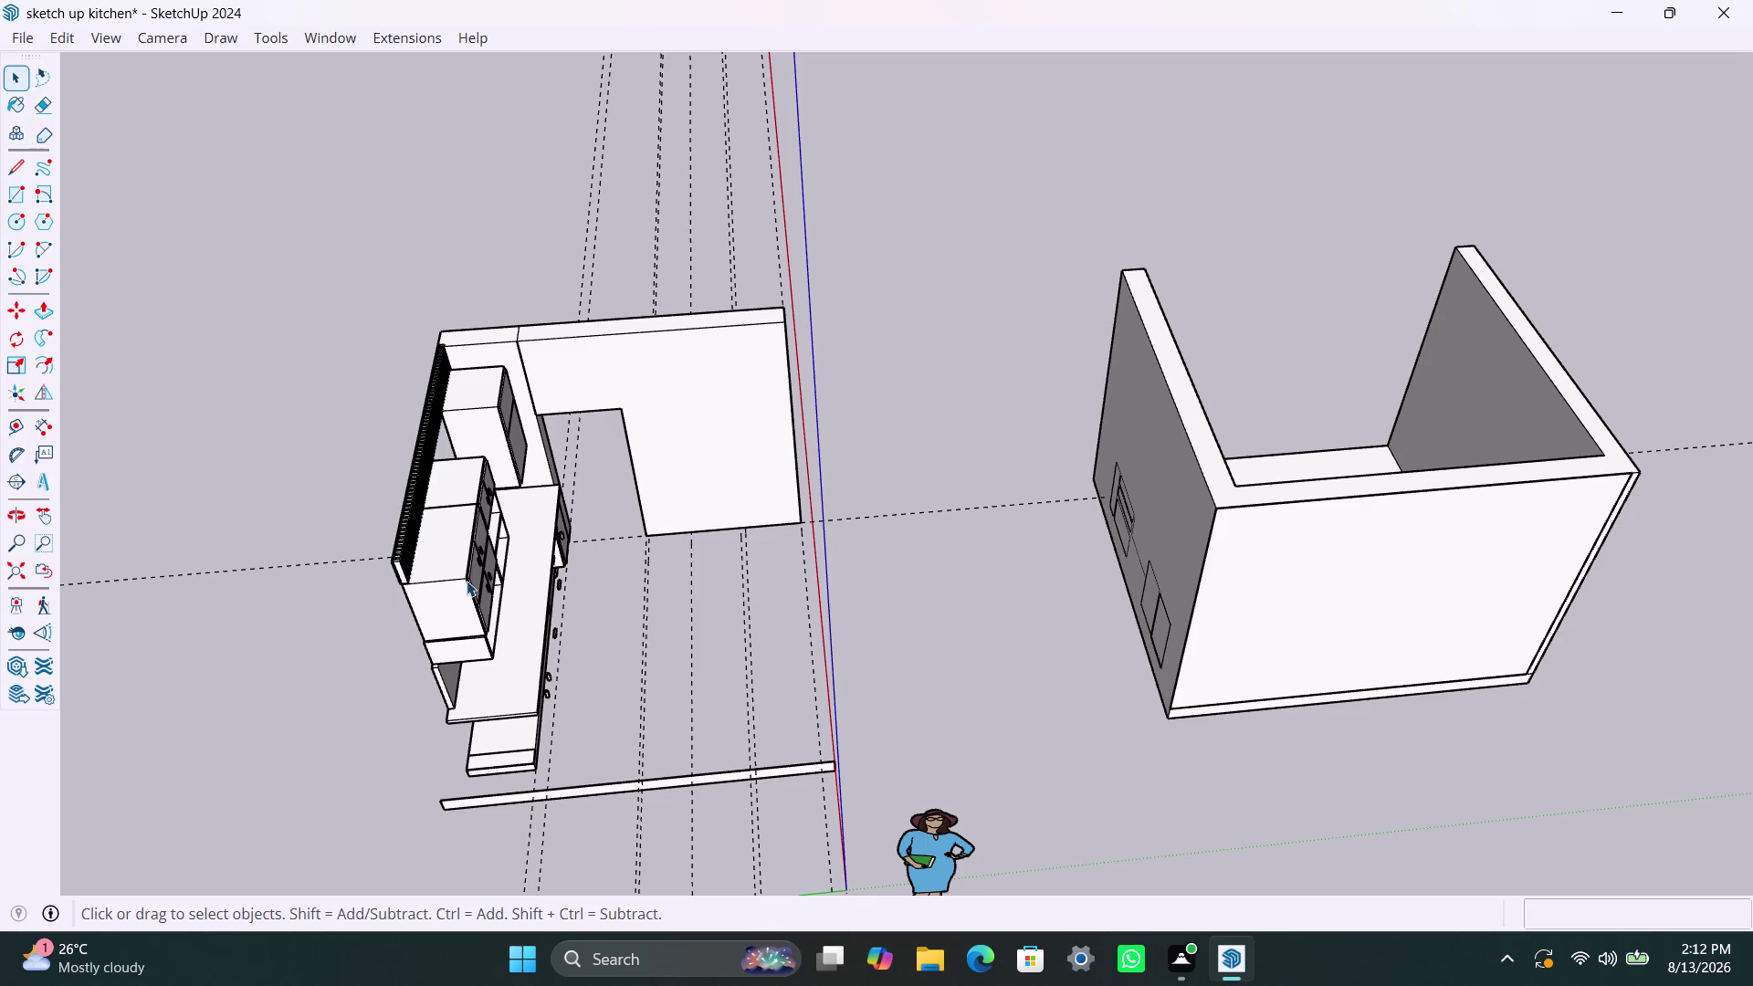
Draw a 1' rectangle at the doorway corner, then undo and cancel it.
scroll(up, 3)
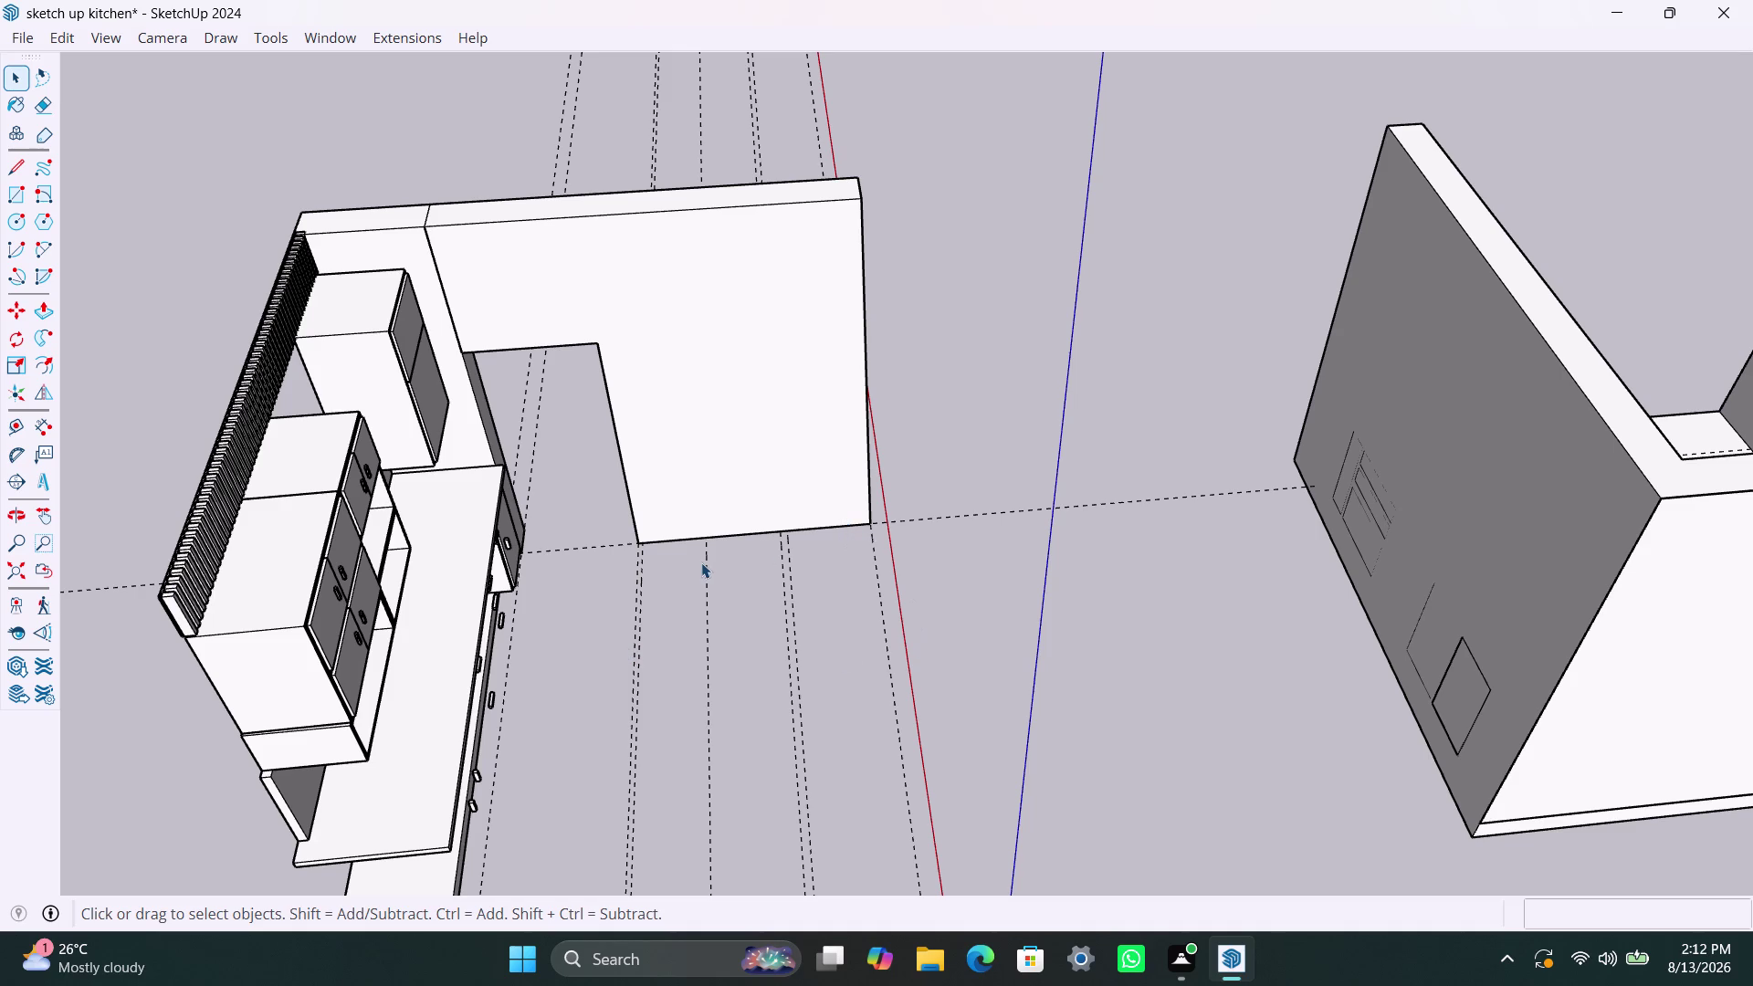
key(r)
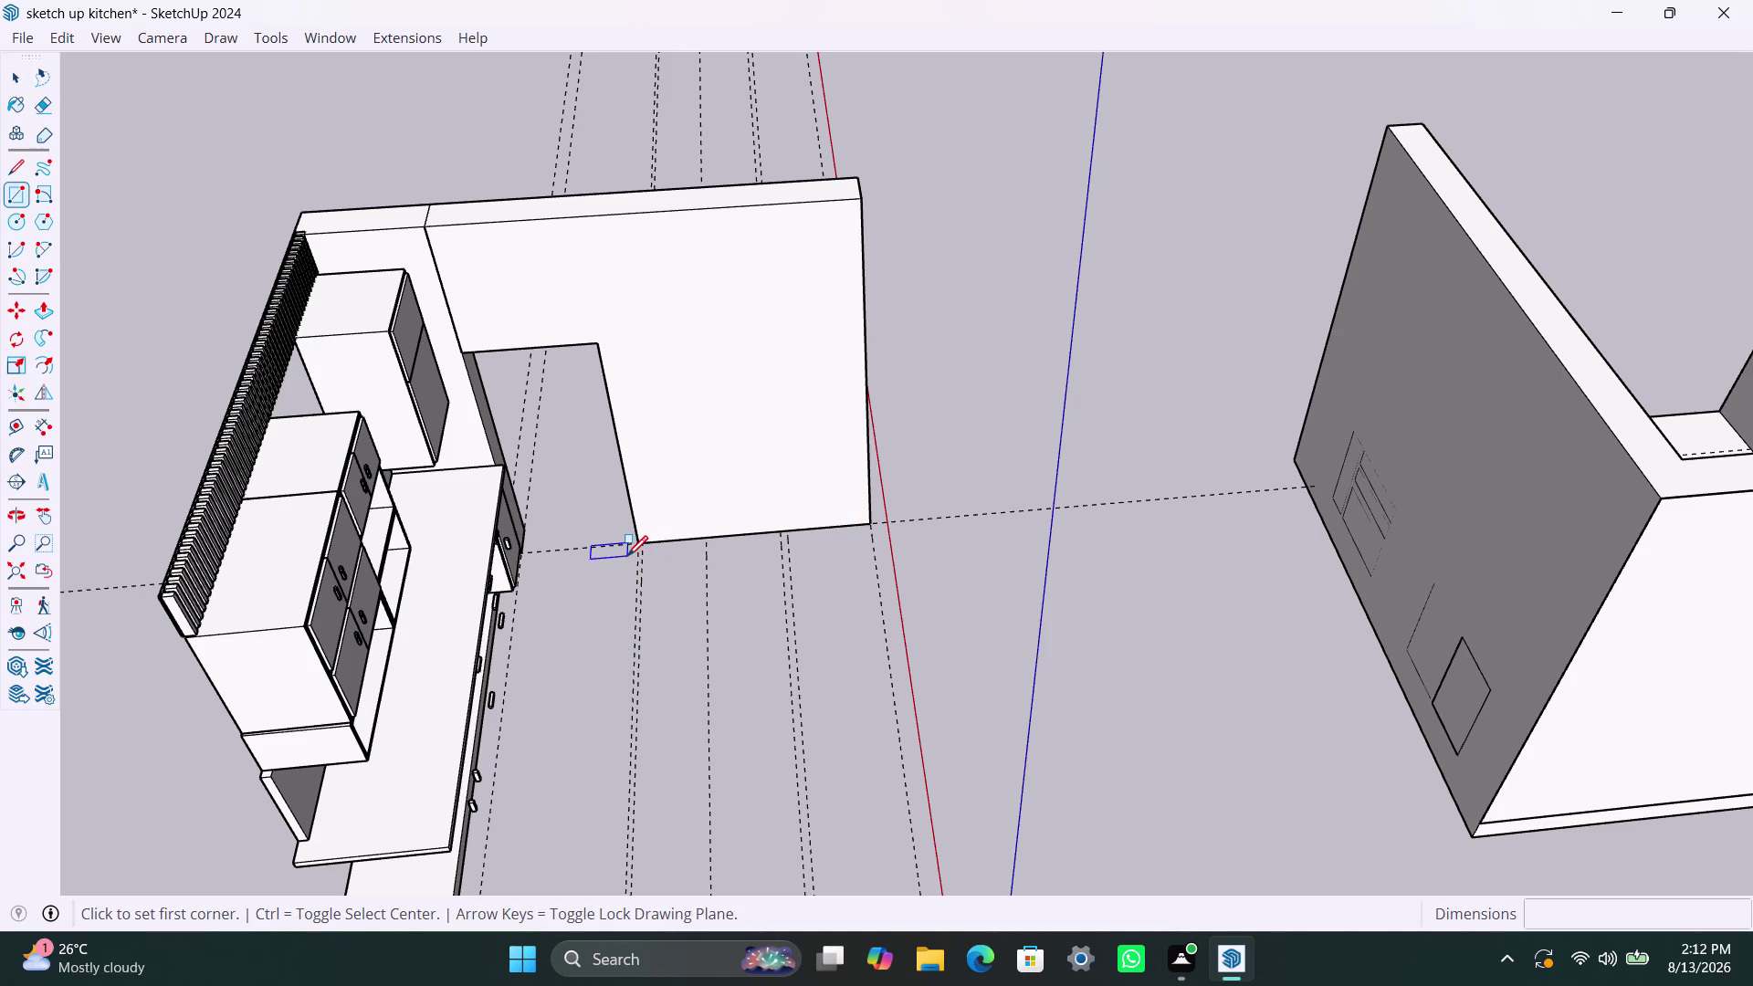
scroll(up, 3)
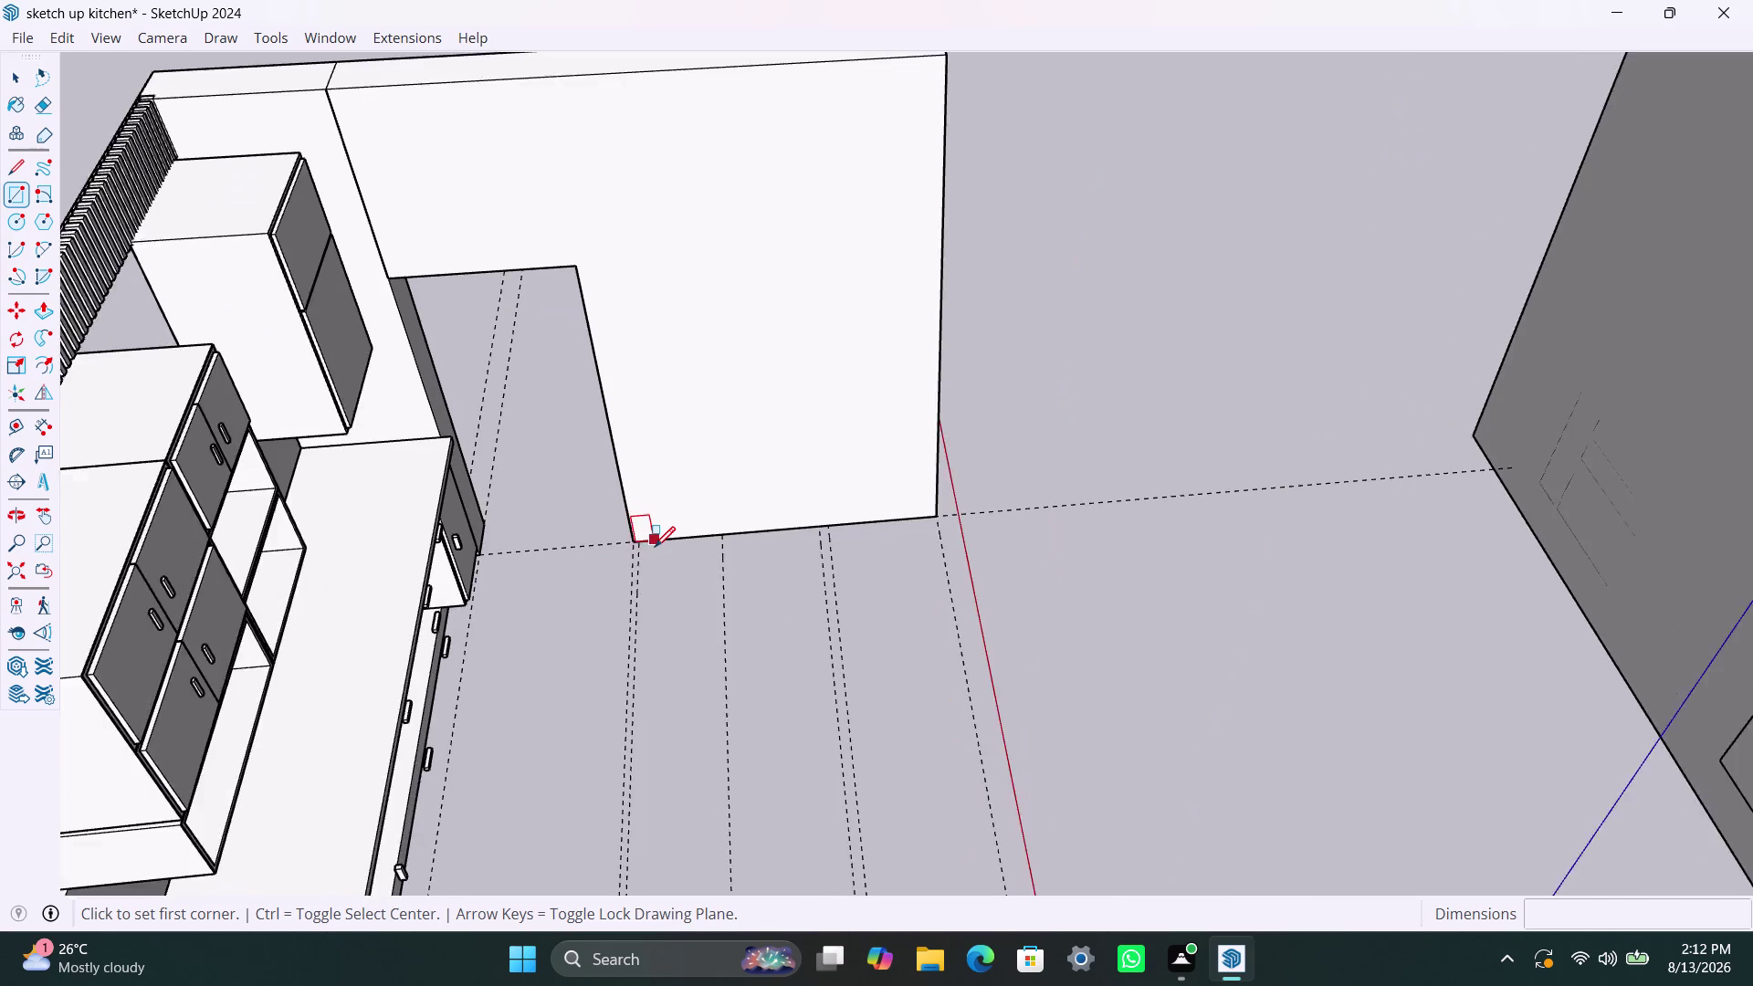
scroll(up, 3)
scroll(up, 3)
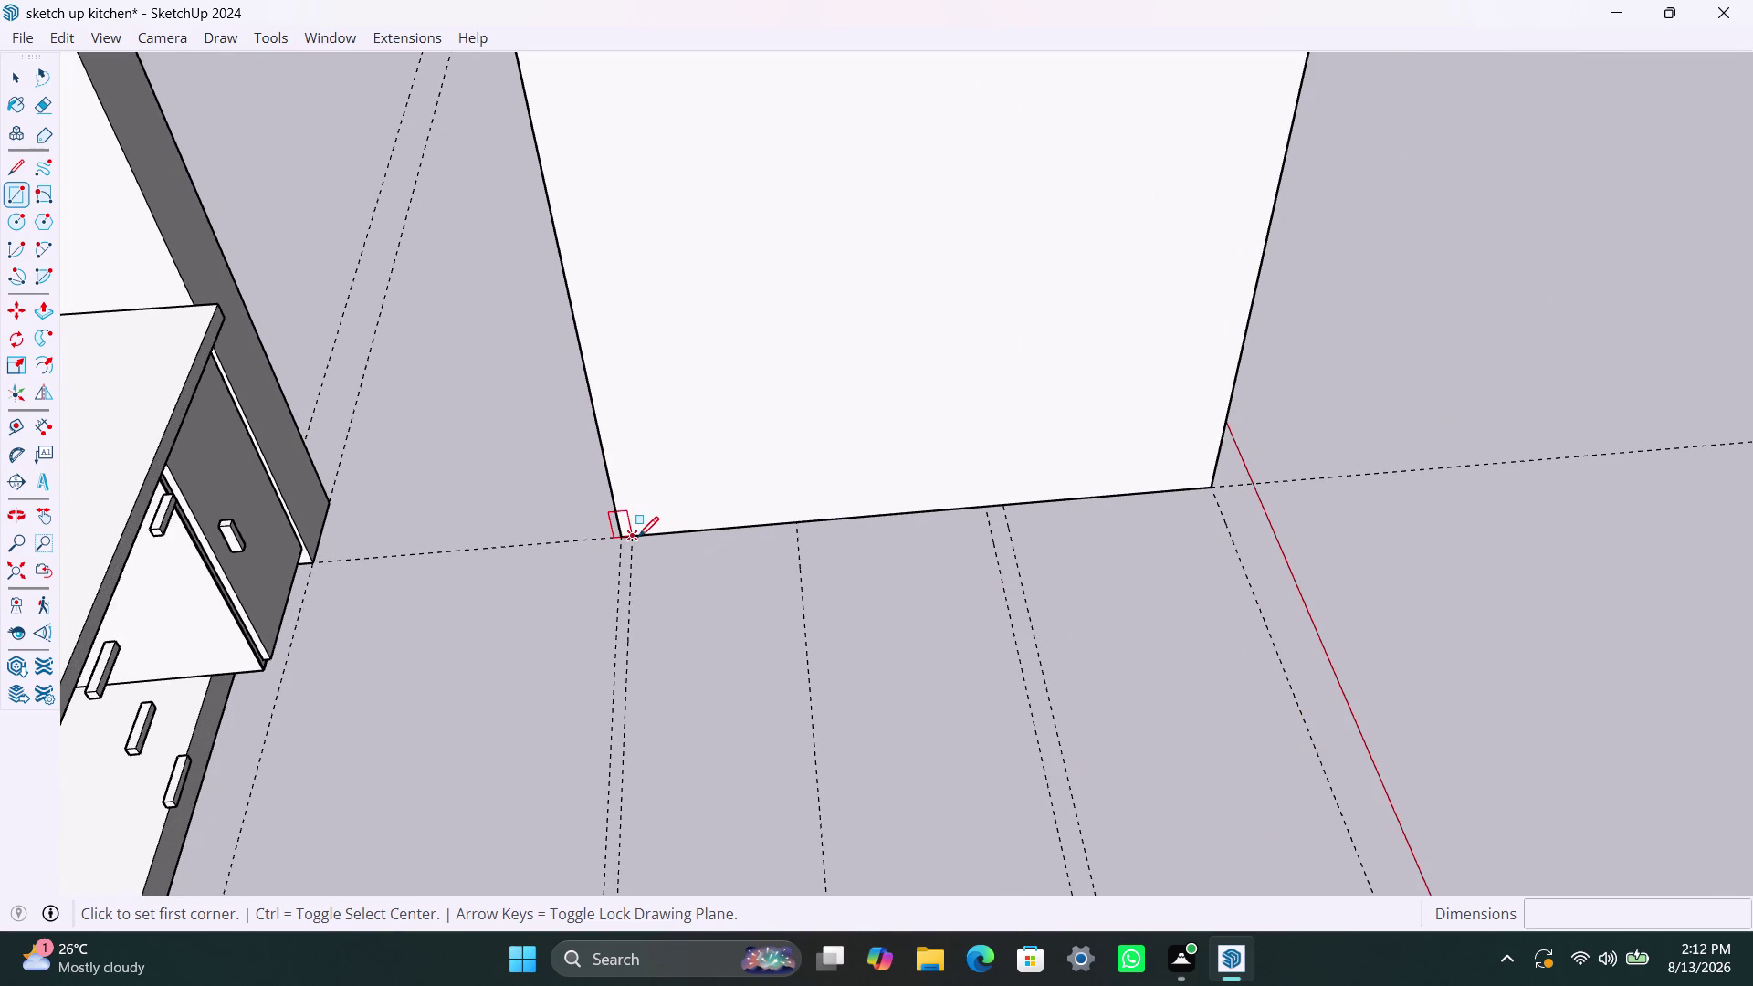
scroll(up, 3)
click(634, 539)
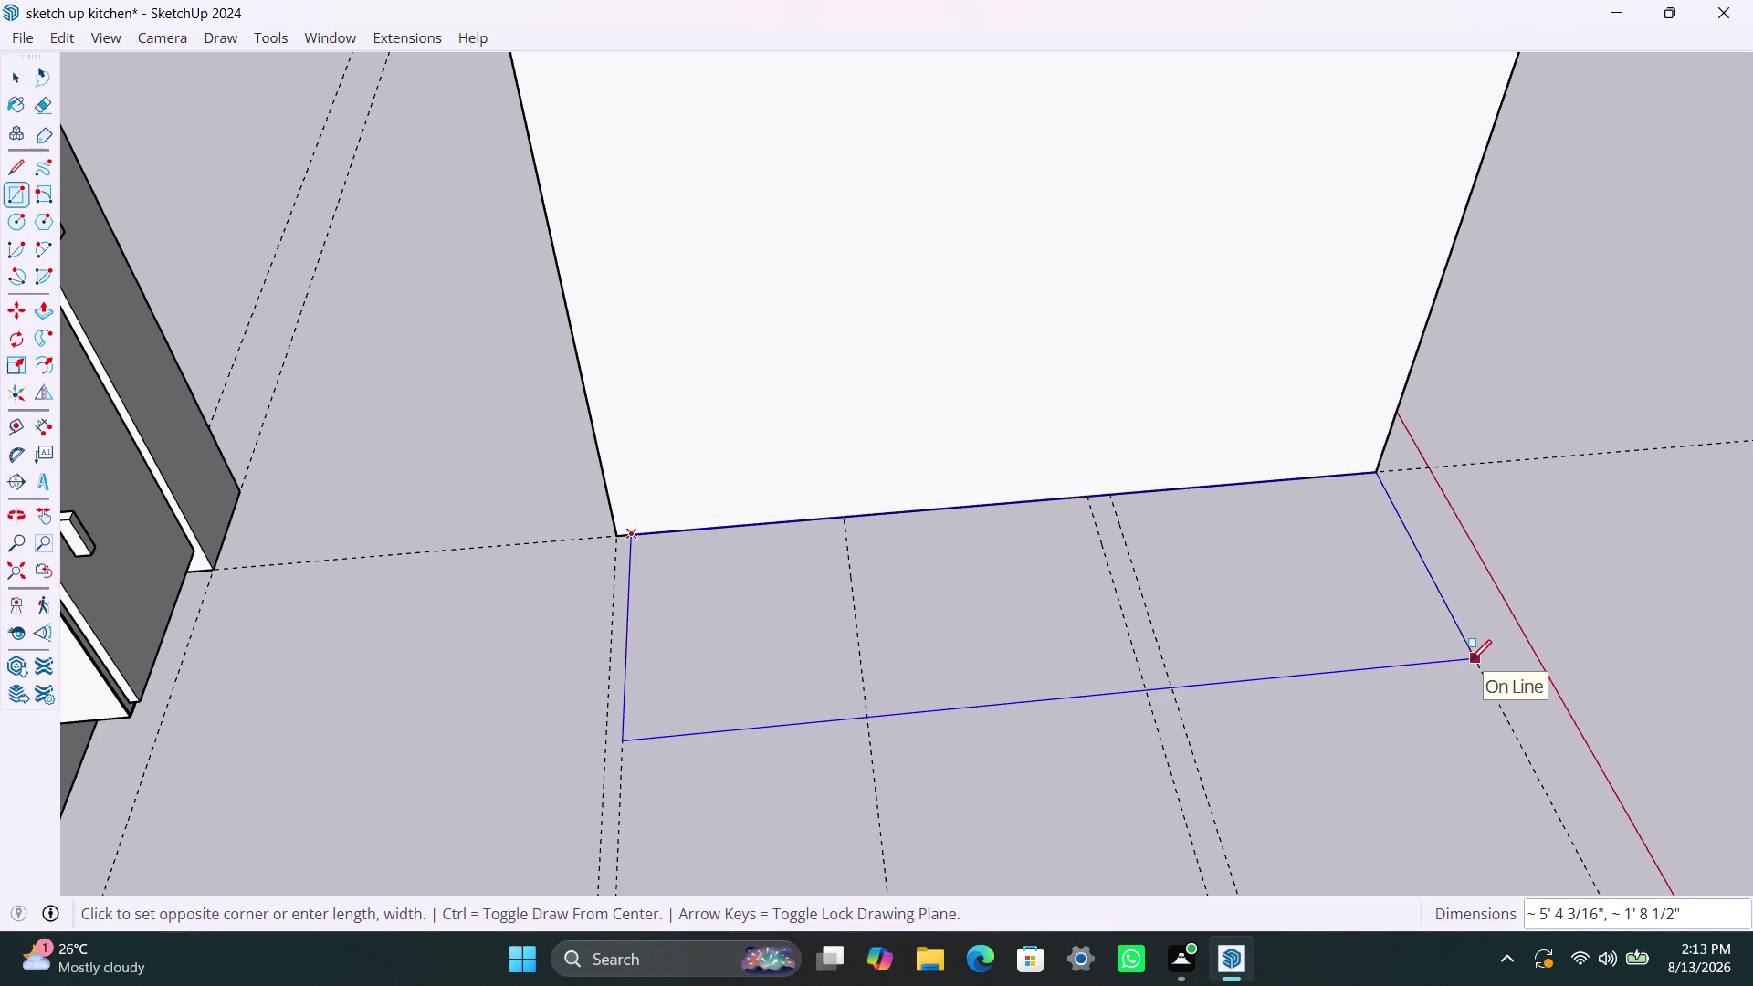
text(1')
key(Return)
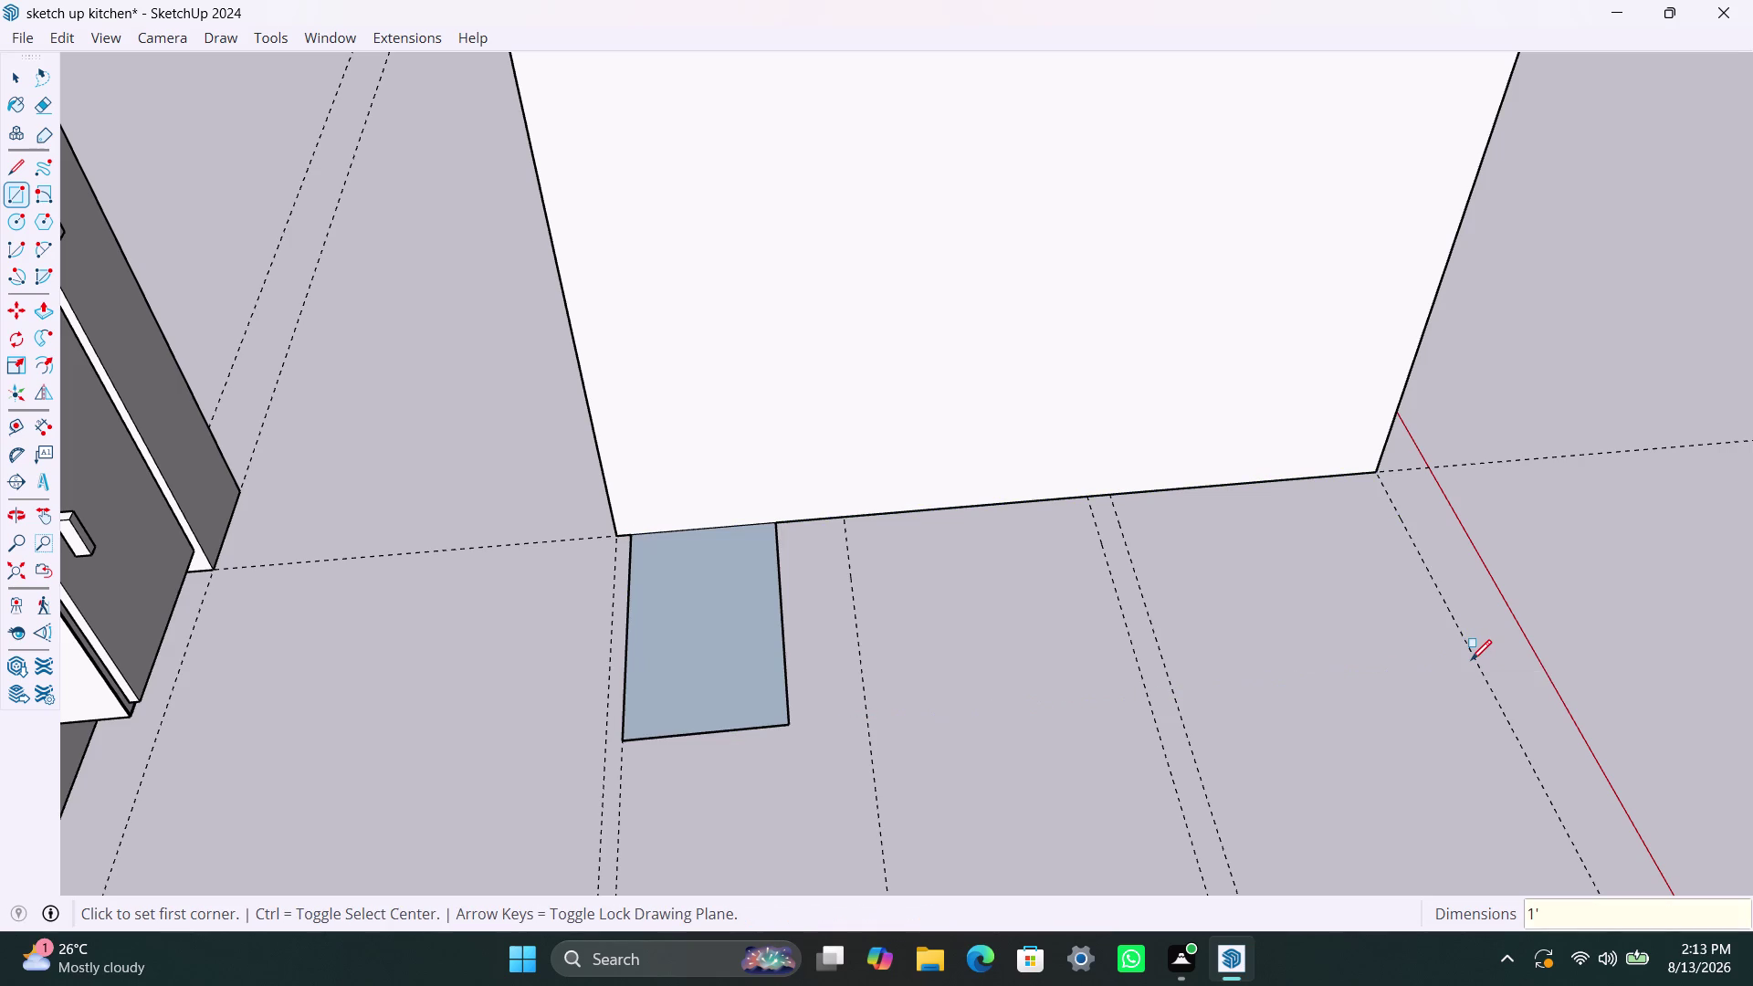
key(ctrl+z)
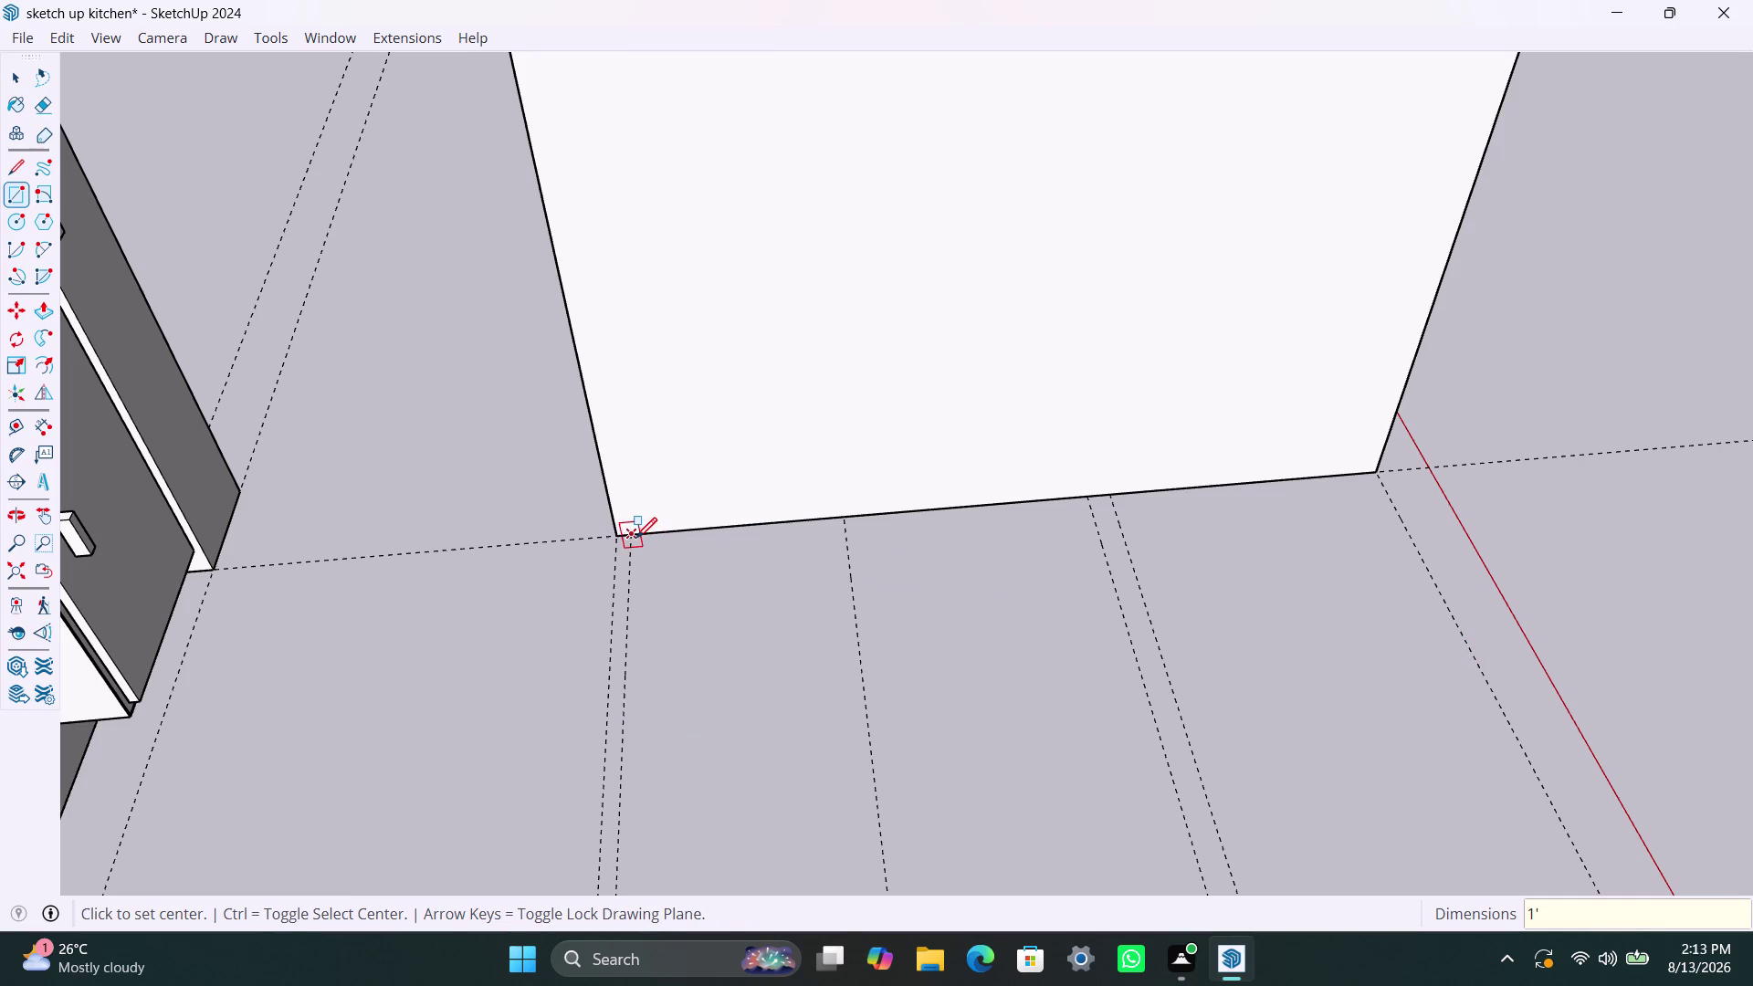
click(638, 536)
key(Escape)
click(634, 537)
key(Escape)
key(space)
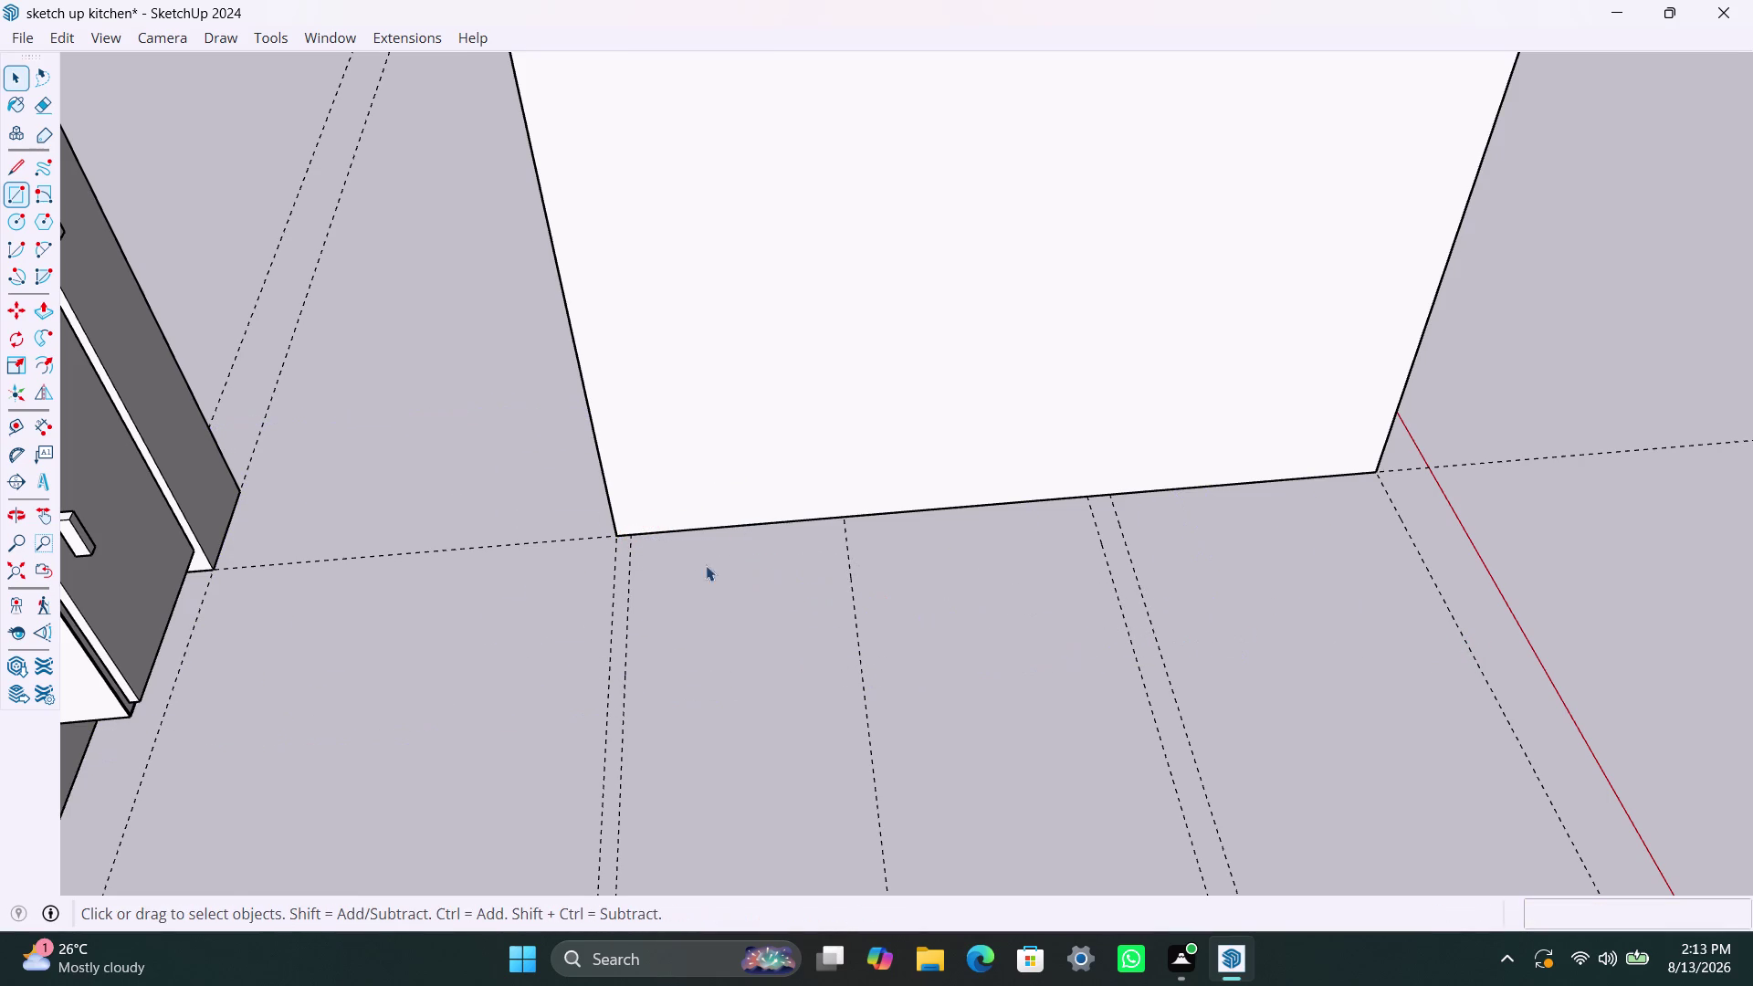
Try two more doorway-corner rectangles, including a 600mm one, and undo both.
key(r)
click(631, 538)
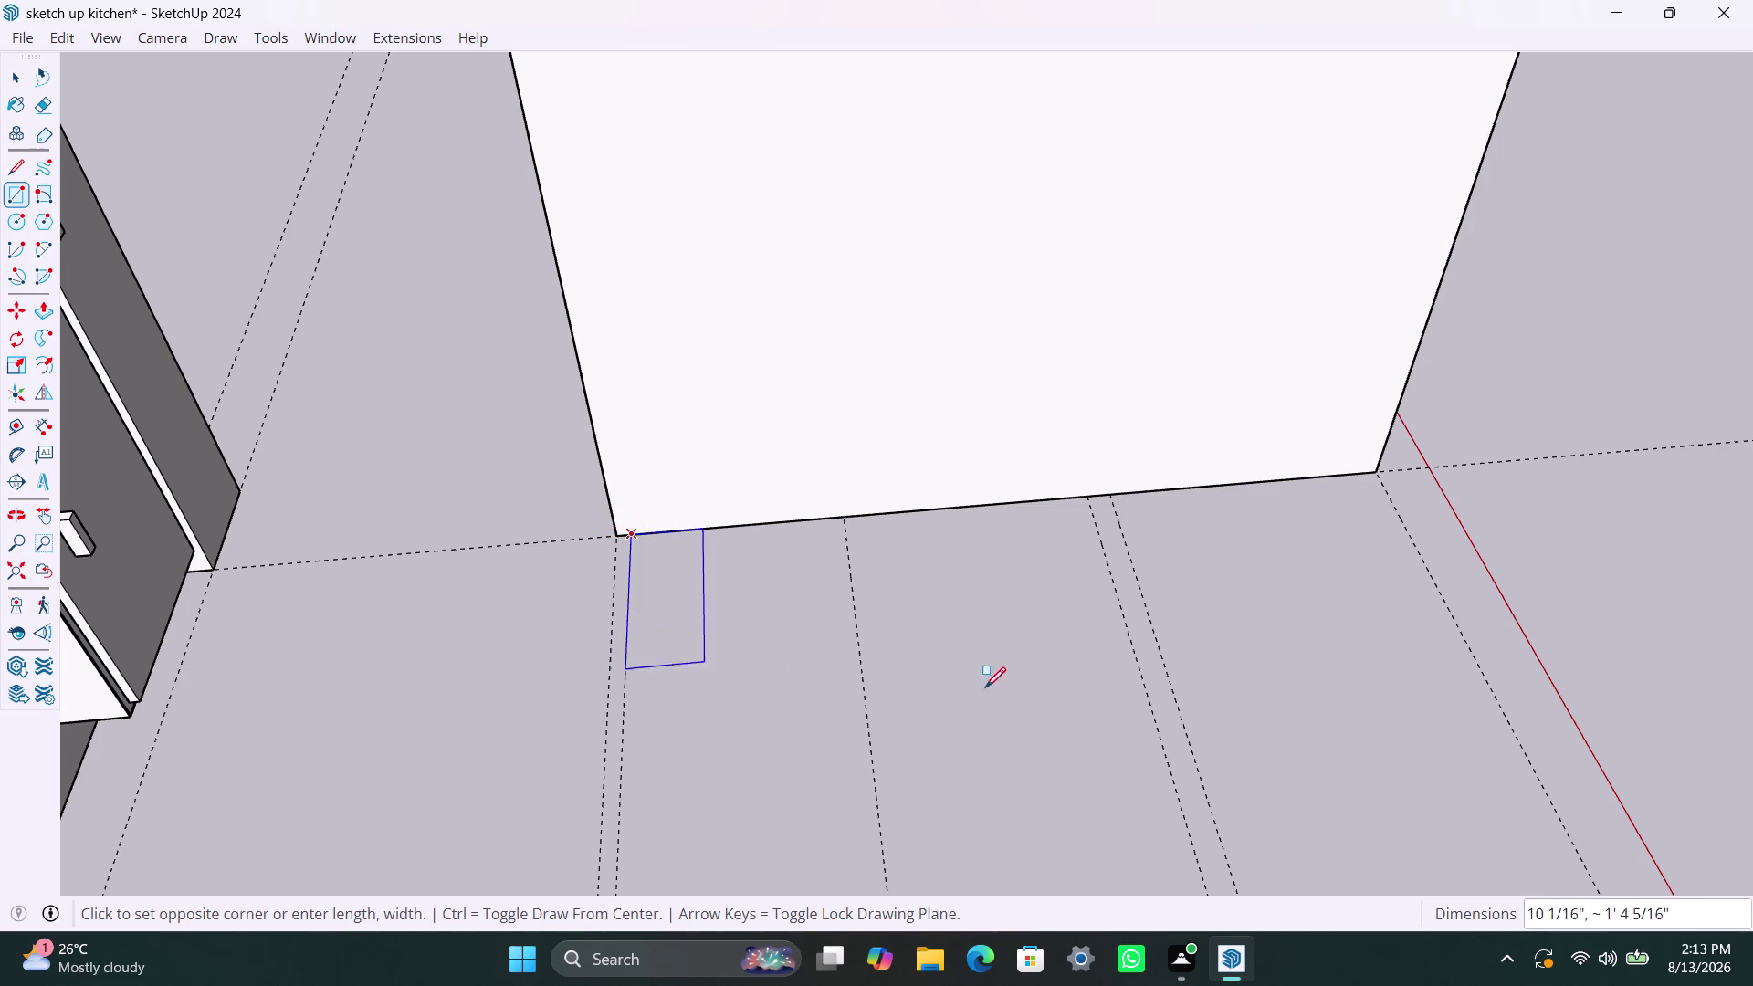
click(1460, 630)
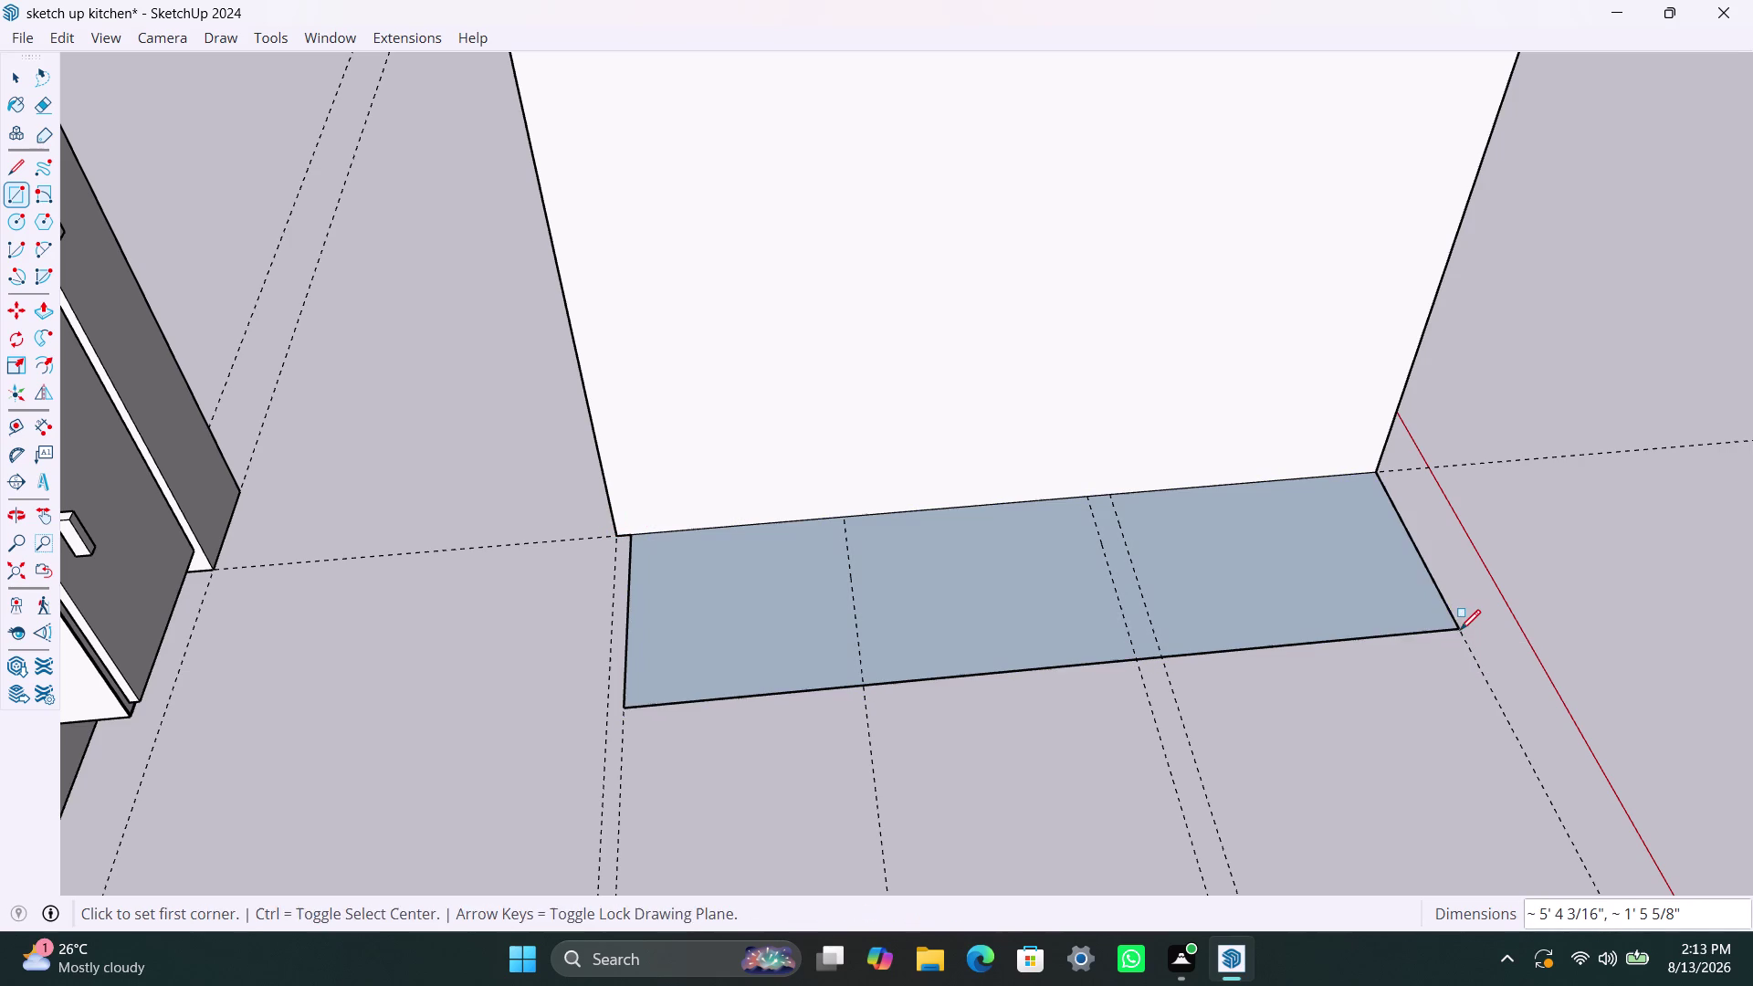
key(space)
key(ctrl+z)
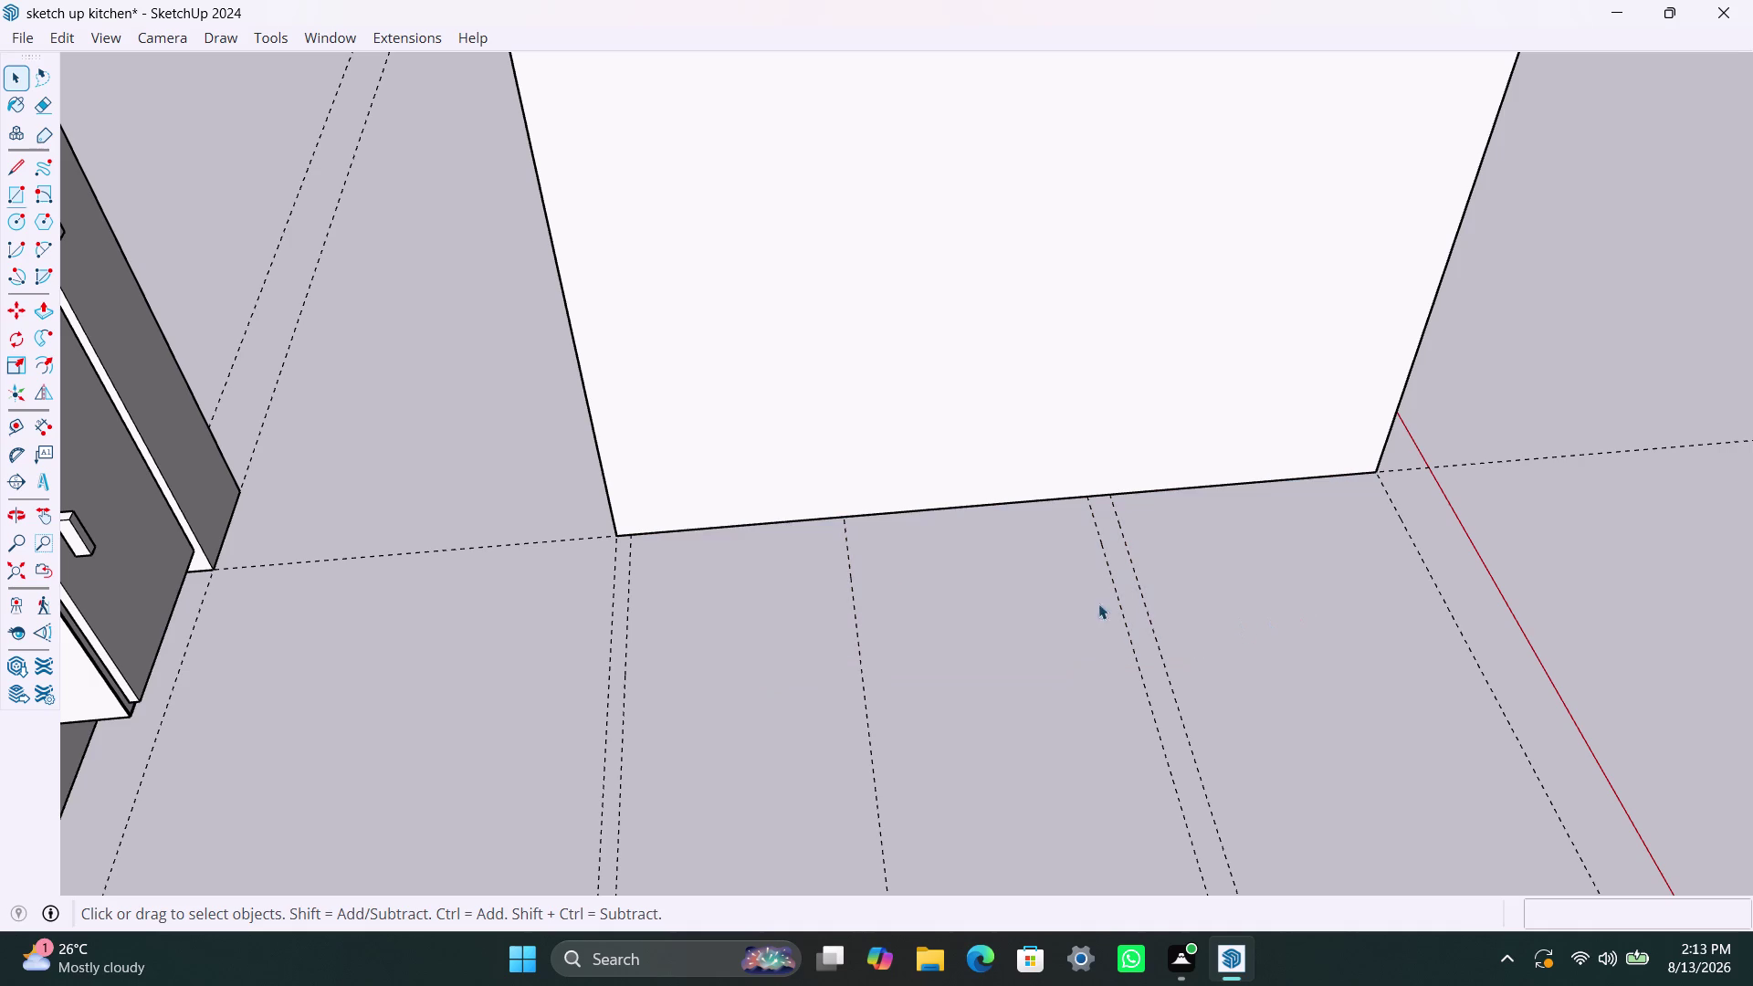
key(r)
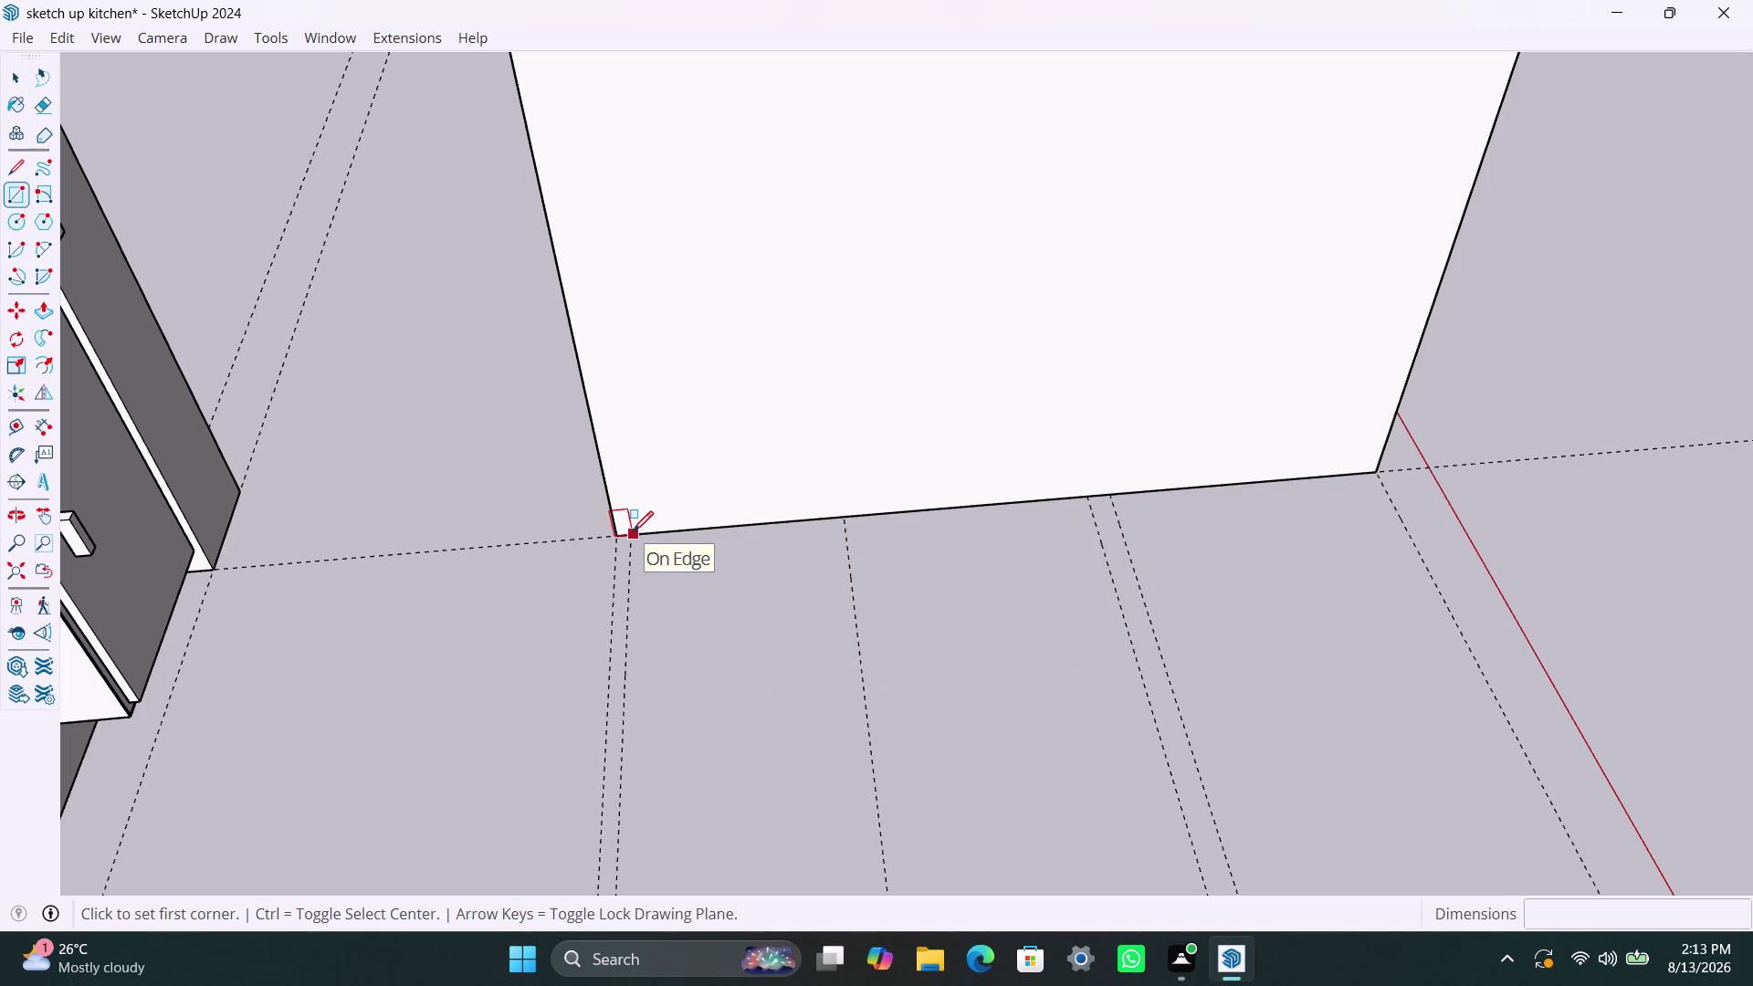
click(633, 532)
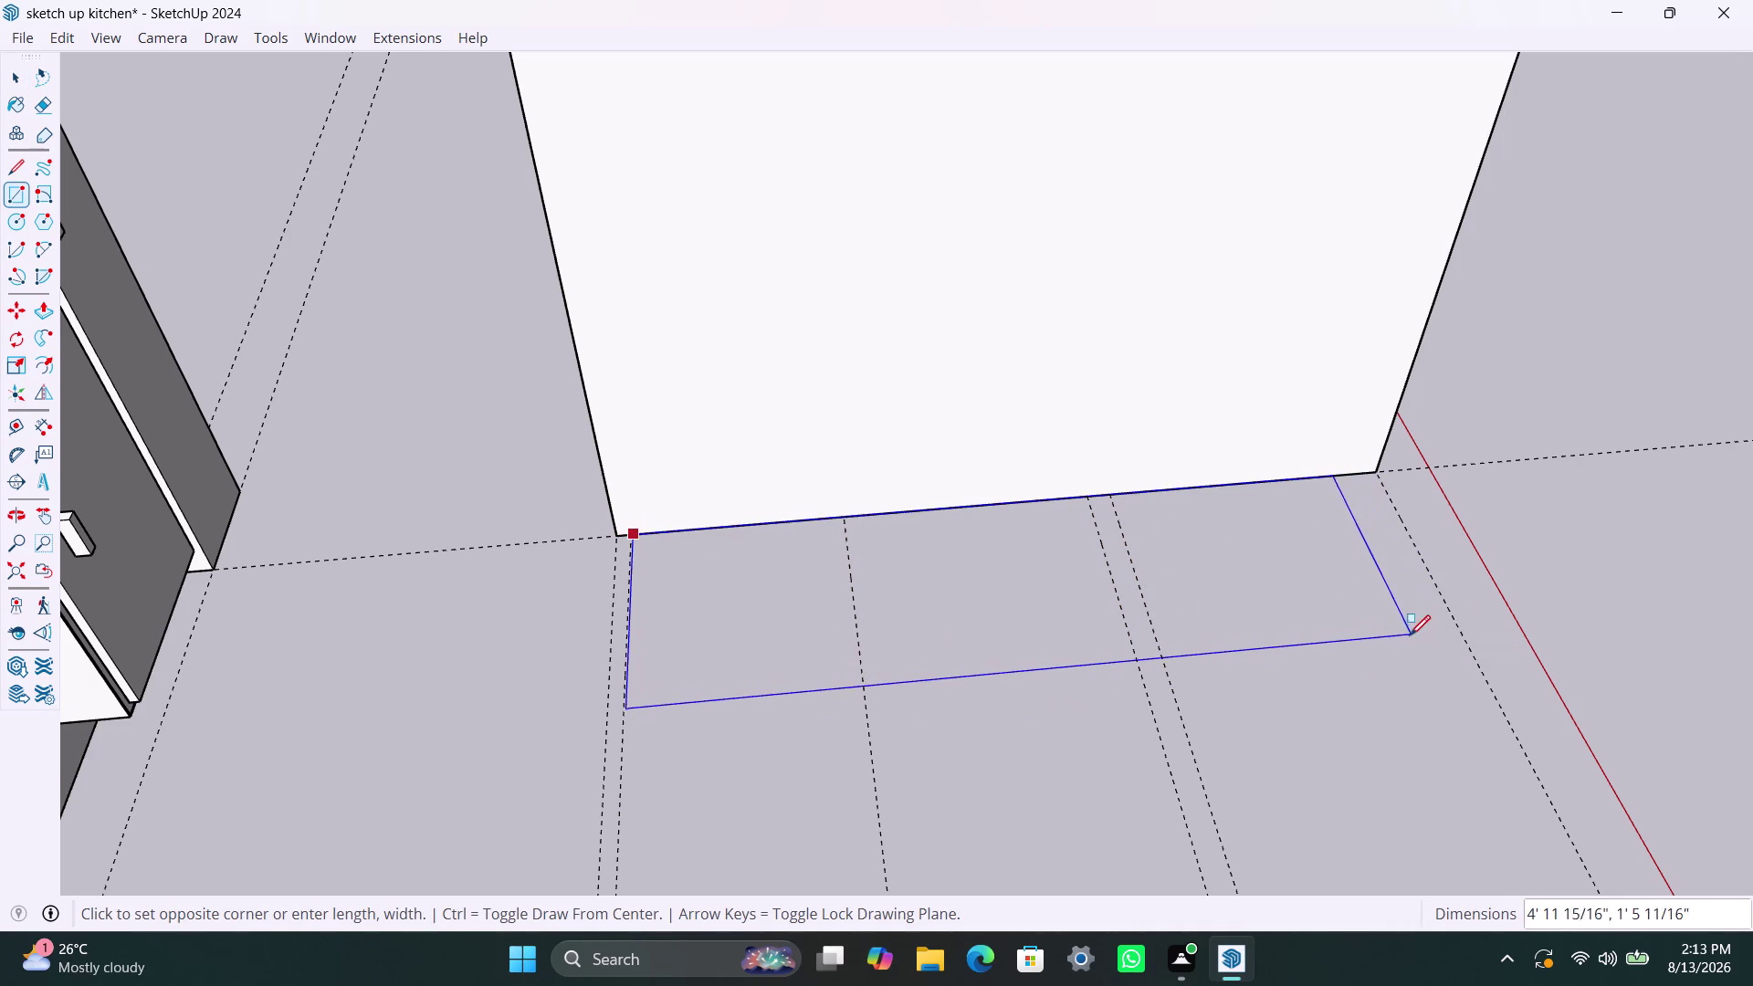
key(6)
text(00)
text(mm)
key(Return)
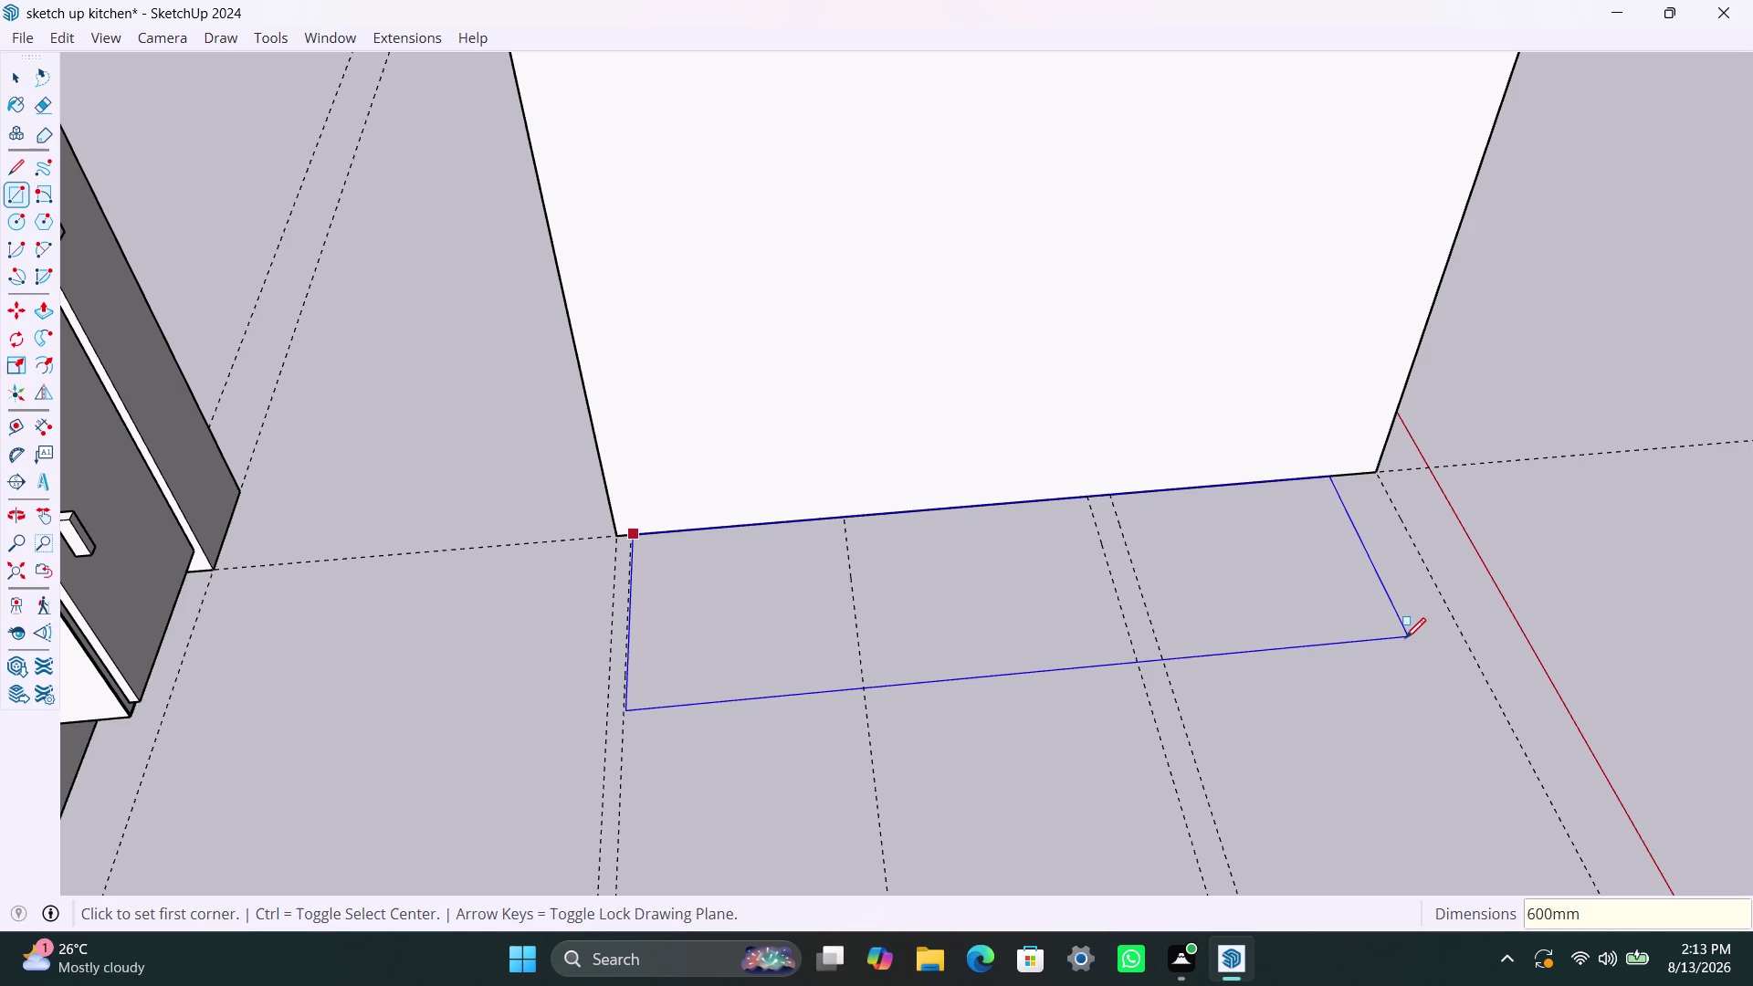
key(ctrl+z)
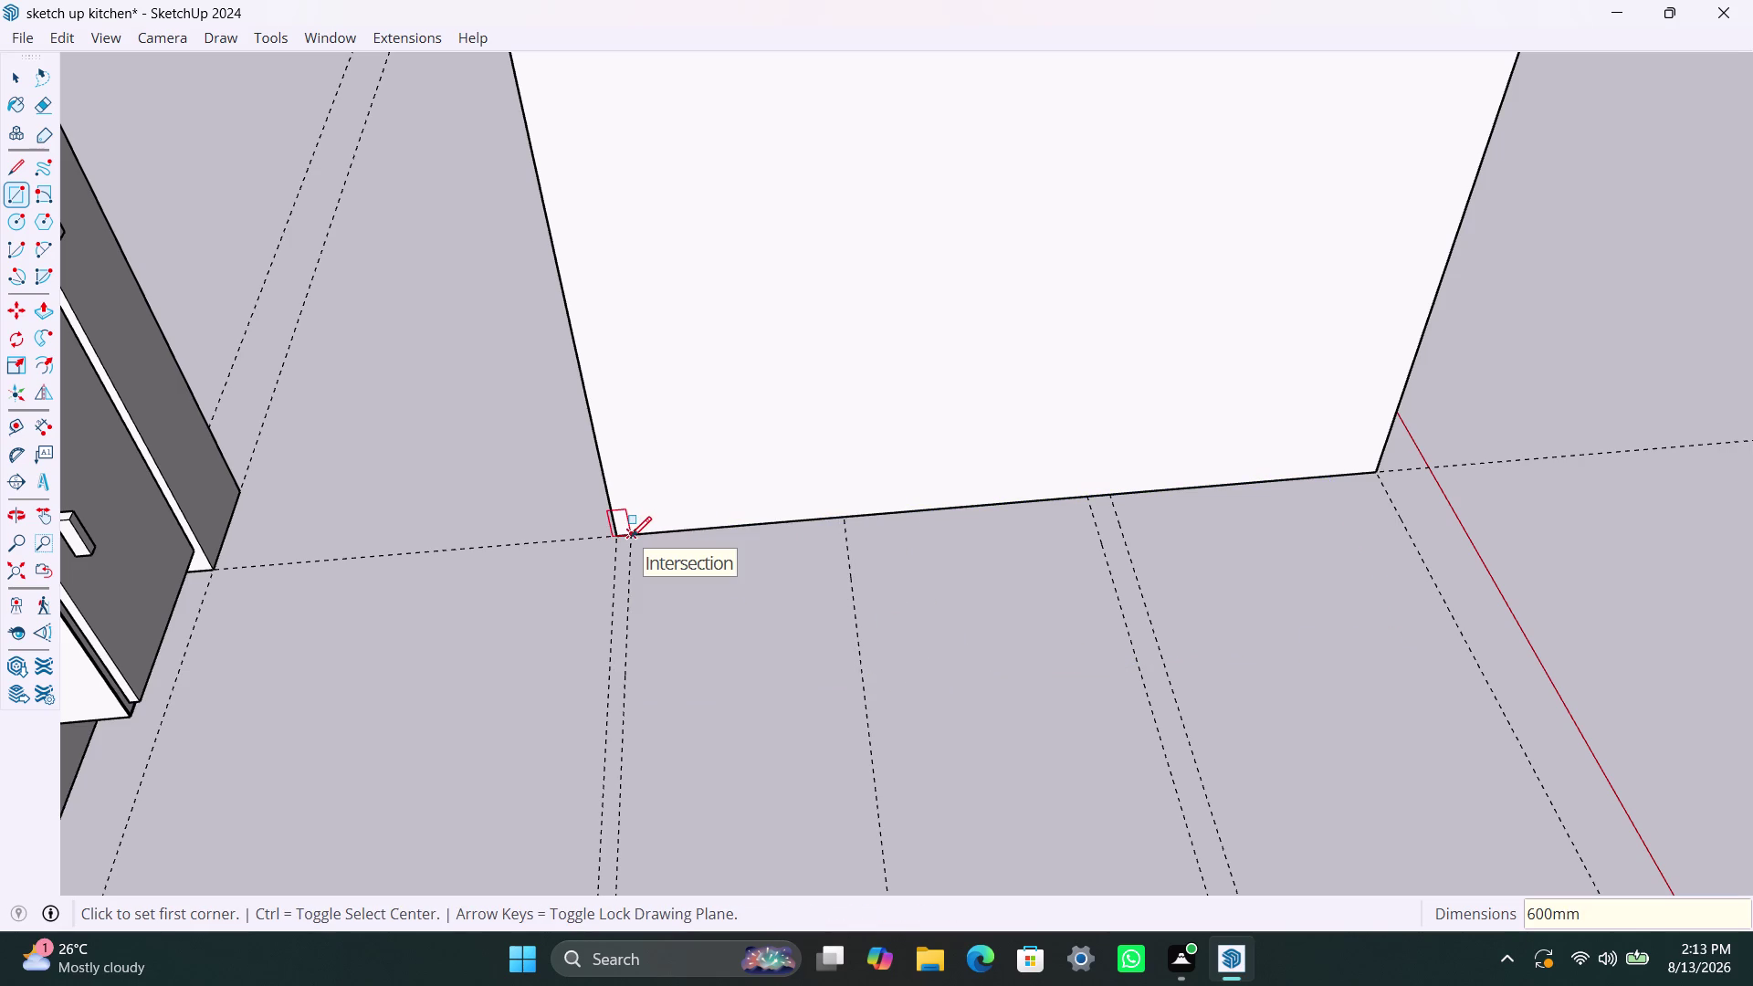
Place a guide 600mm in front of the doorway edge.
key(space)
key(t)
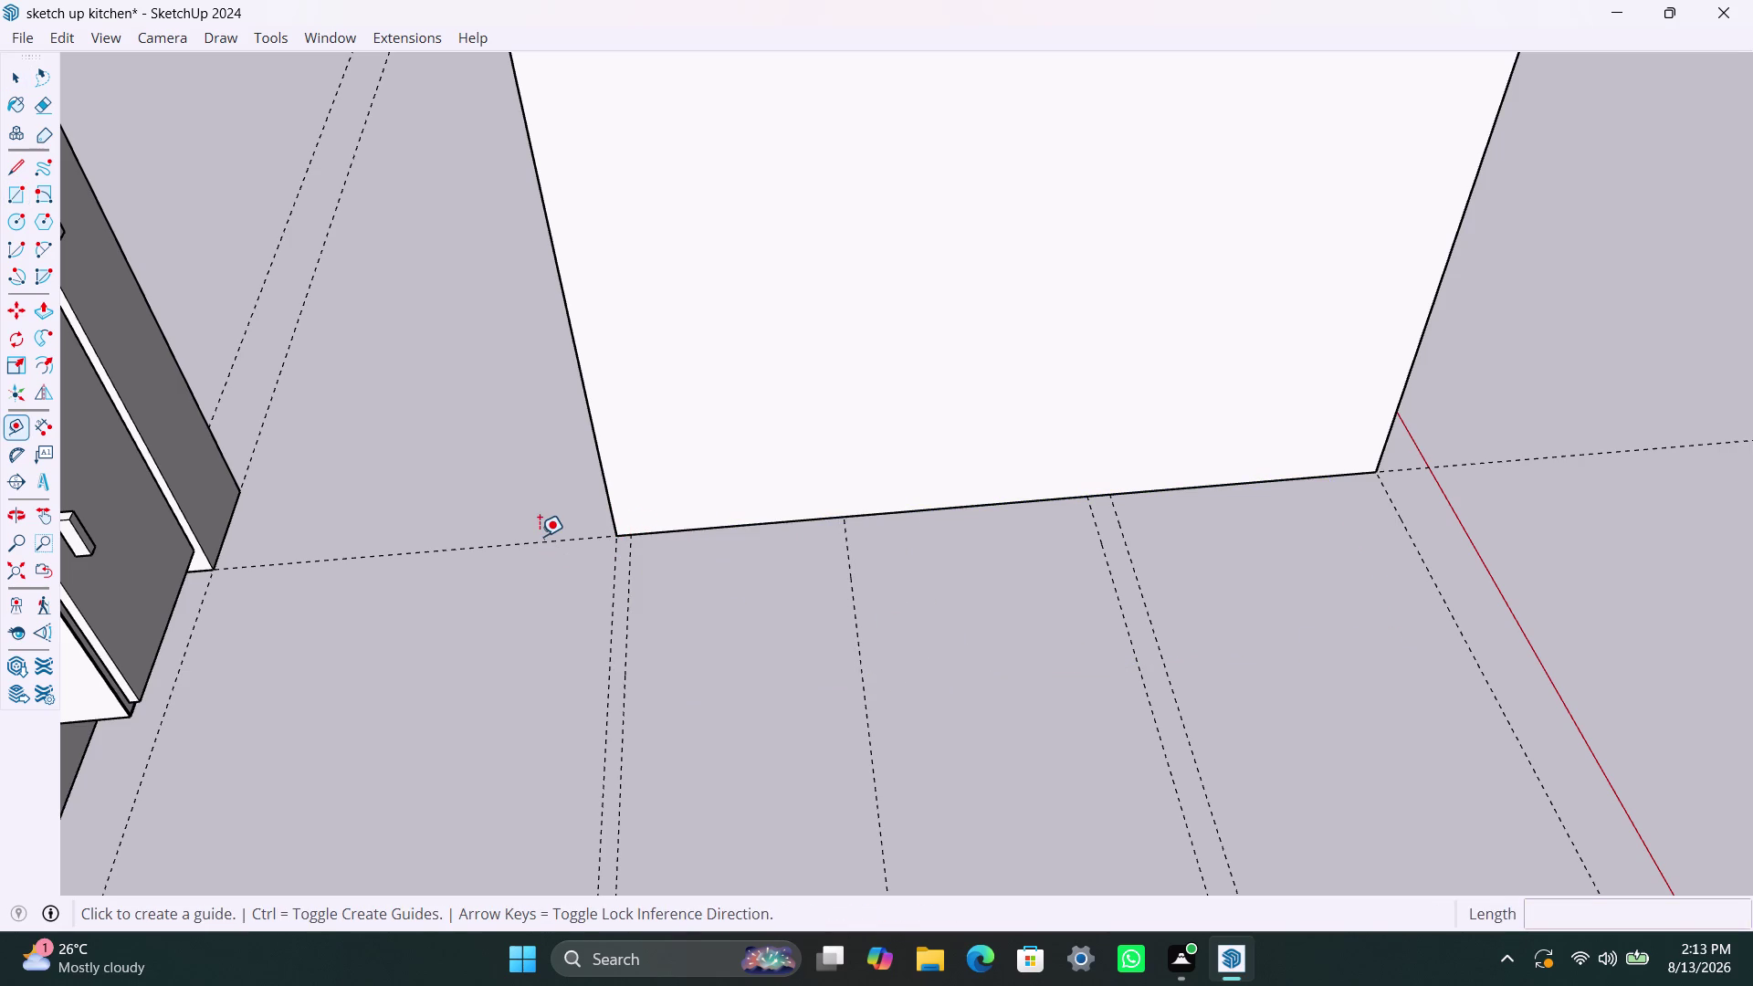
click(543, 544)
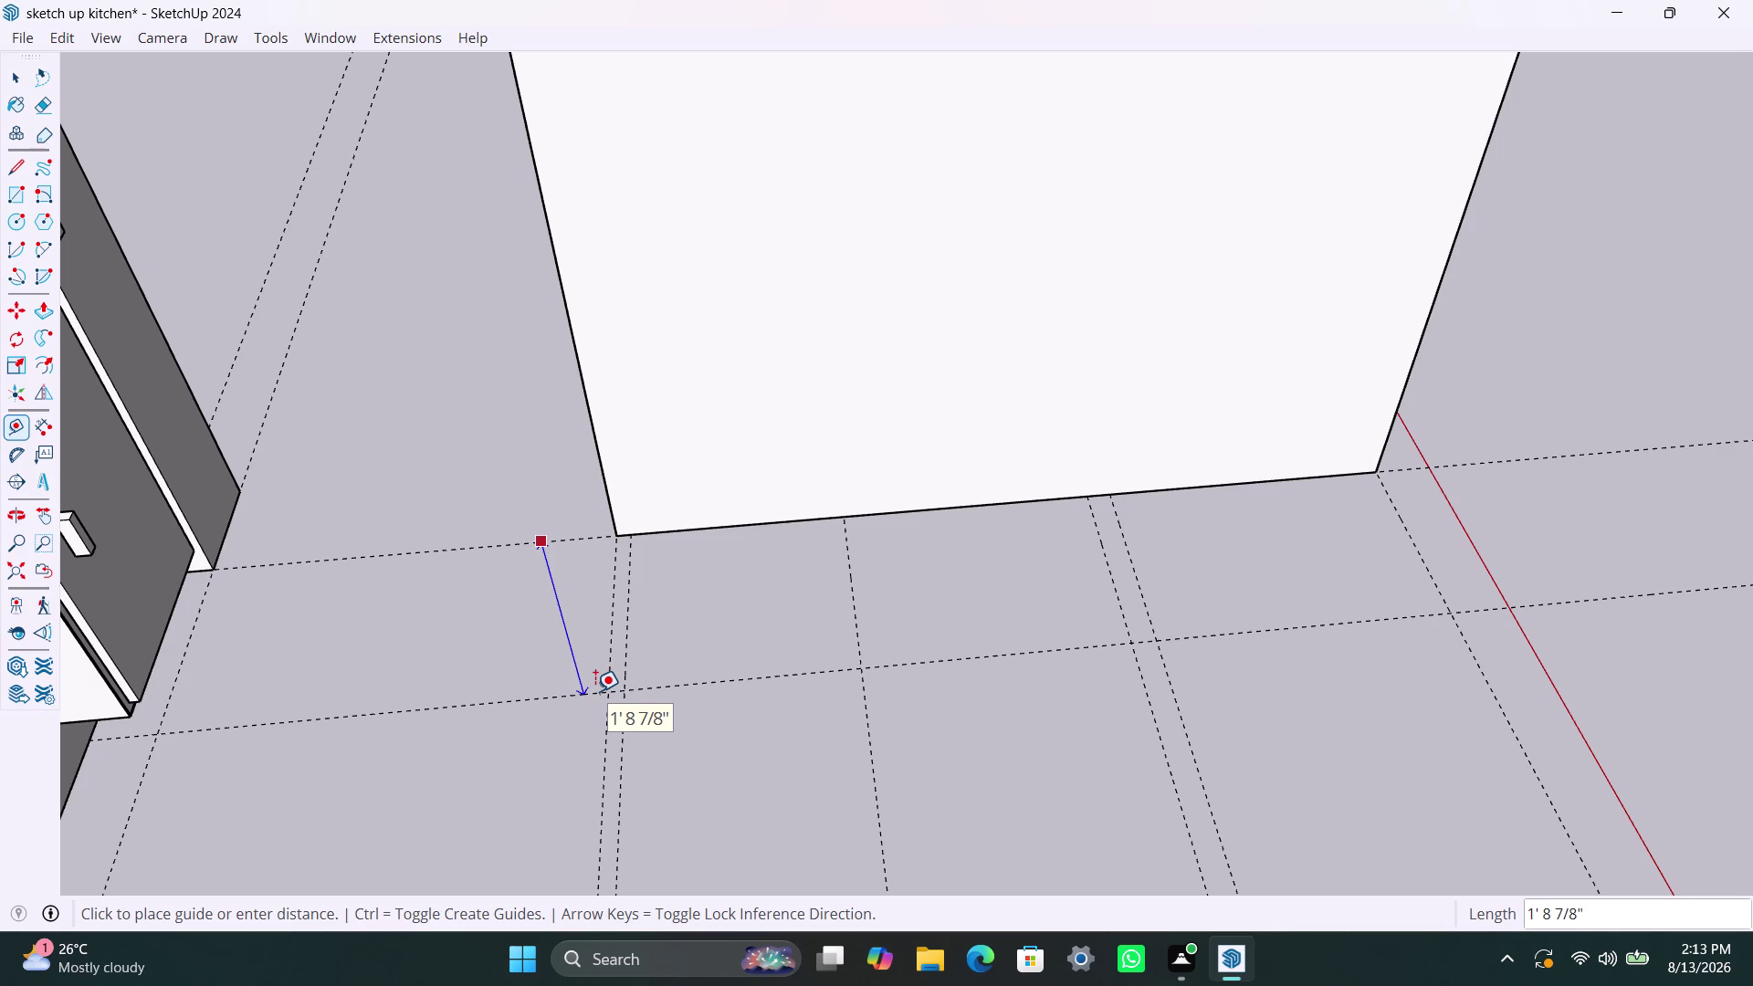
text(600mm)
key(Return)
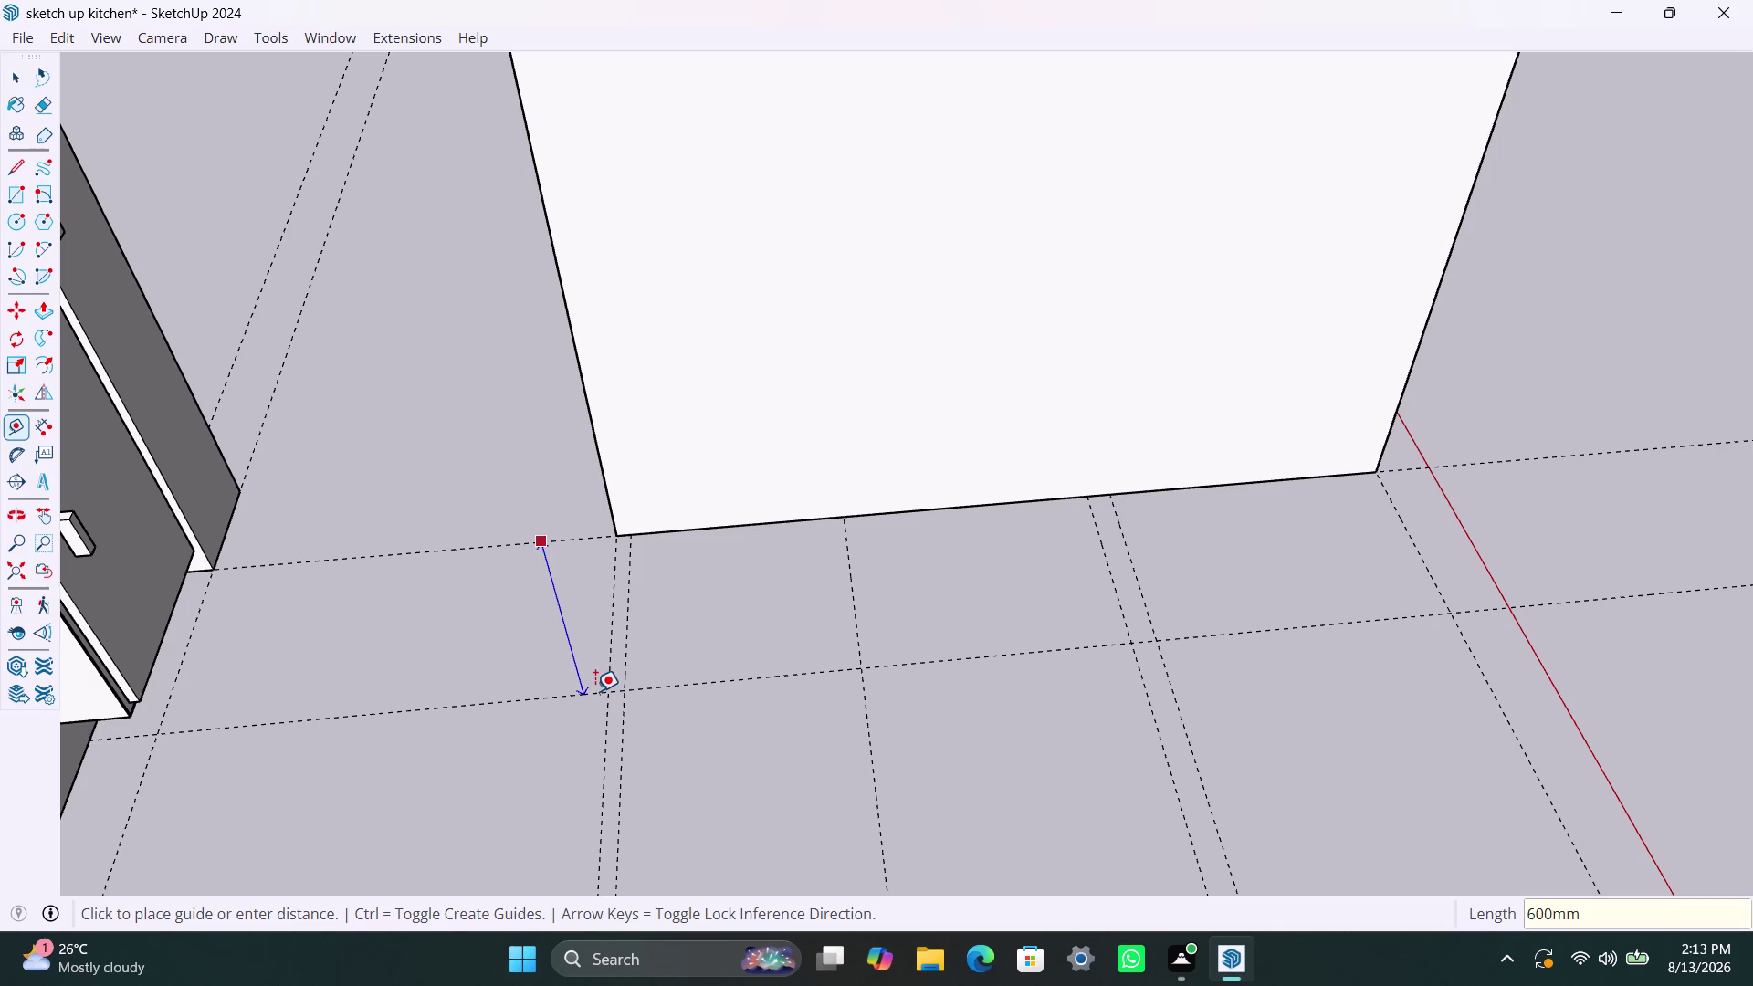
key(space)
scroll(down, 3)
scroll(down, 3)
scroll(down, 3)
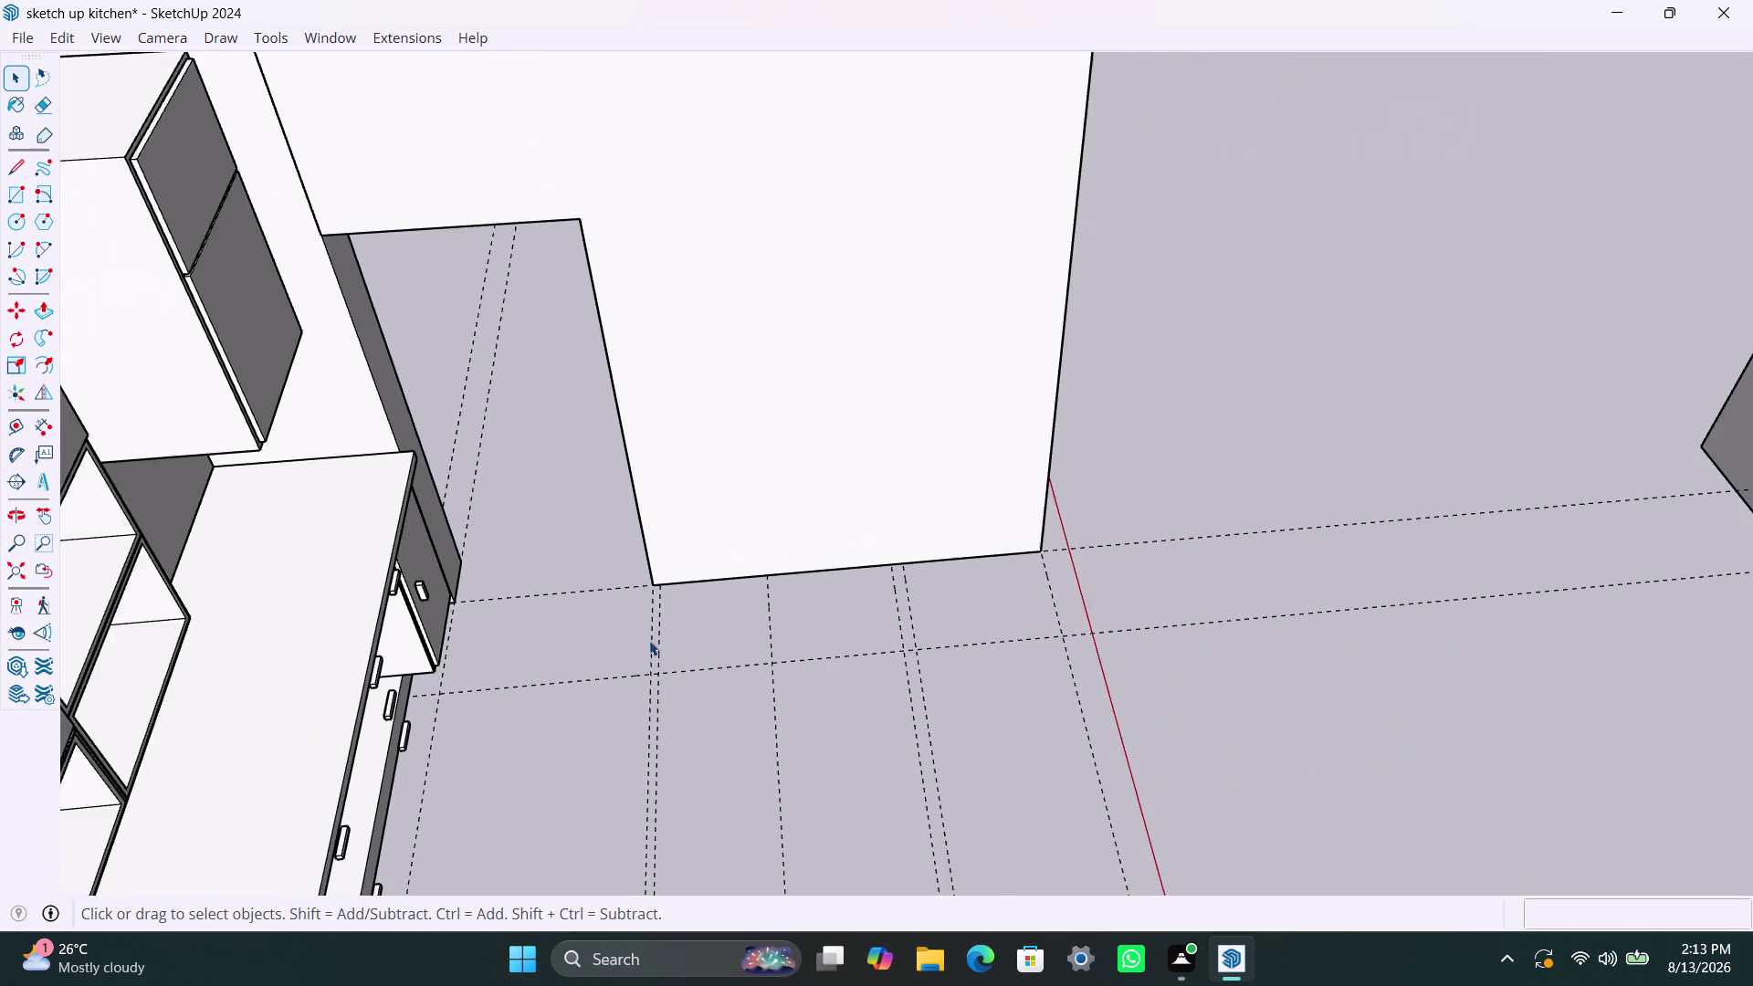
scroll(up, 3)
Draw the threshold rectangle from the doorway corner to the 600mm guide.
key(r)
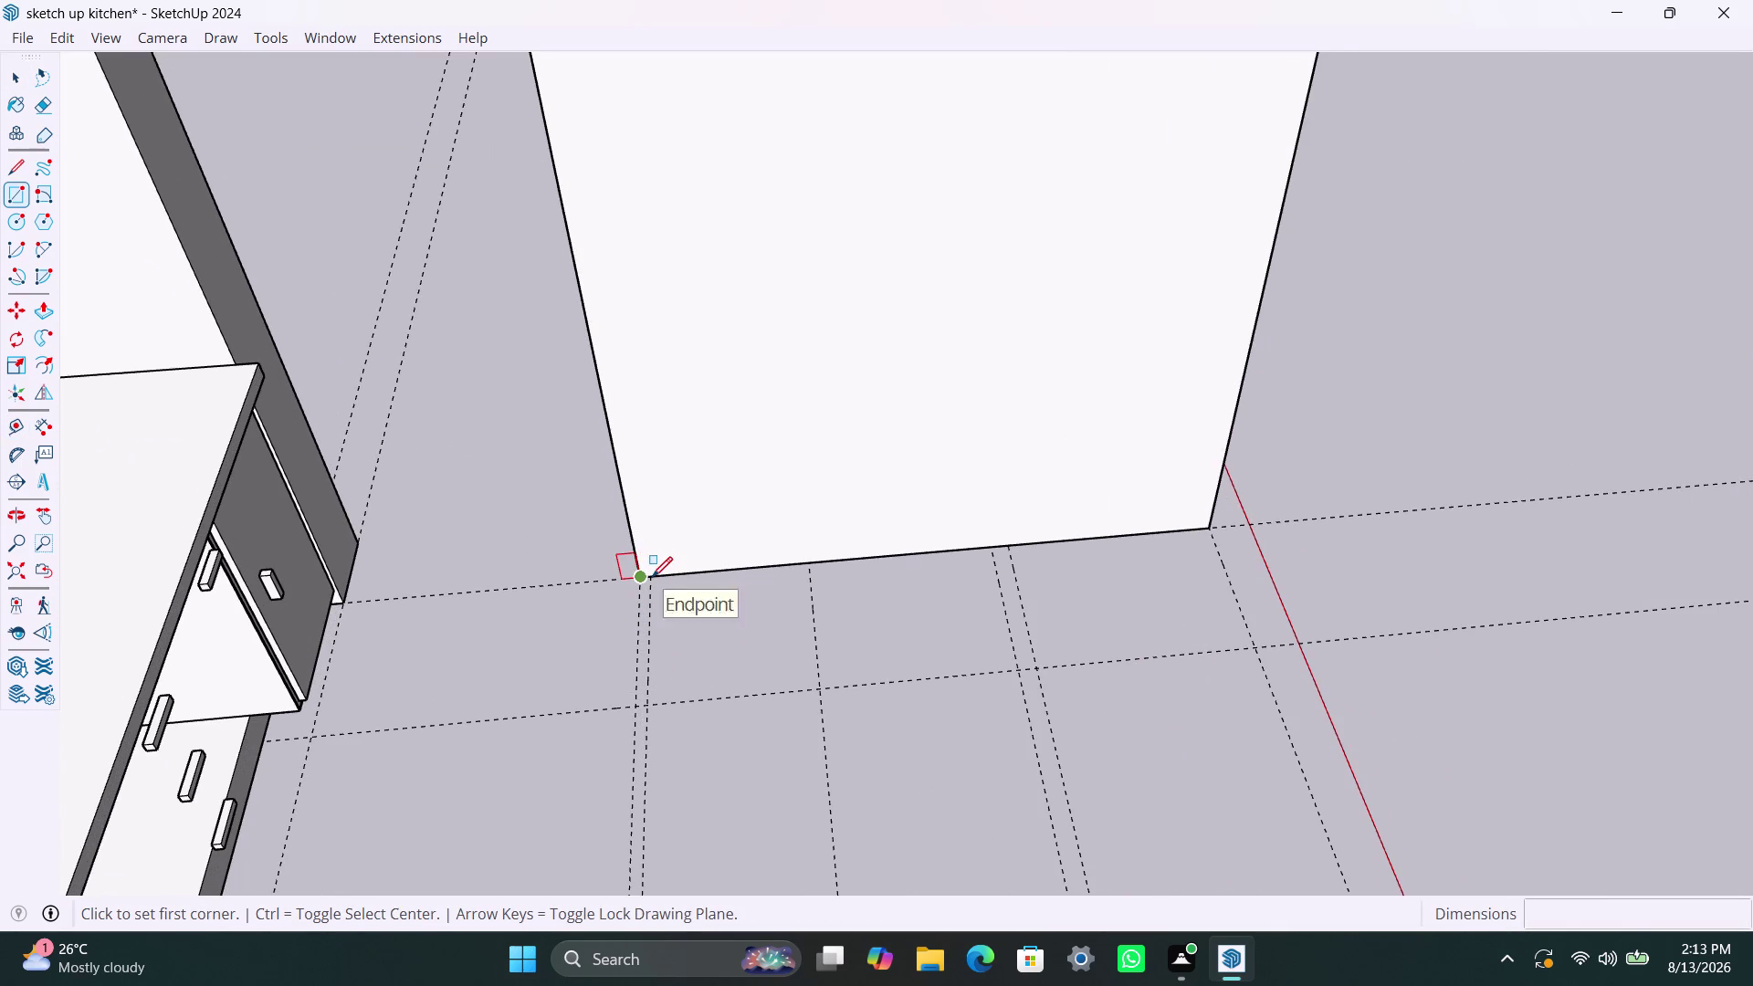
scroll(up, 3)
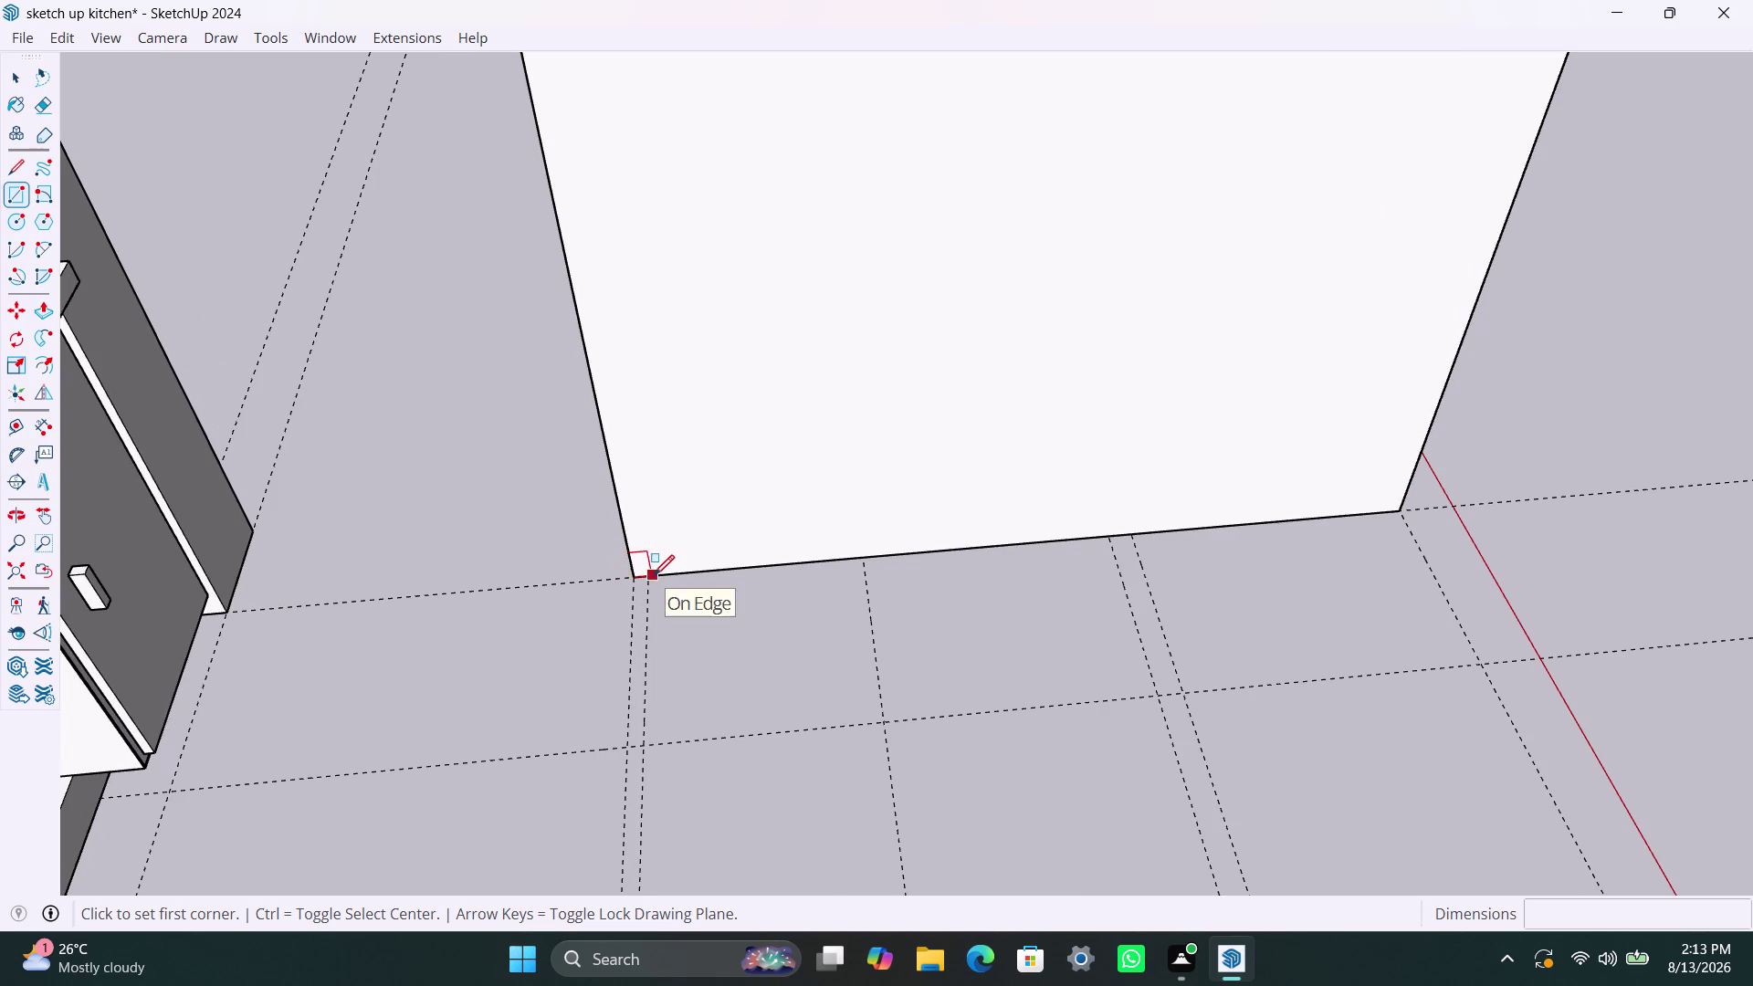
click(650, 575)
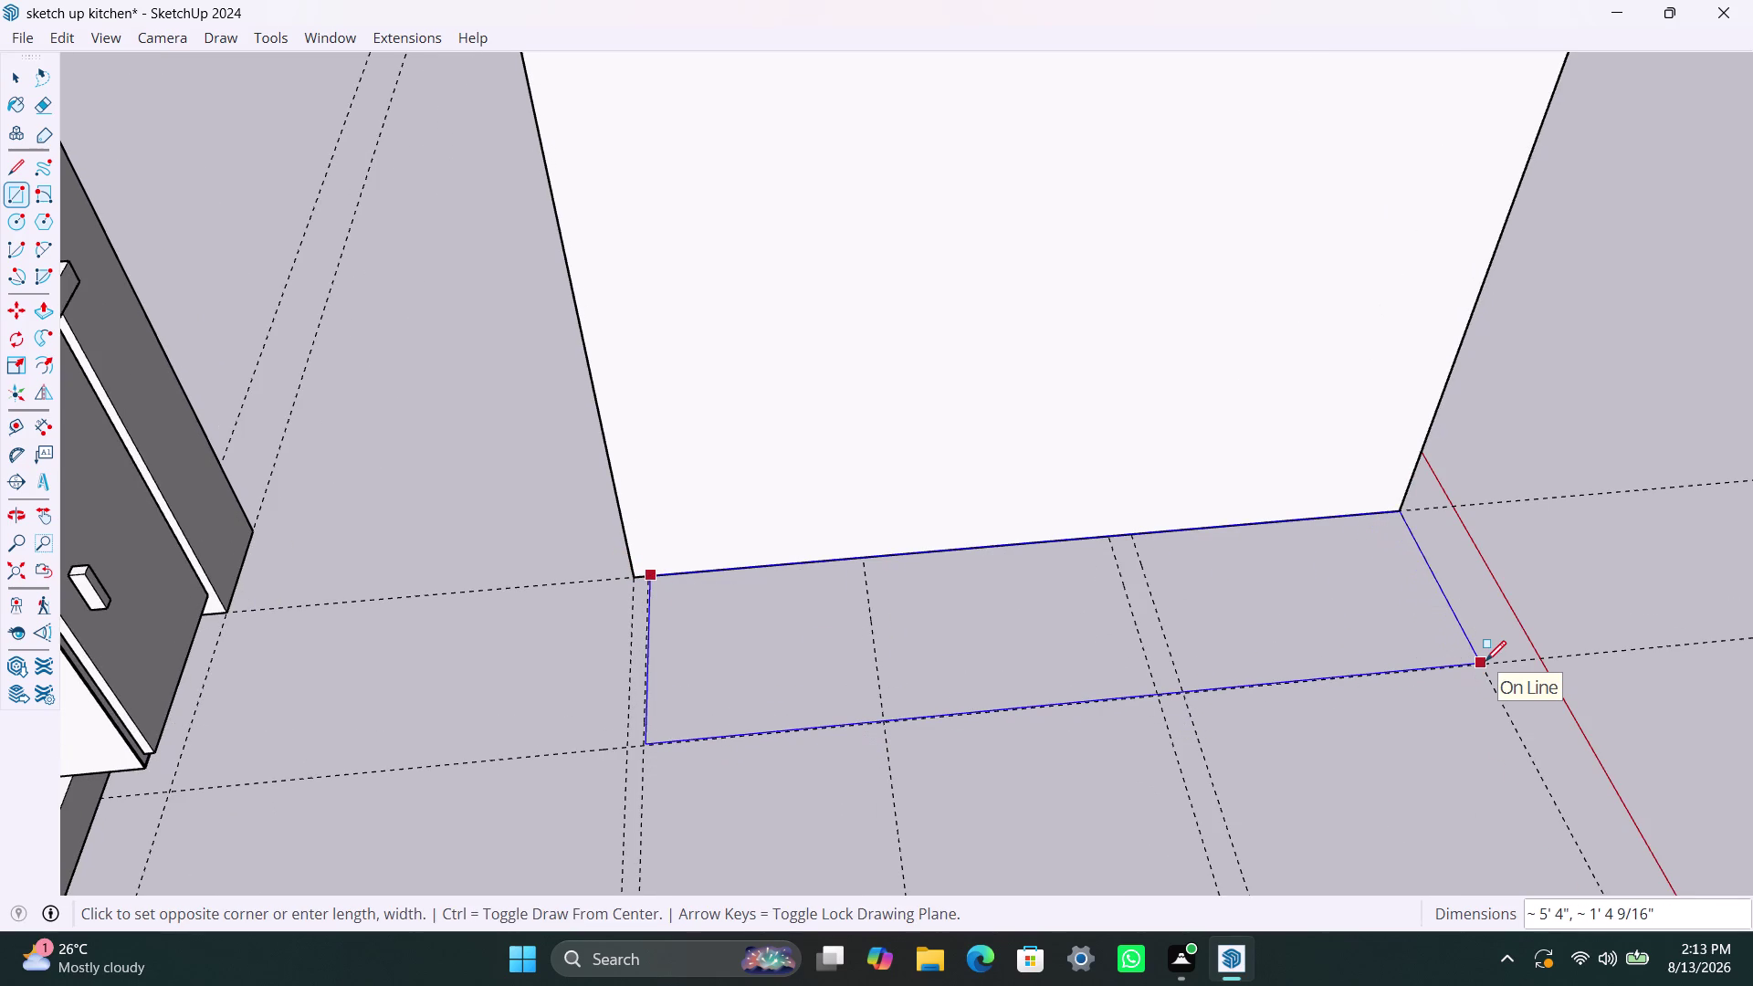
key(Escape)
scroll(up, 3)
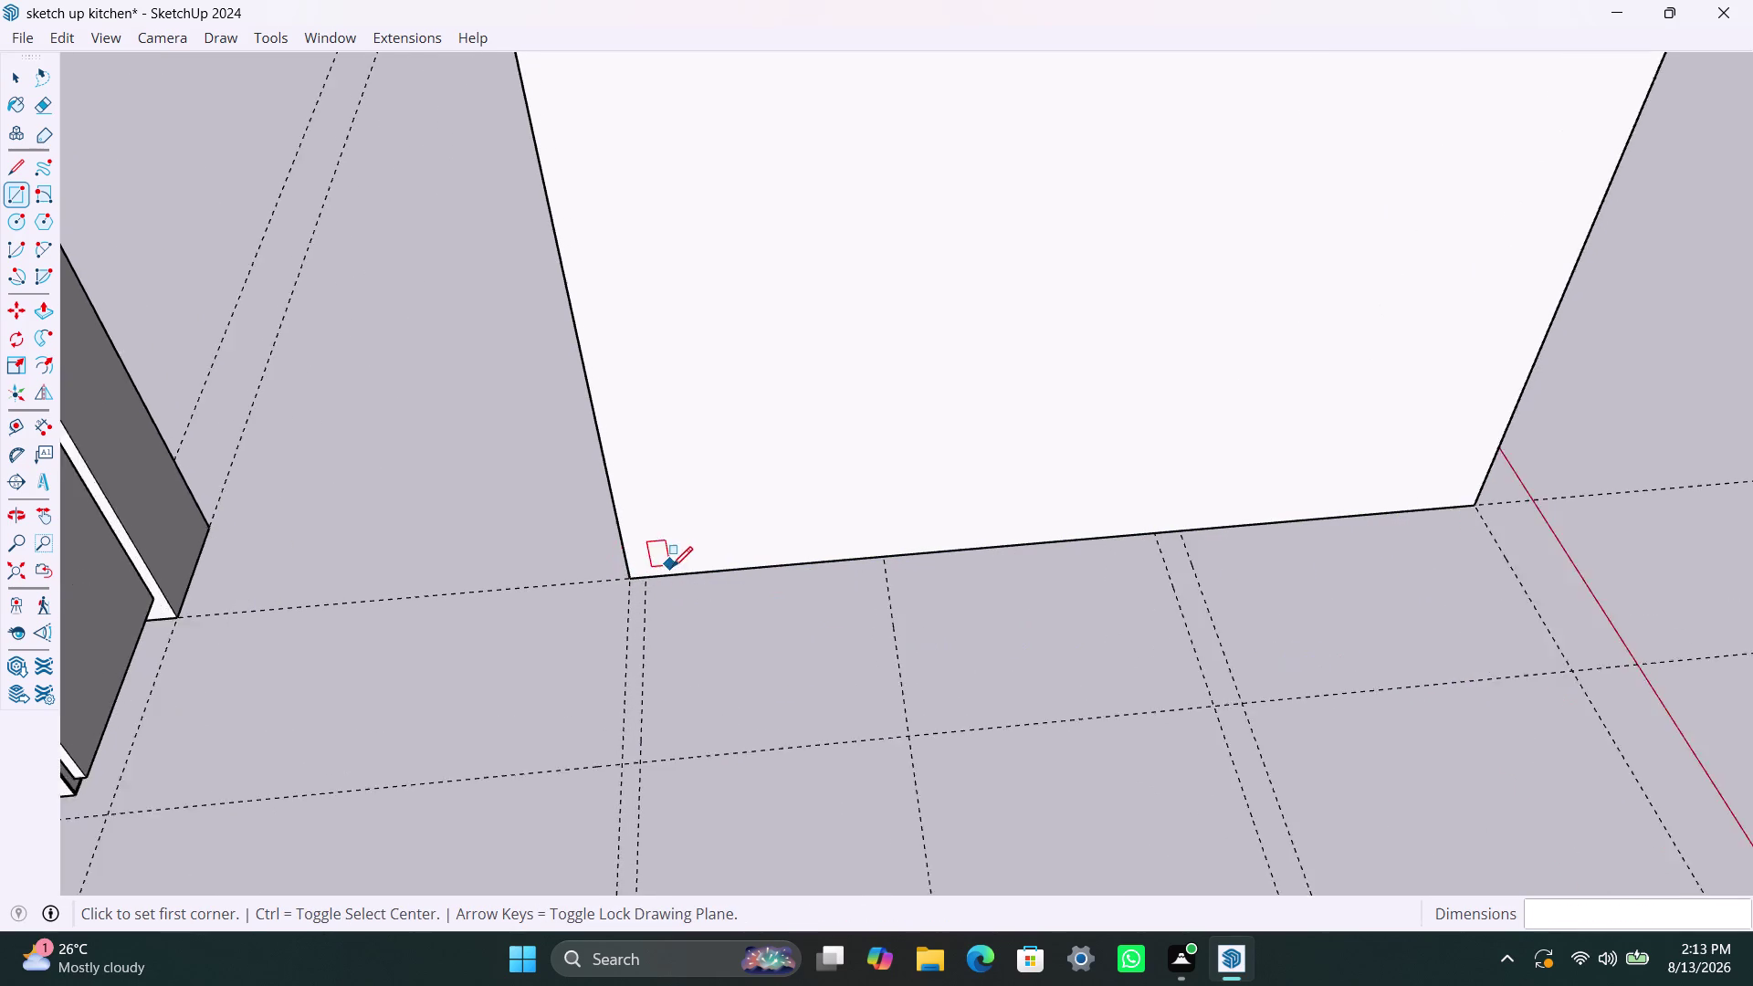
scroll(up, 3)
scroll(up, 3)
click(648, 583)
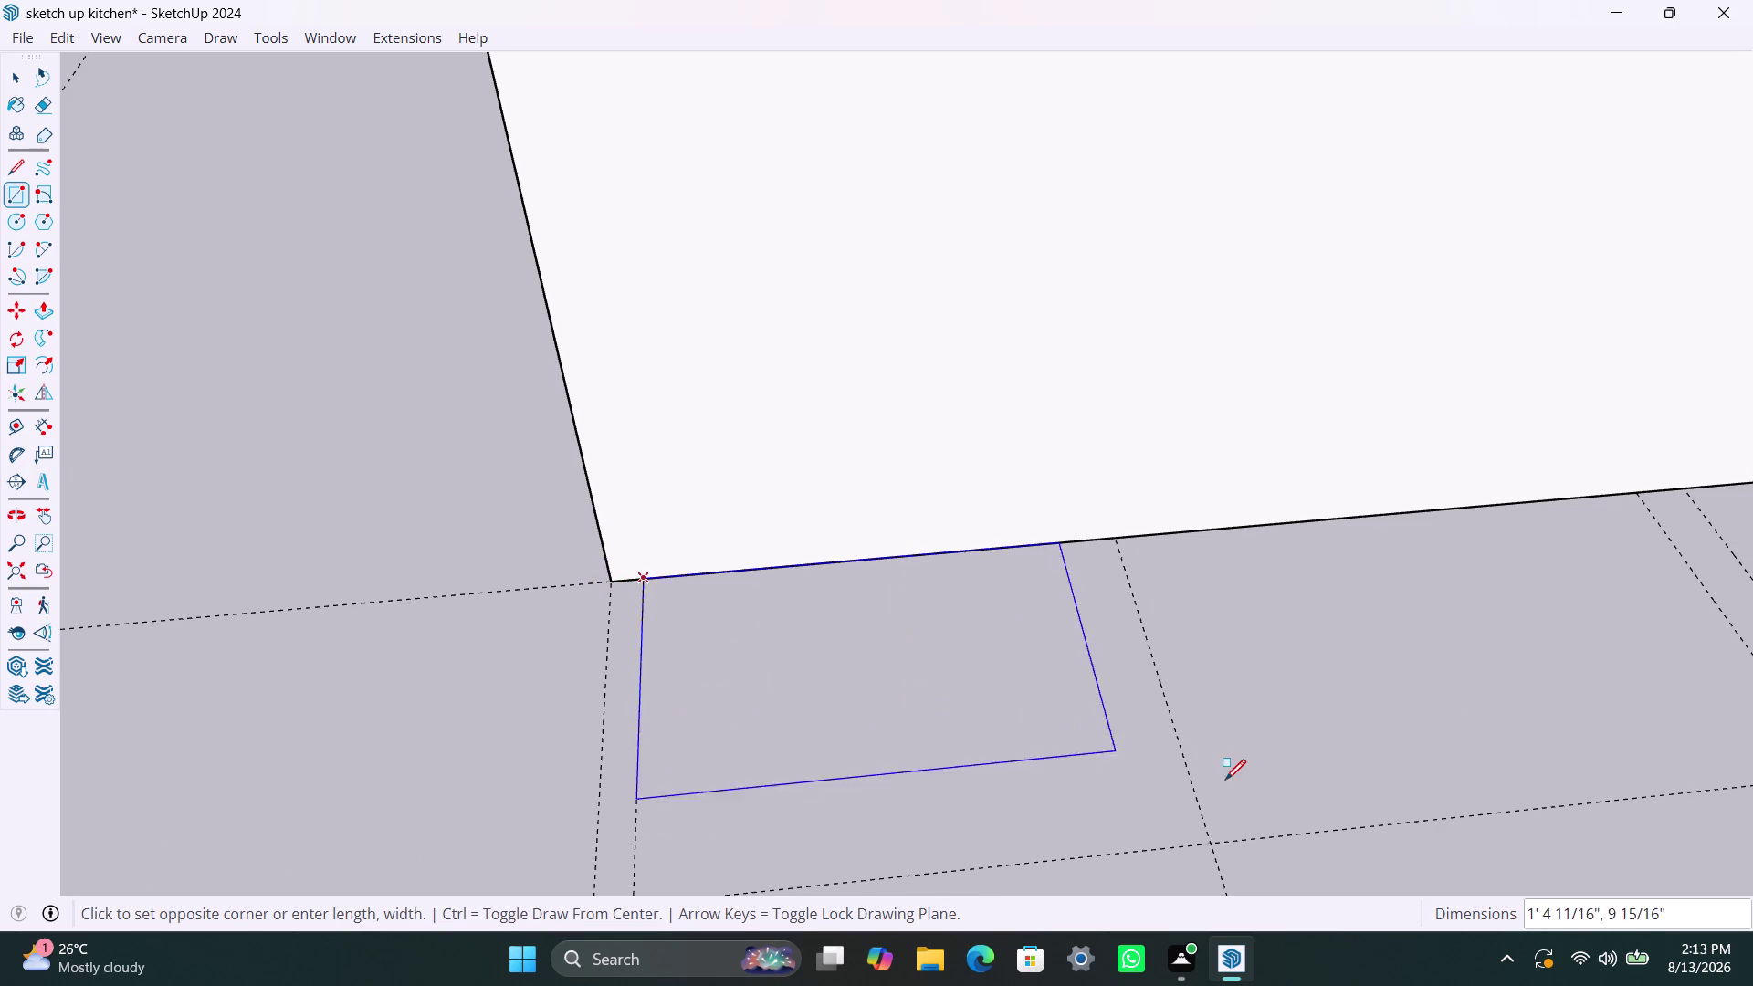
scroll(down, 3)
scroll(down, 3)
middle_drag(1297, 756, 1186, 739)
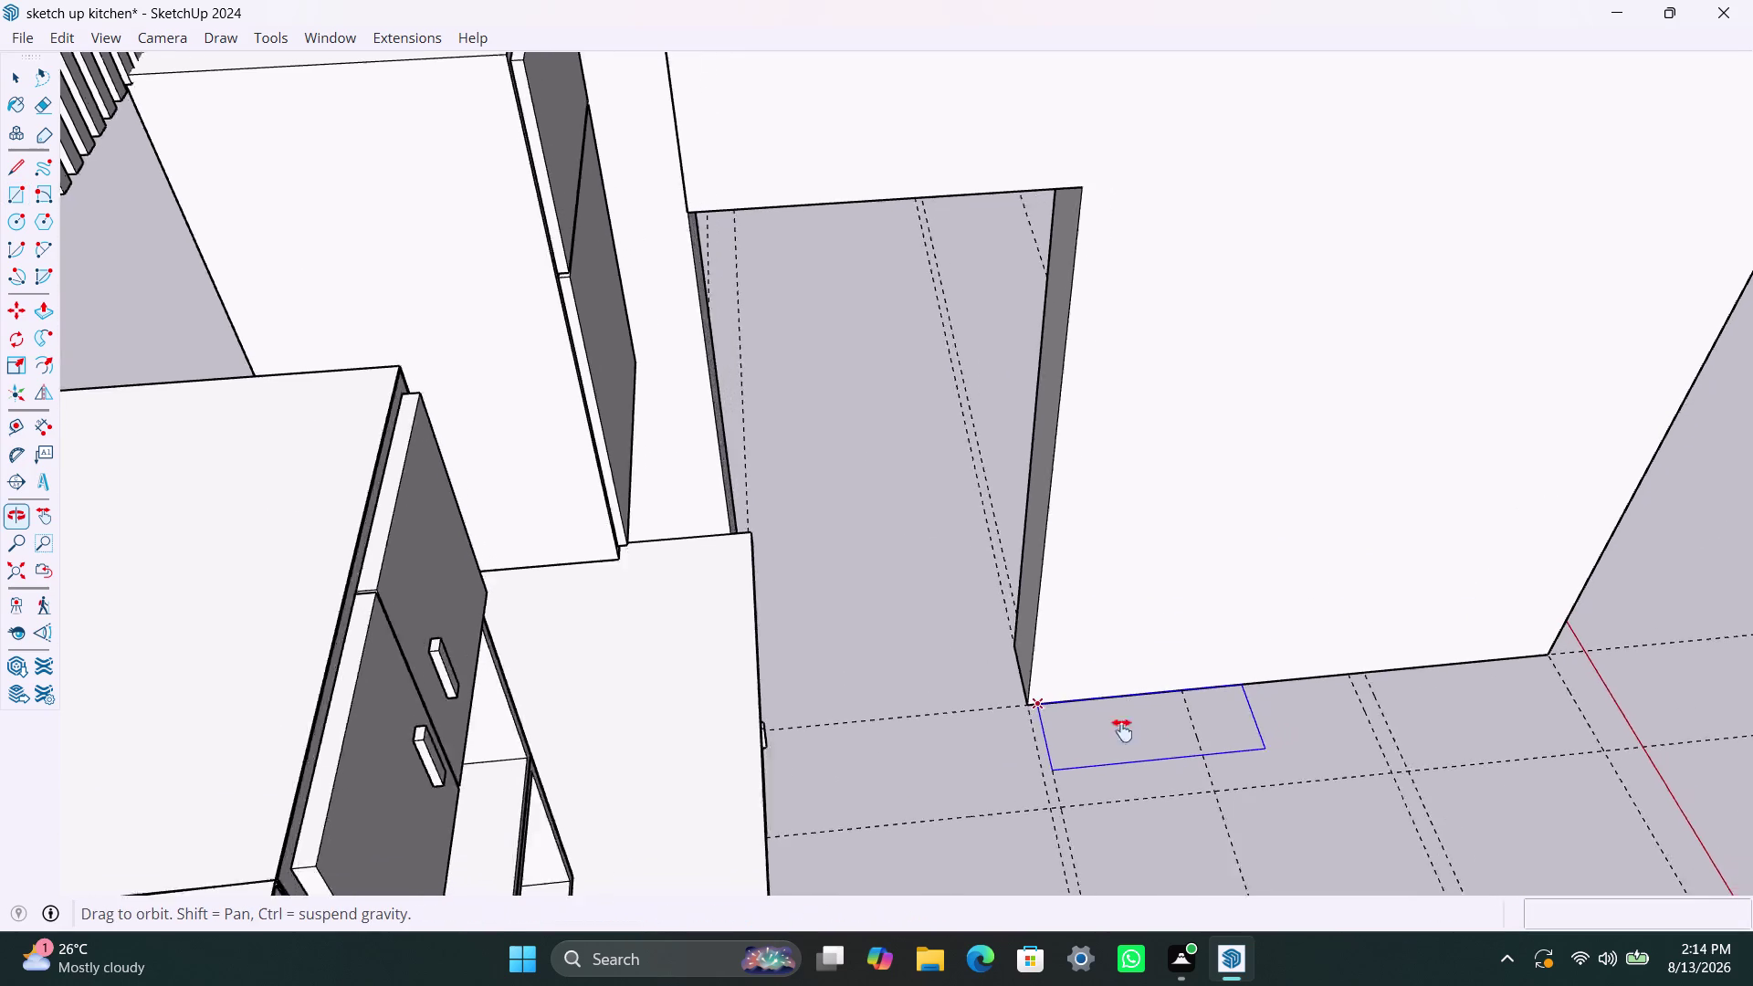
middle_drag(1186, 739, 1025, 716)
click(1368, 725)
key(space)
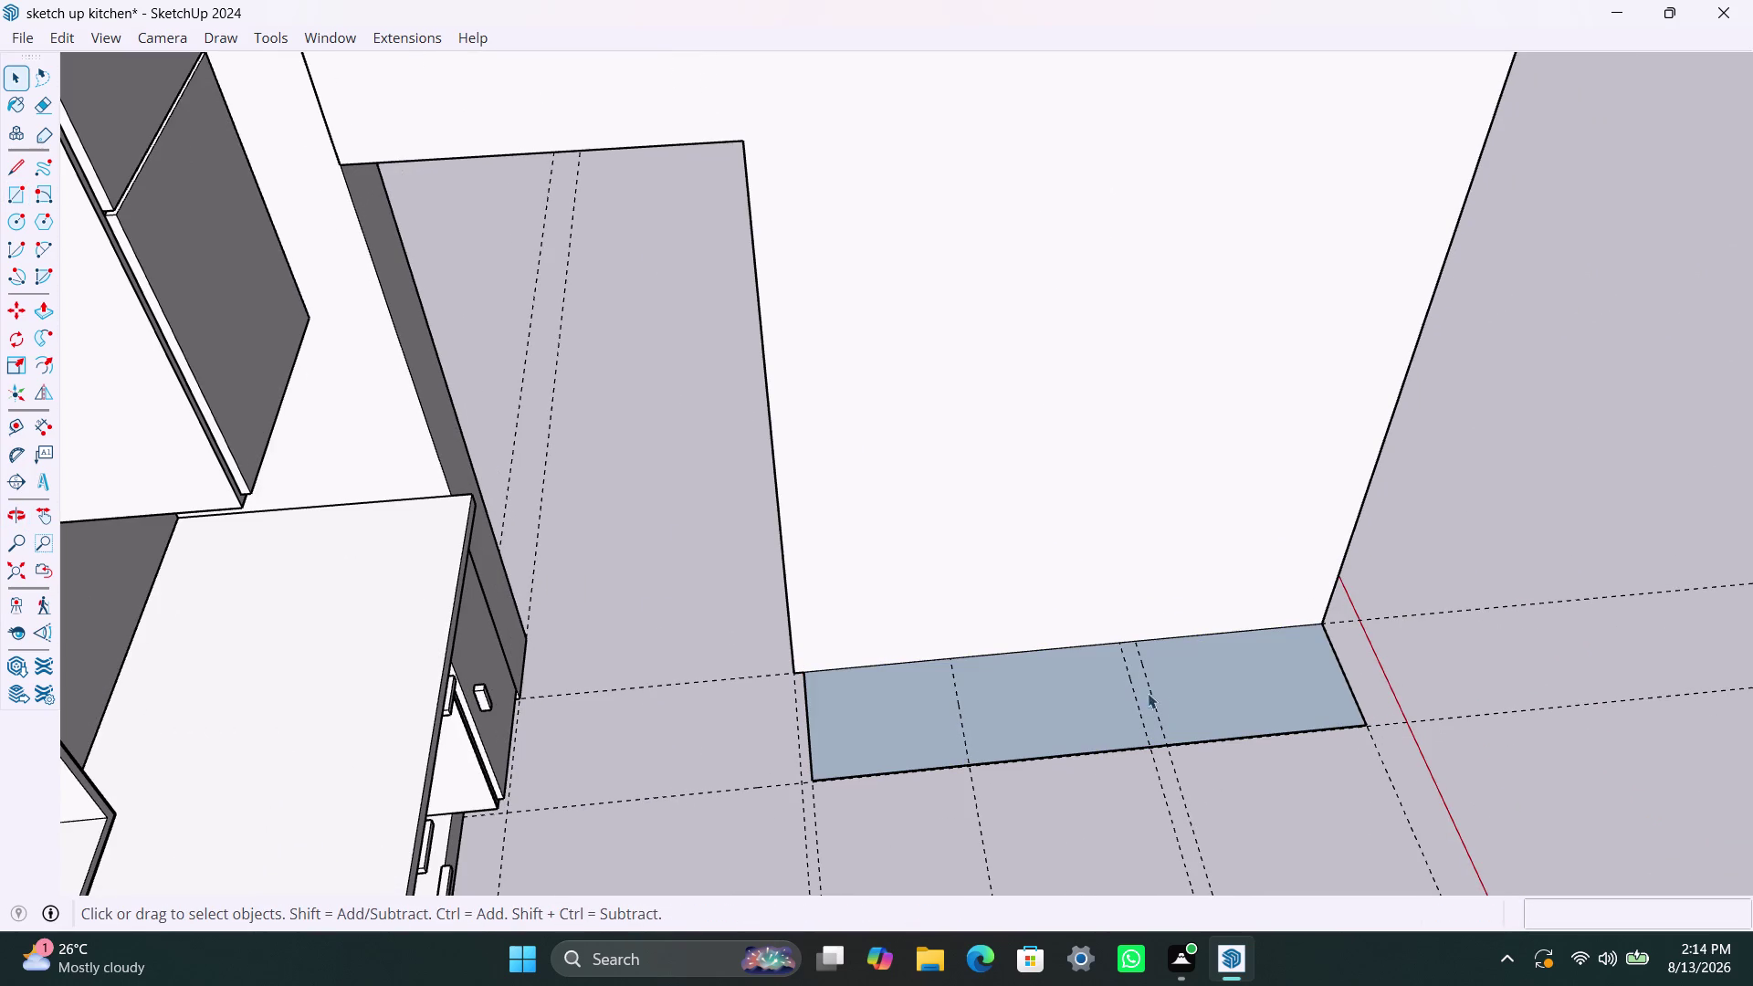
Make the doorway floor rectangle a group and enter it to edit.
click(1148, 693)
click(1058, 692)
right_click(1054, 693)
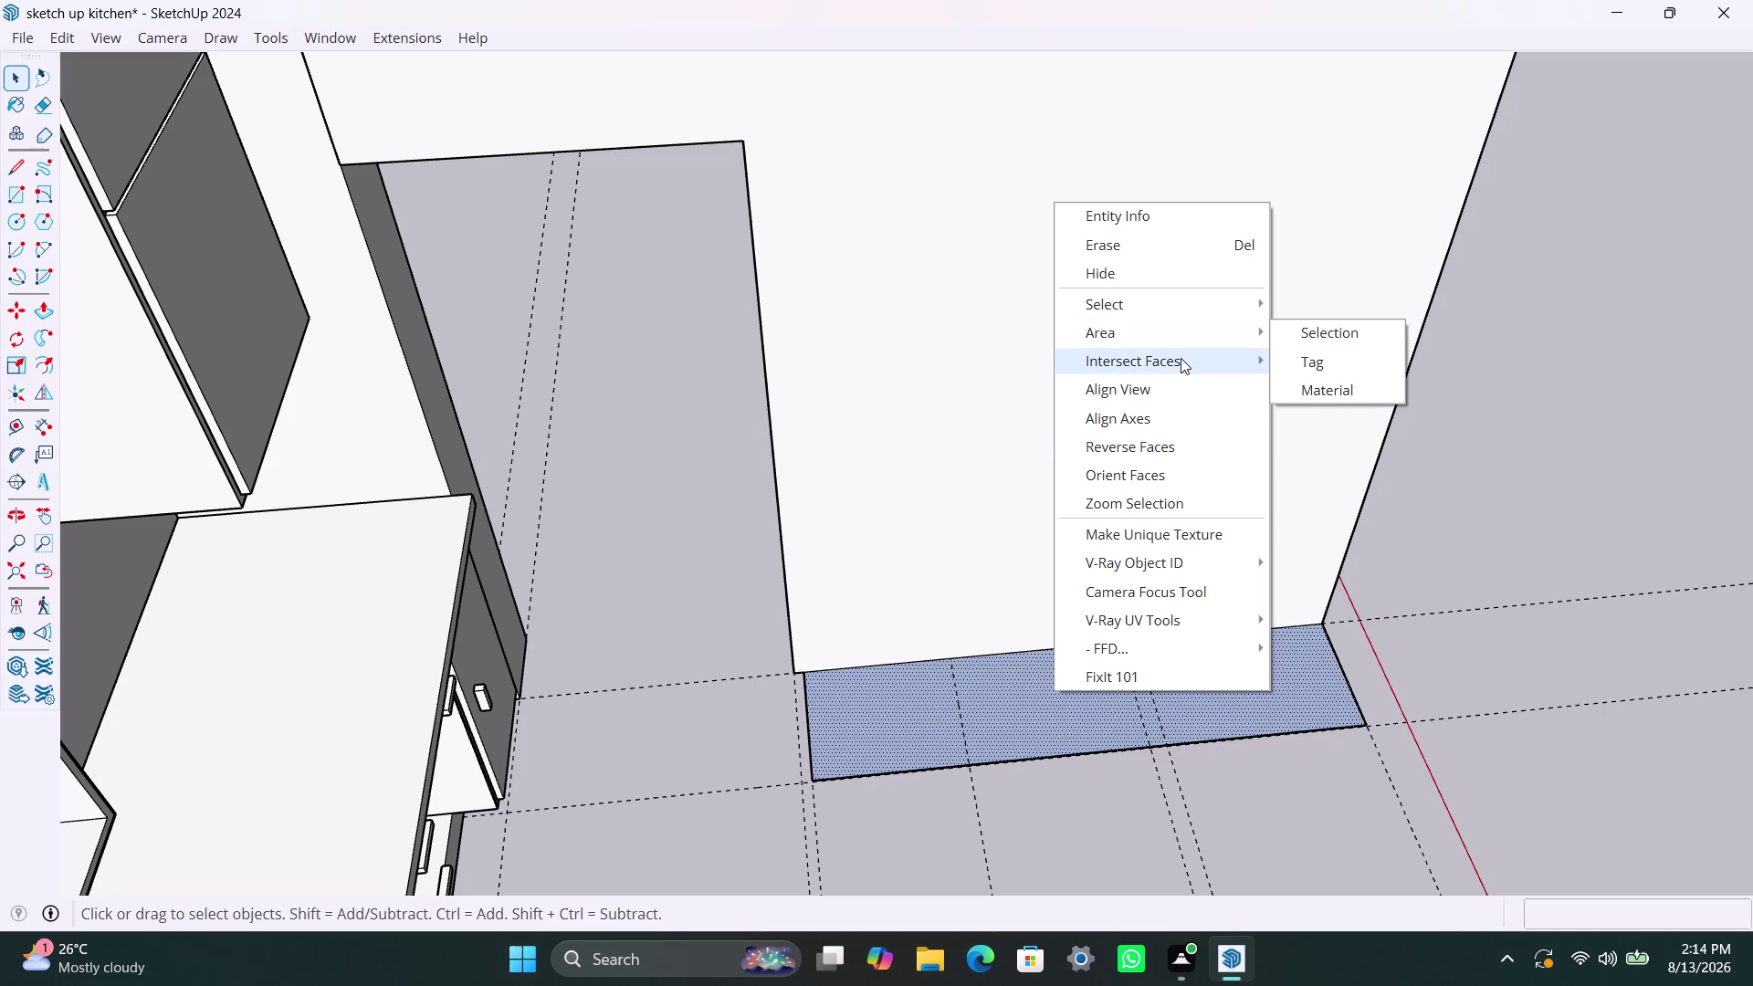
triple_click(988, 711)
right_click(1106, 694)
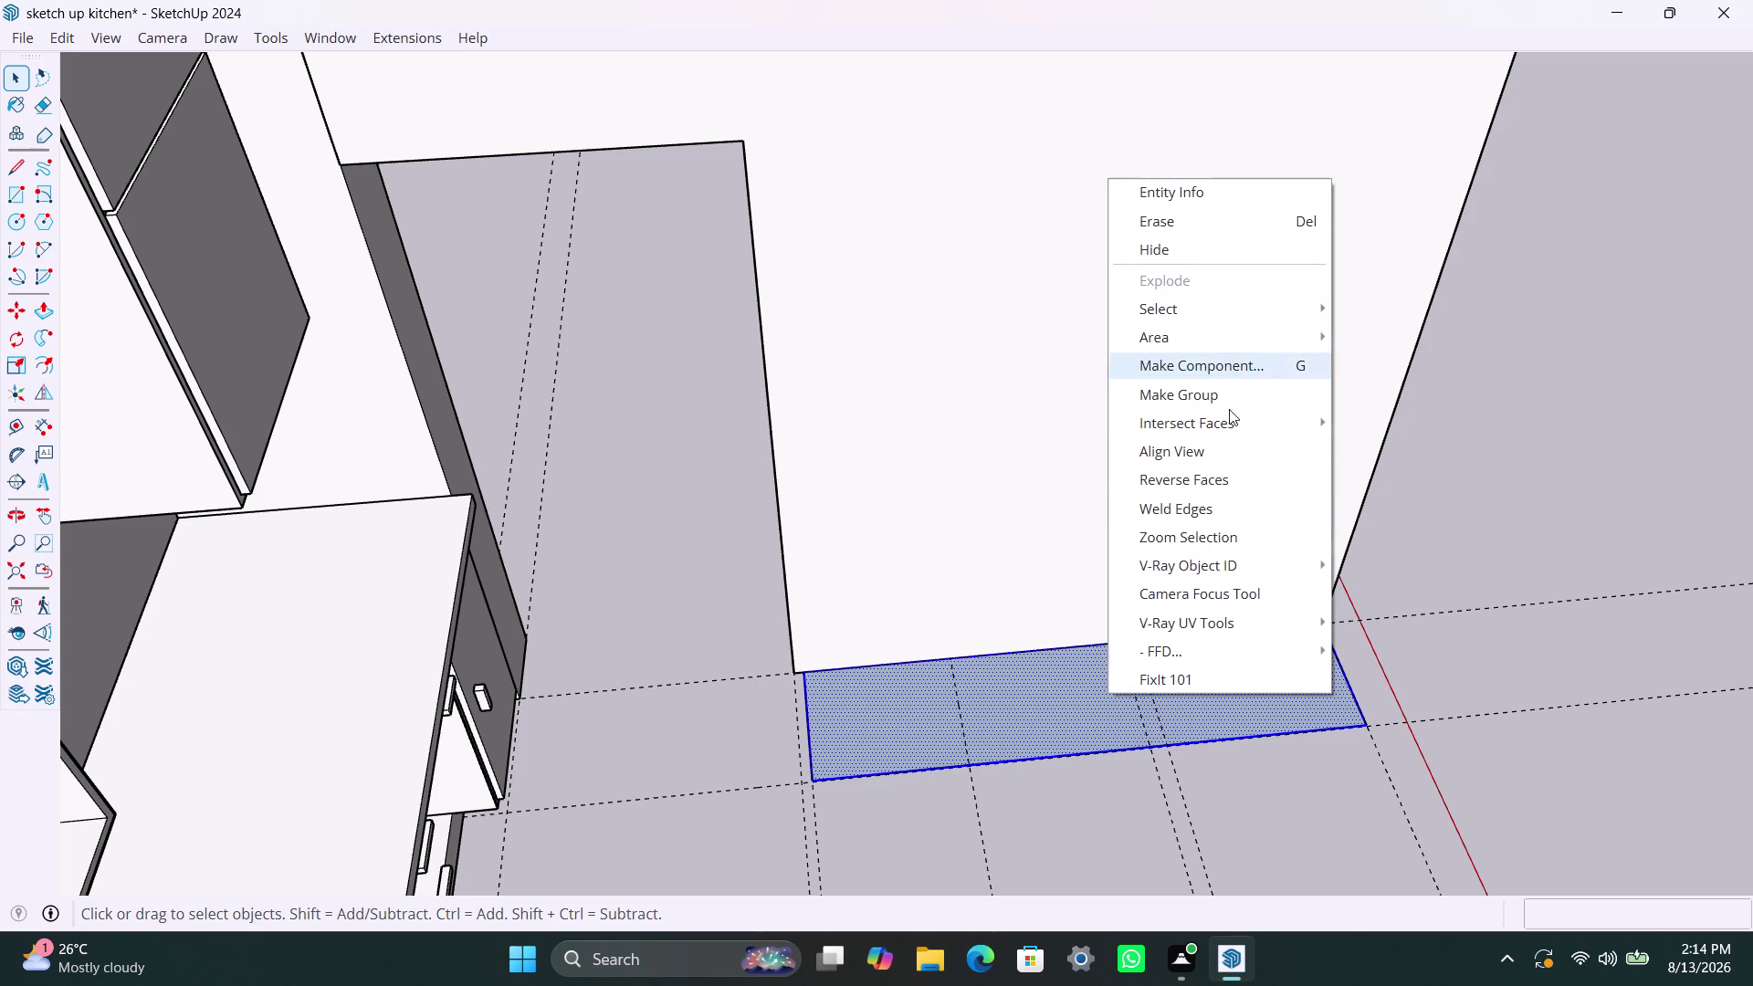
click(1243, 398)
double_click(1044, 723)
click(1039, 716)
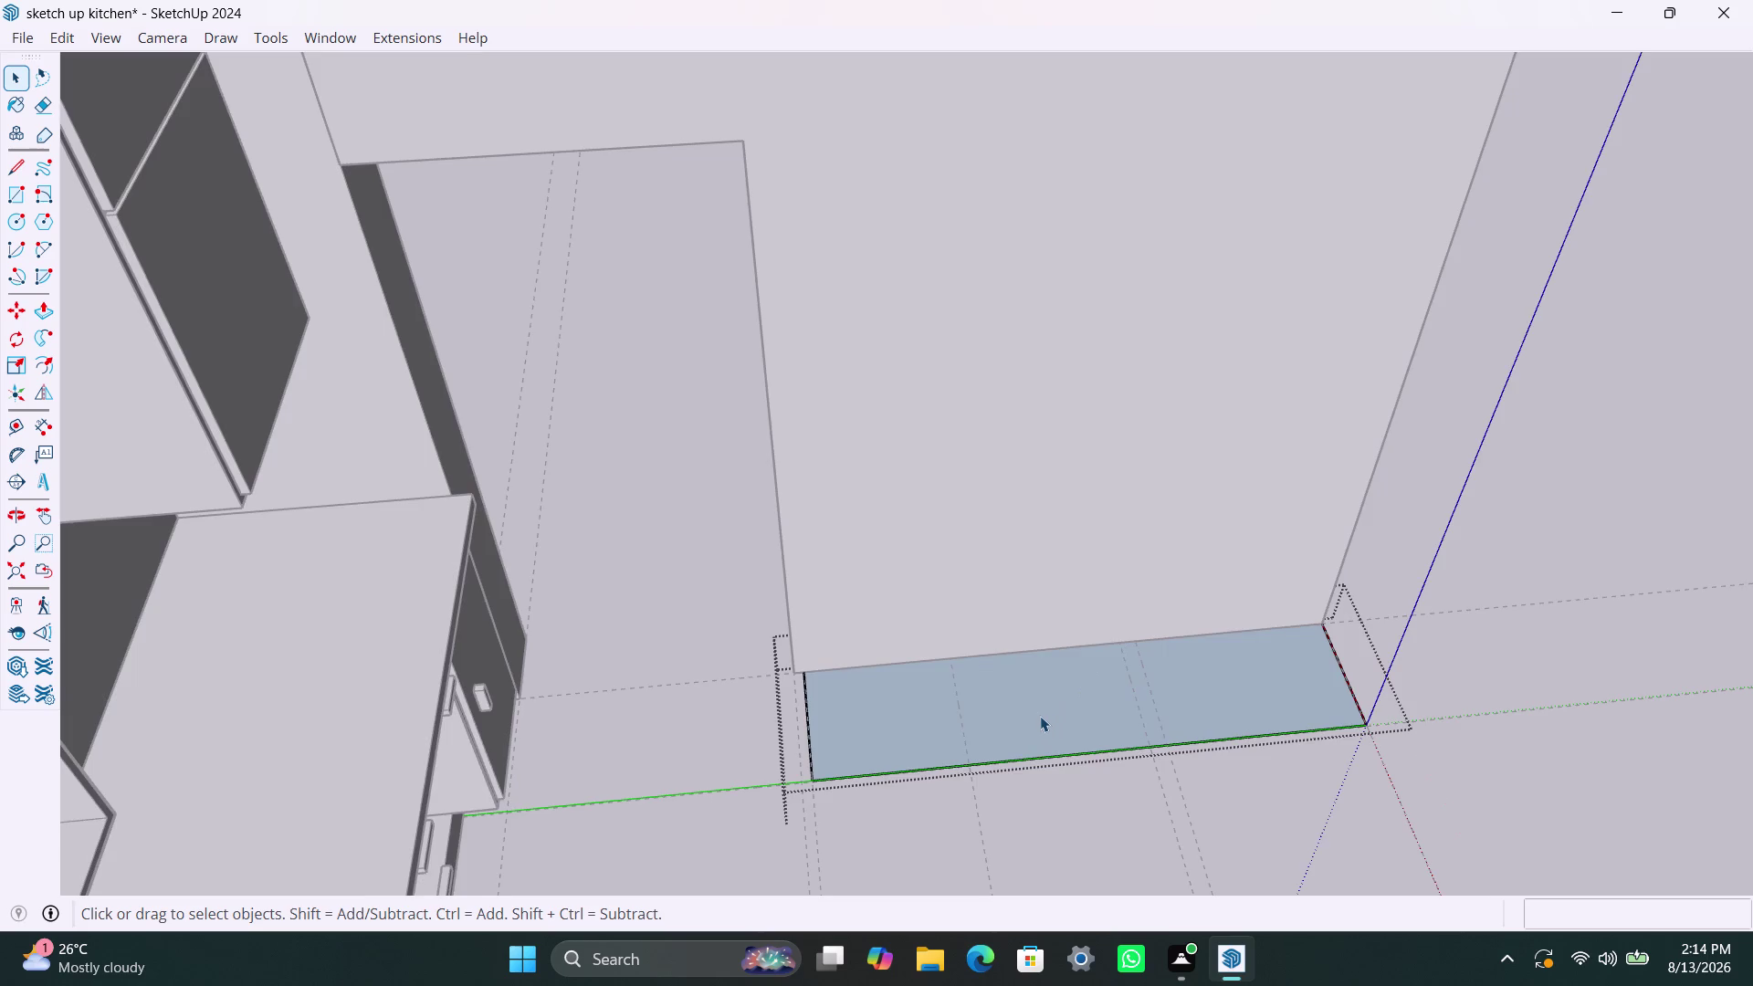
Push/Pull the threshold face up 10mm.
key(p)
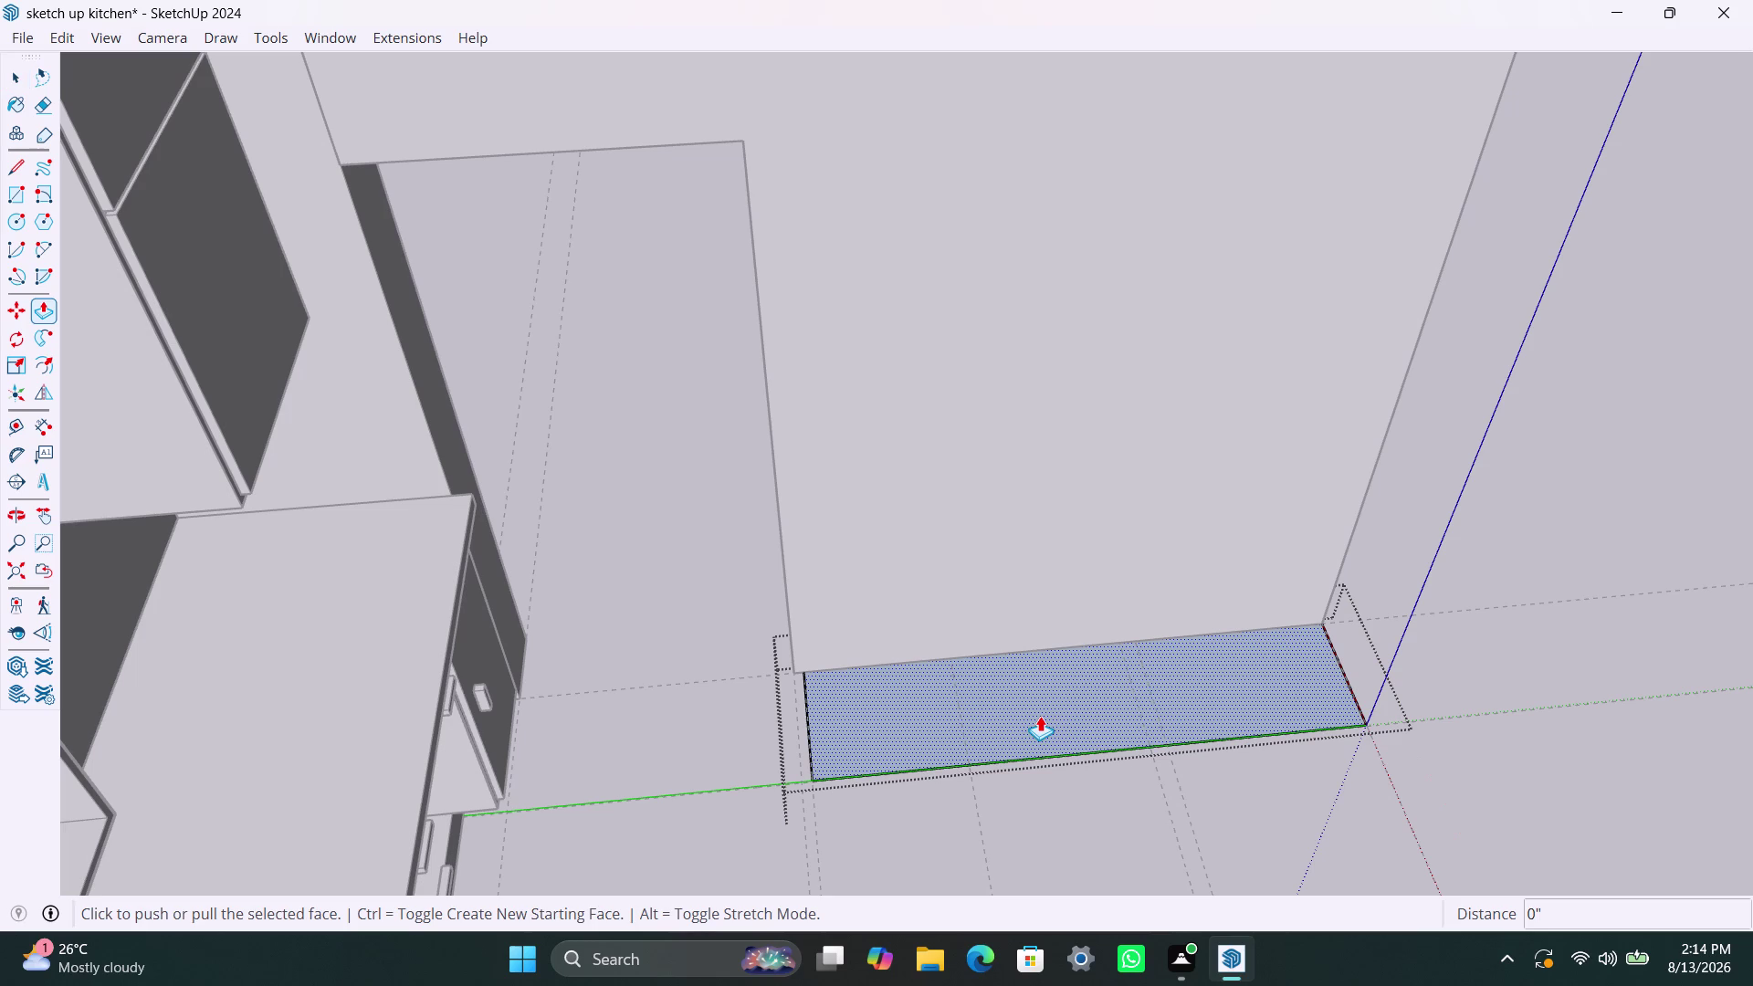
click(1040, 716)
text(10)
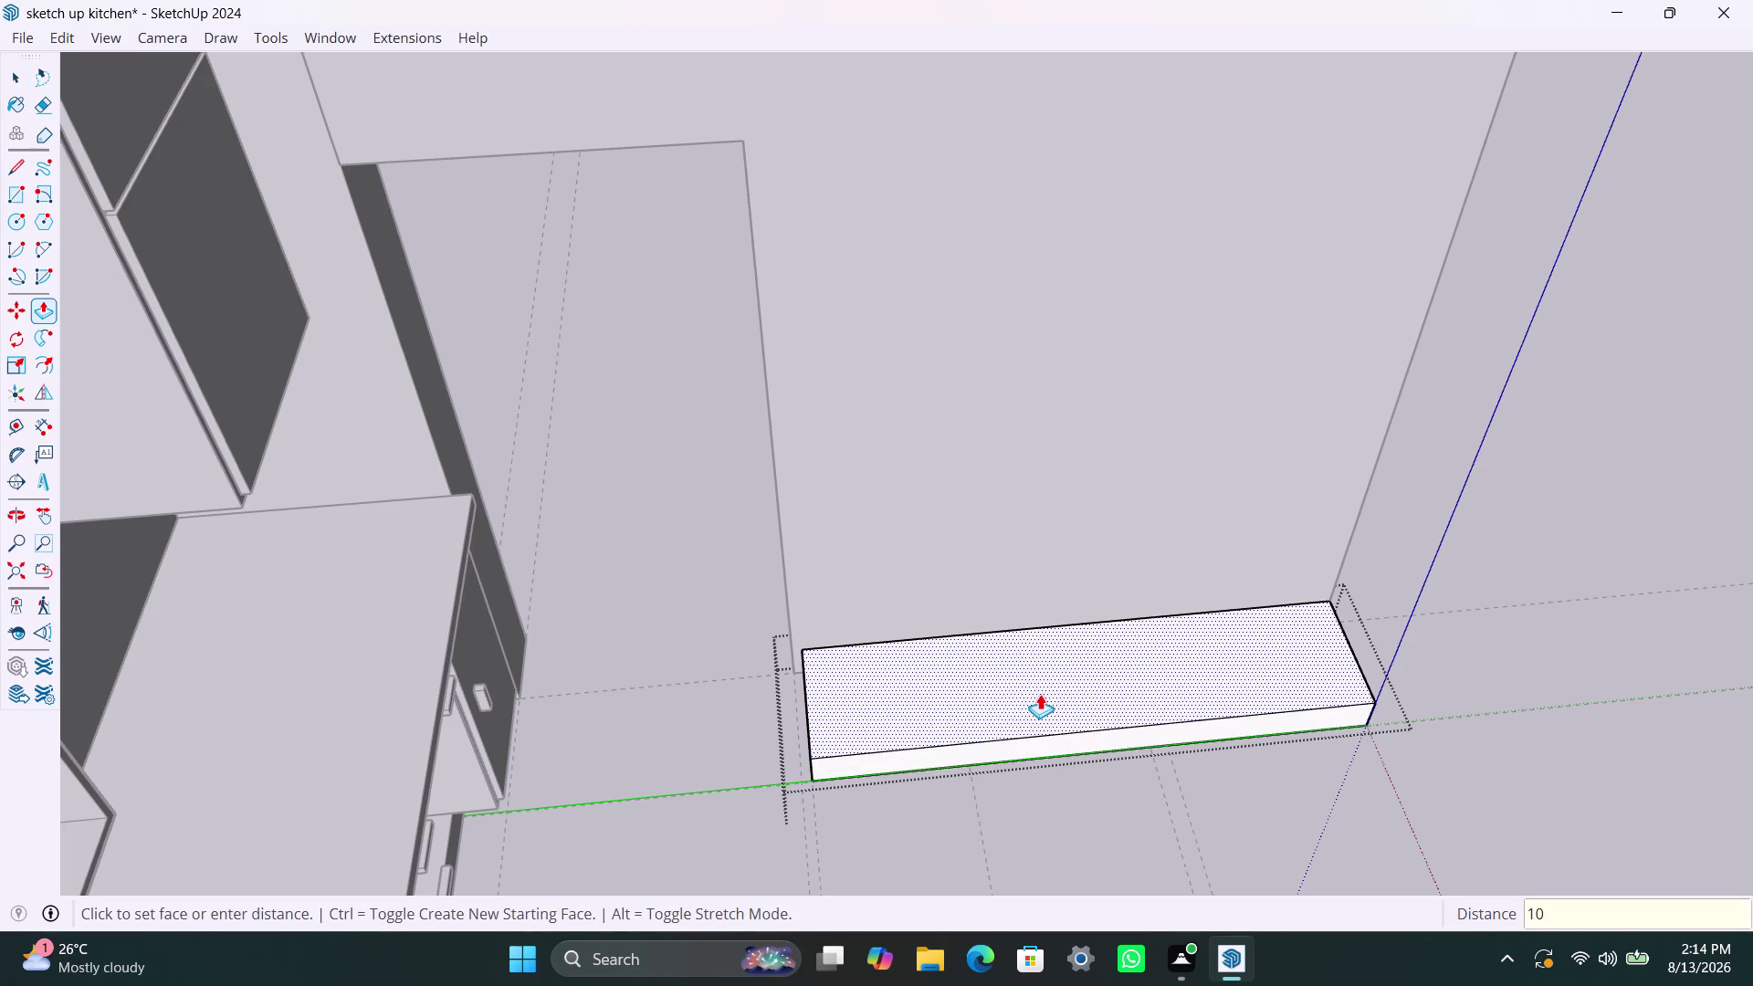
text(mm)
key(Return)
key(space)
click(1483, 655)
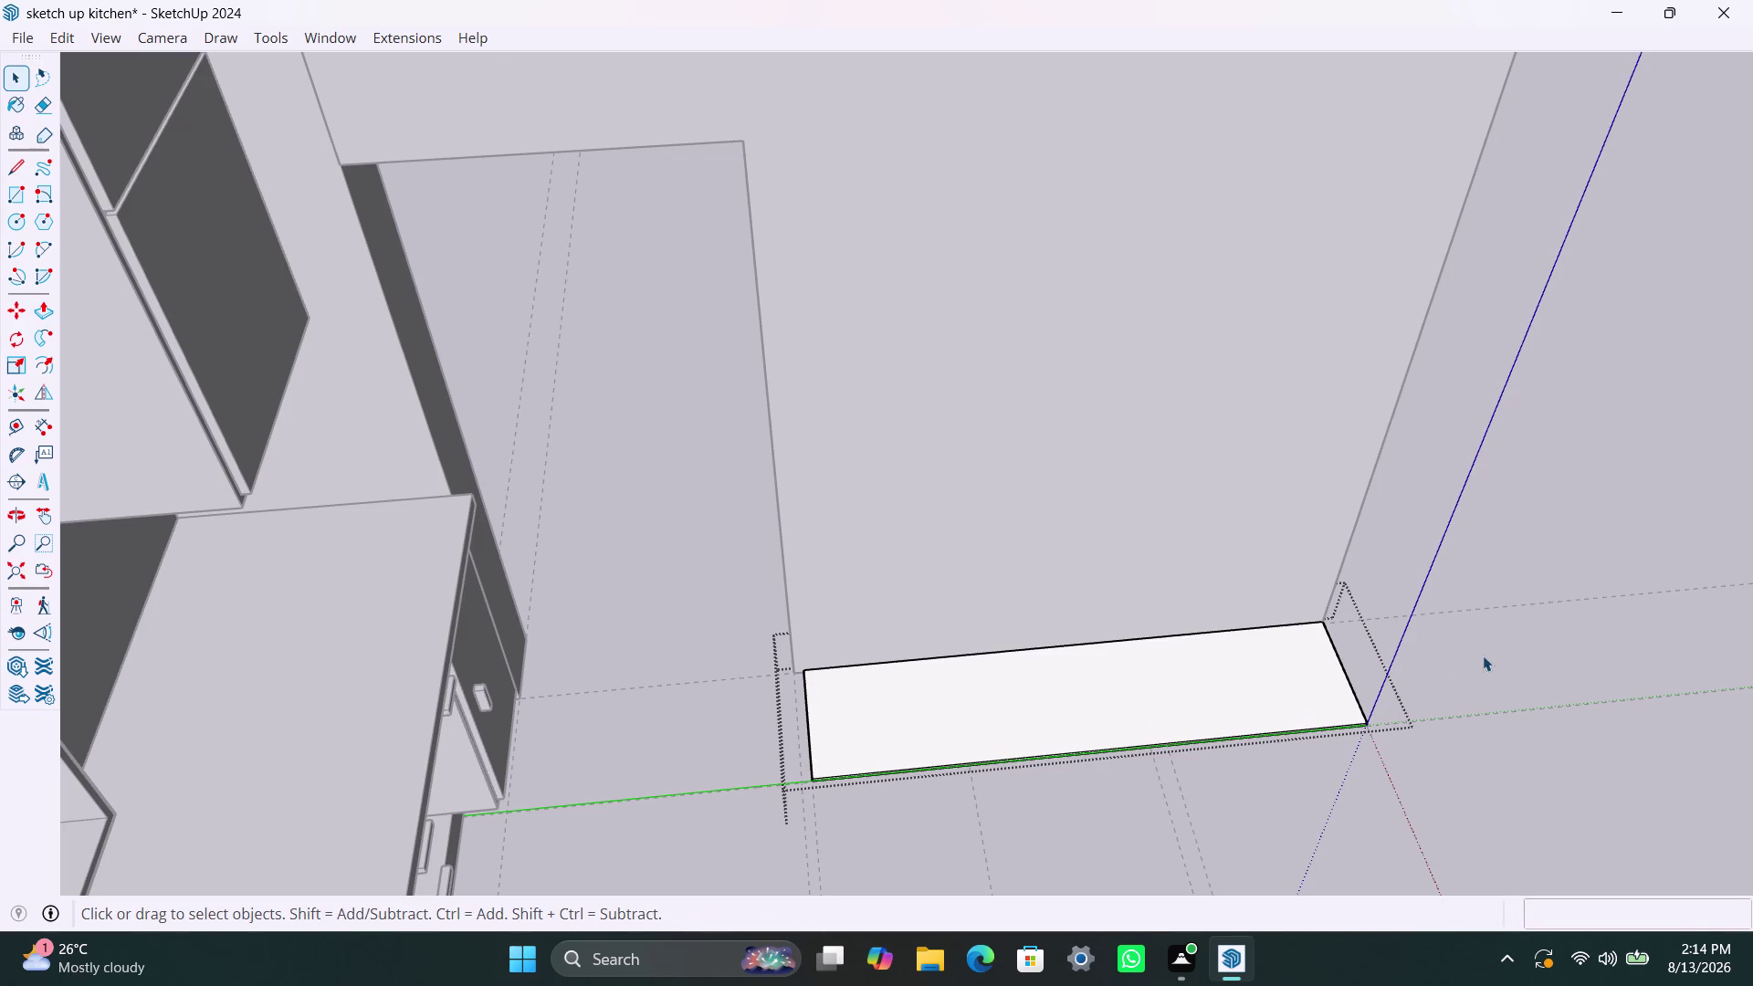
scroll(up, 3)
middle_drag(964, 796, 819, 547)
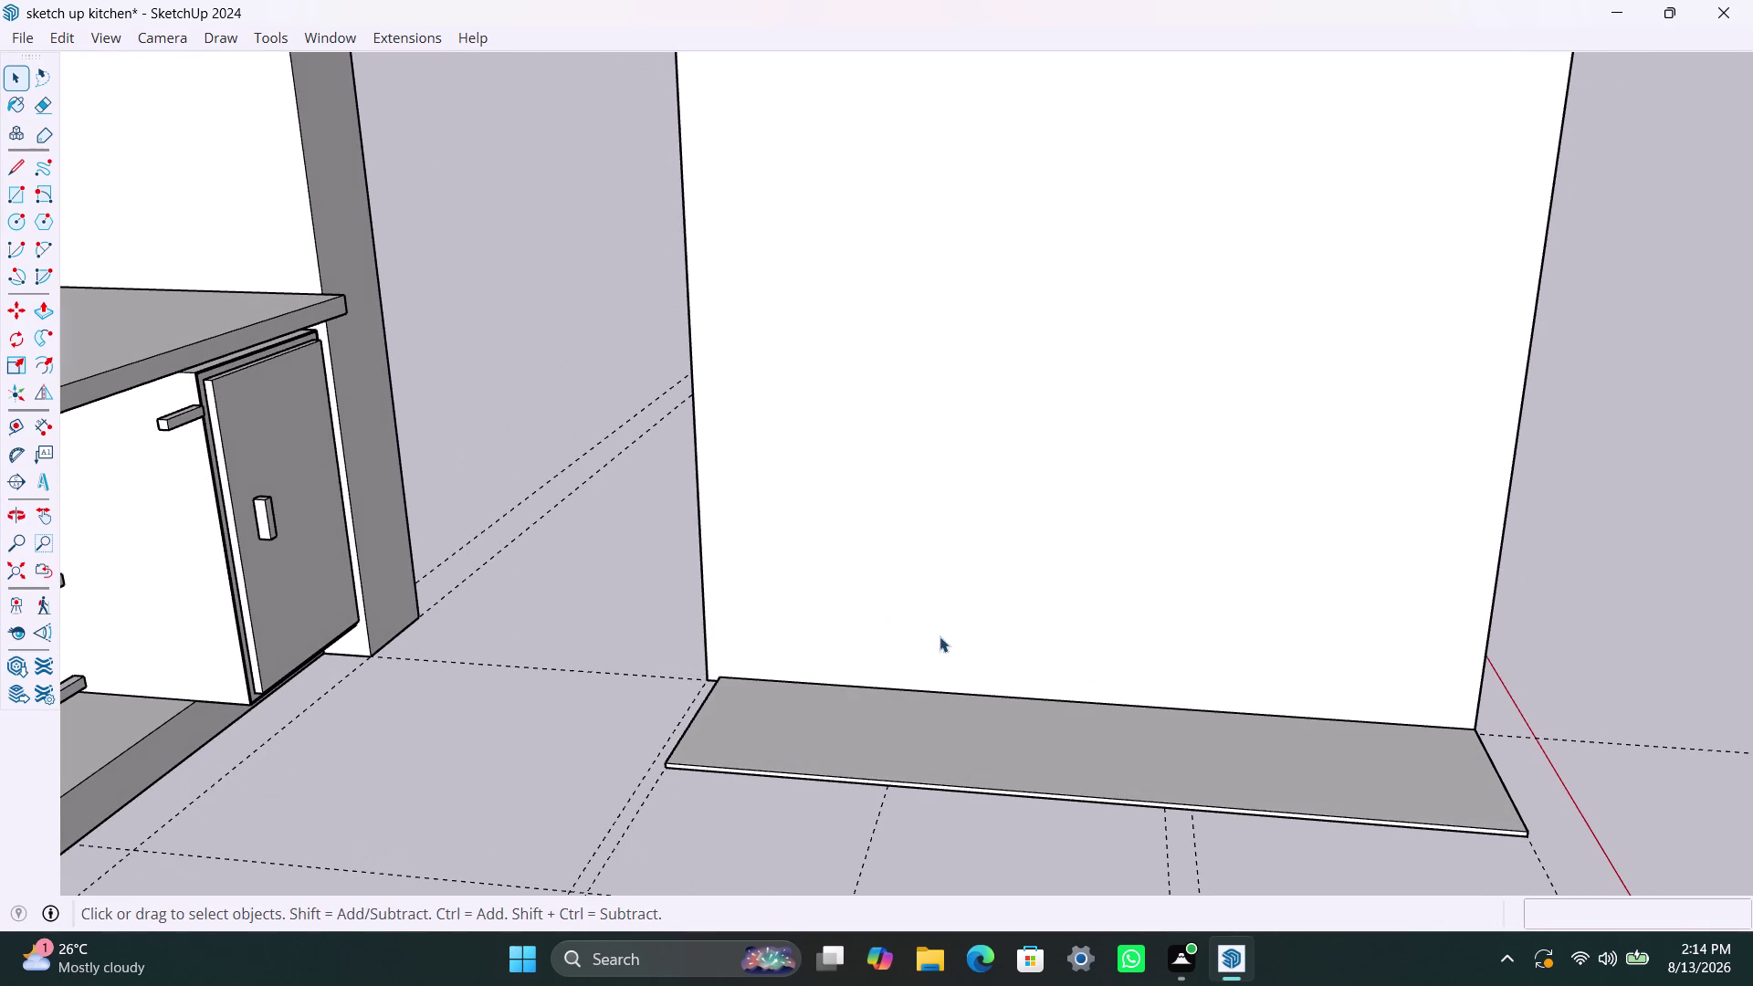
Reopen the threshold group and undo the last three changes.
click(1032, 746)
double_click(1026, 751)
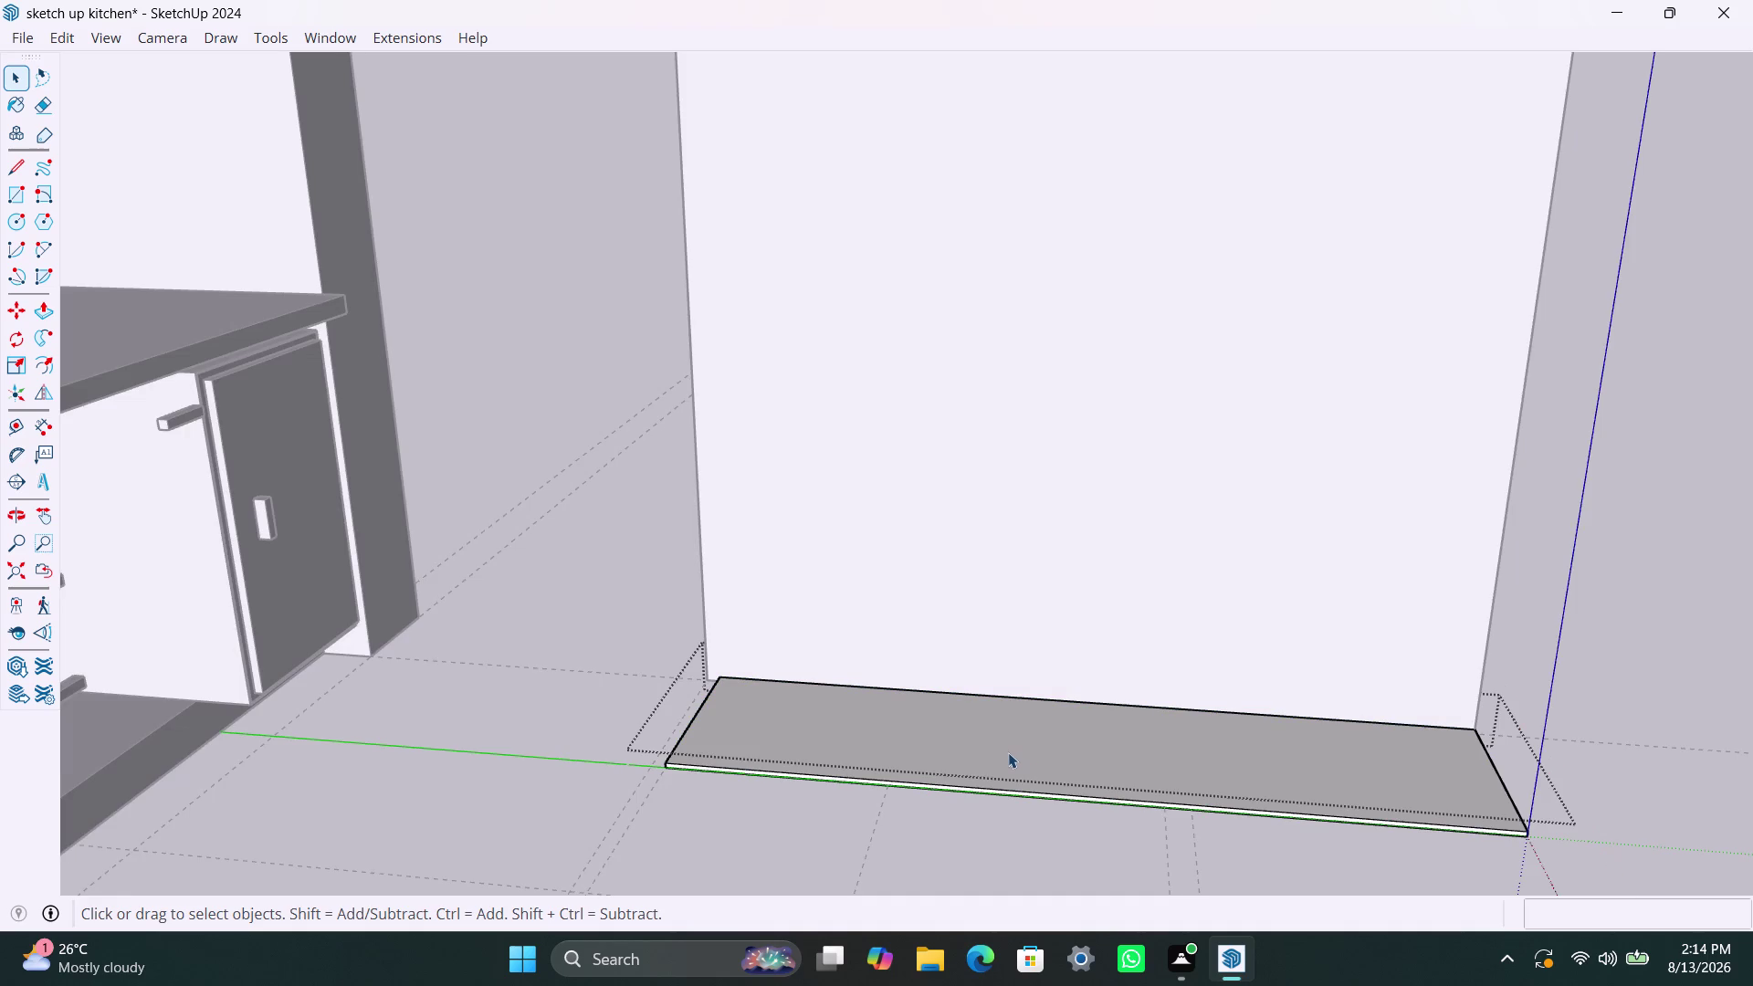
click(997, 754)
key(ctrl+z)
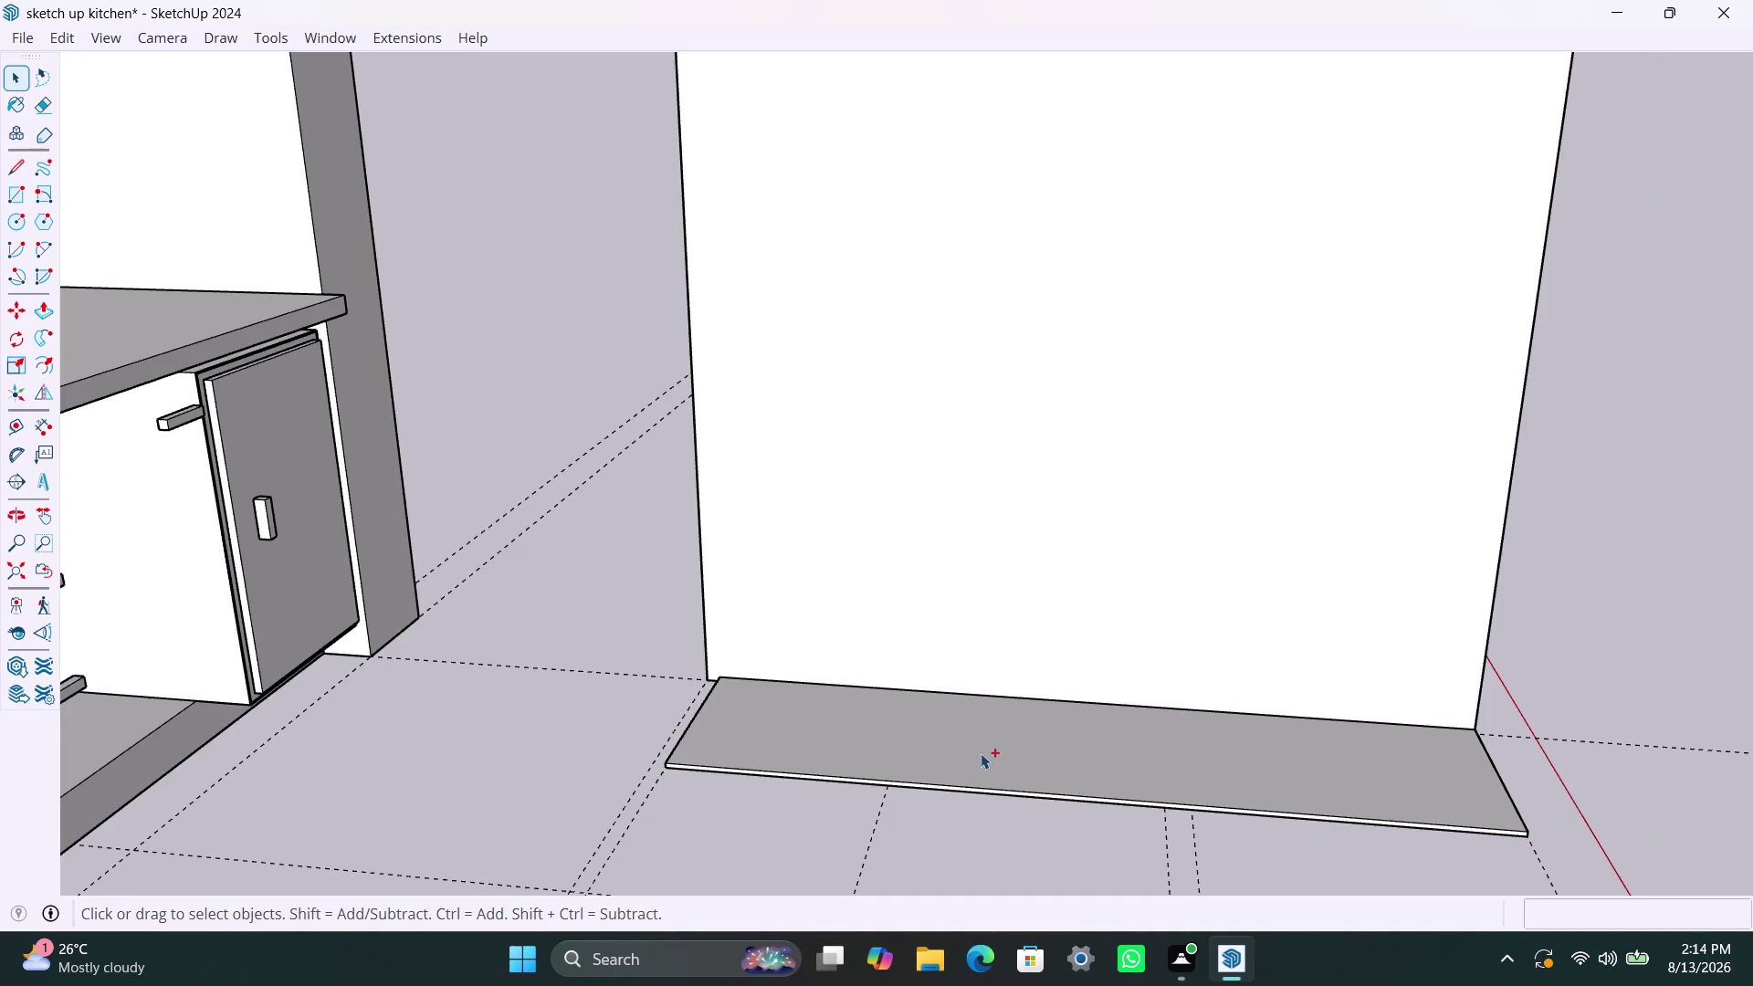
key(ctrl+z)
key(ctrl+z)
Pull the threshold's top face up 100mm.
click(978, 752)
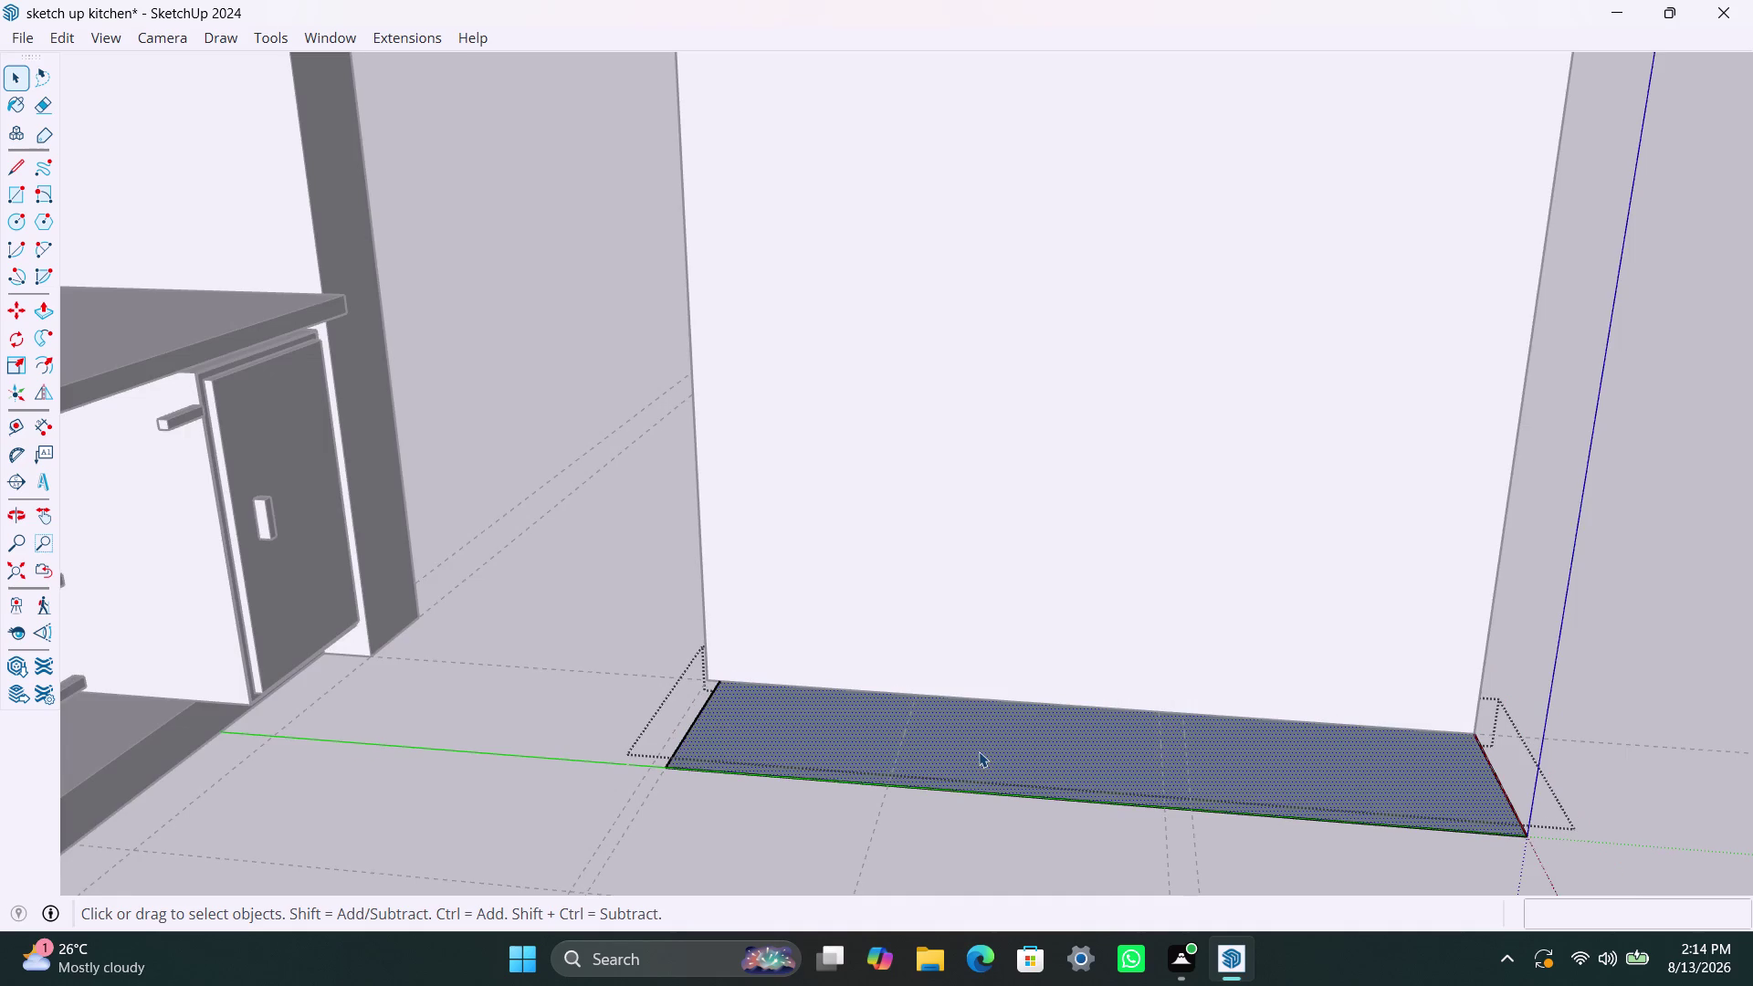
key(p)
click(979, 750)
text(100)
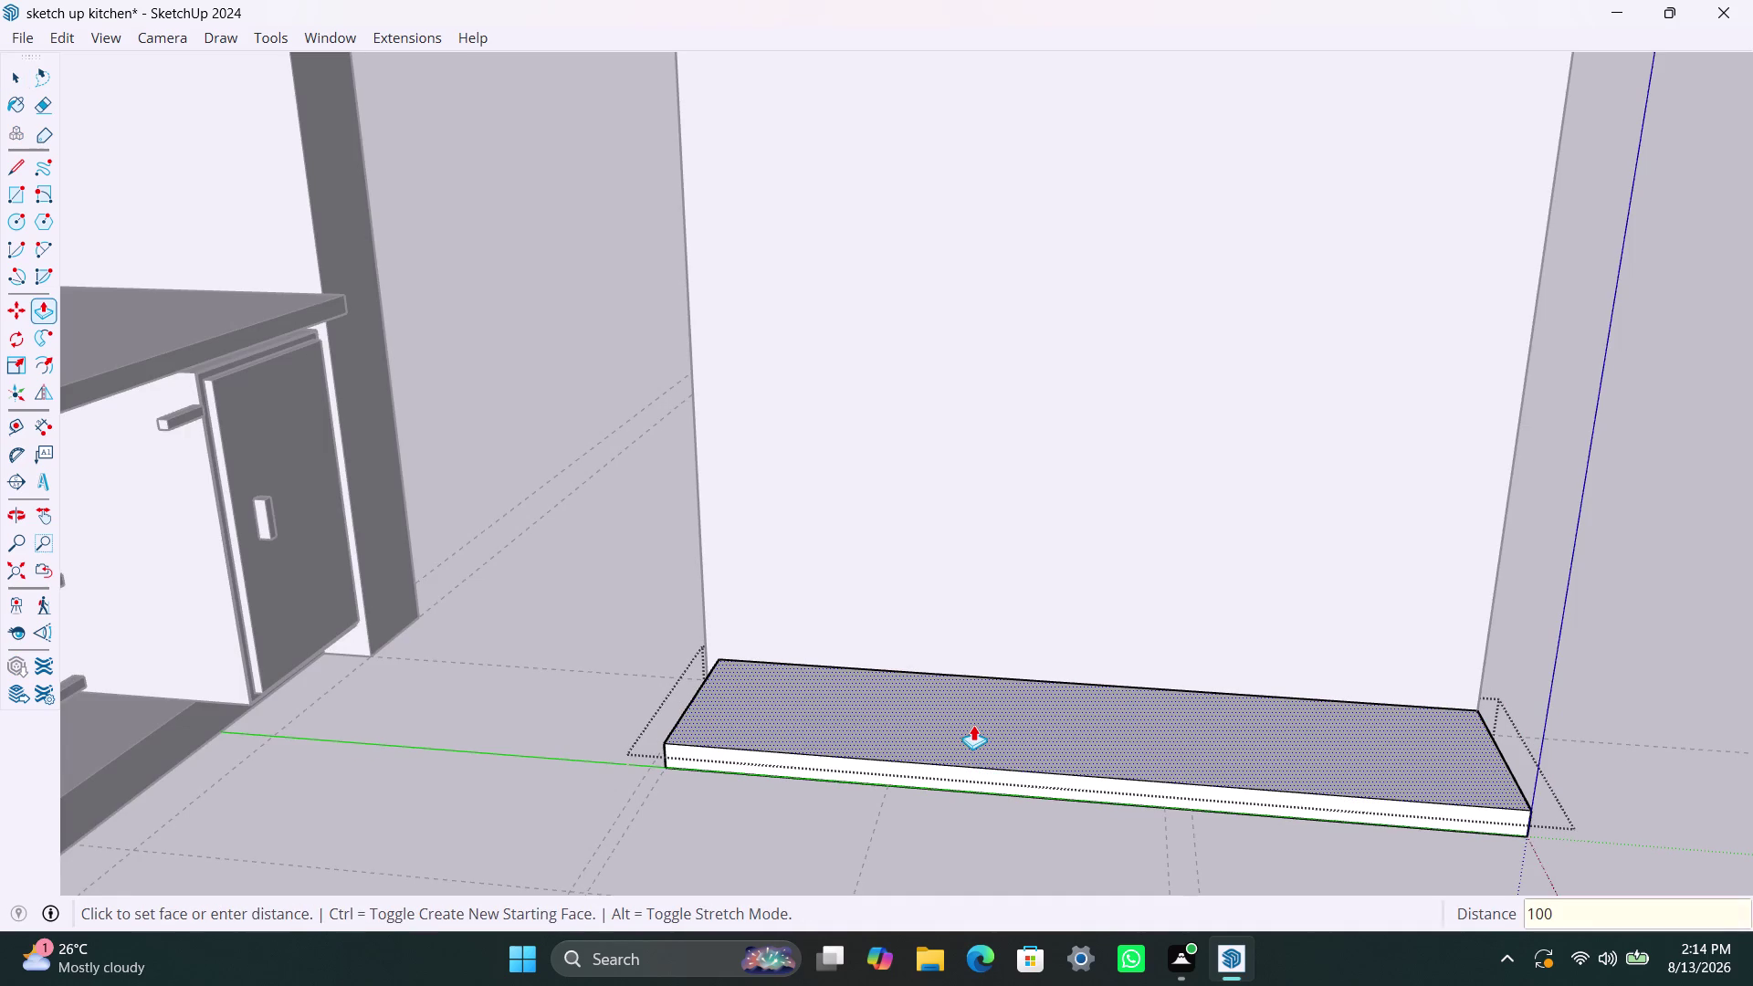
text(mm)
key(Return)
key(space)
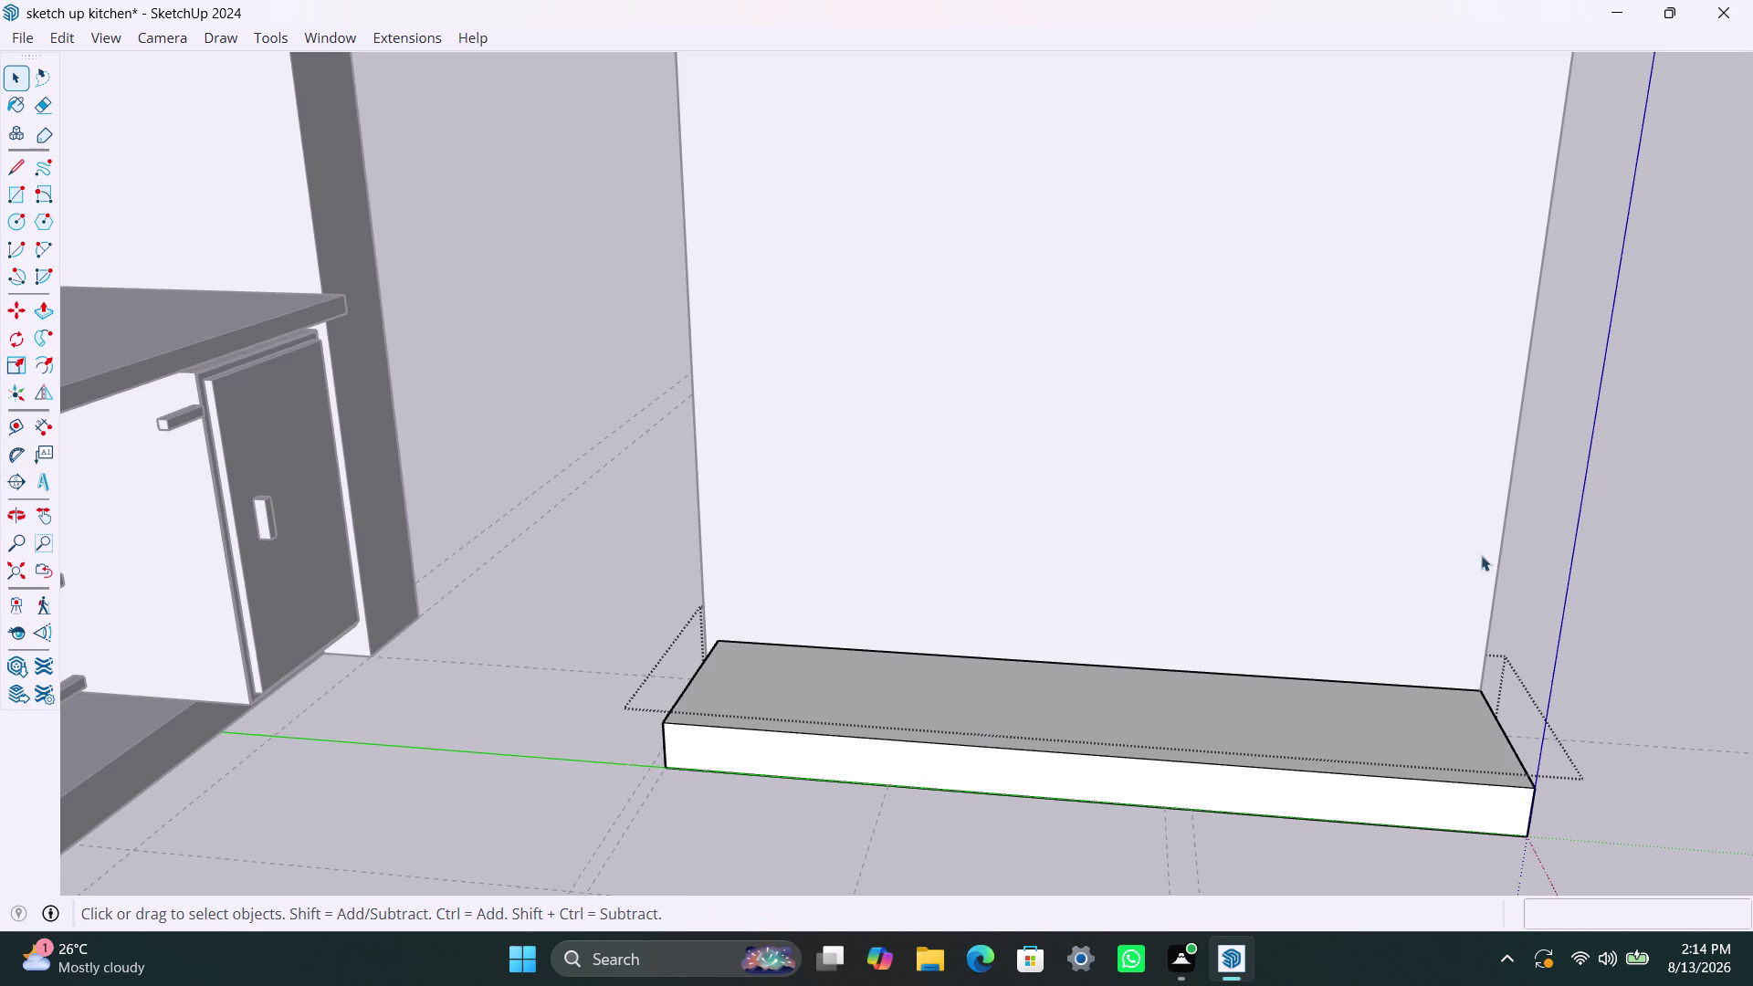
click(1527, 516)
scroll(down, 3)
middle_drag(784, 400, 773, 528)
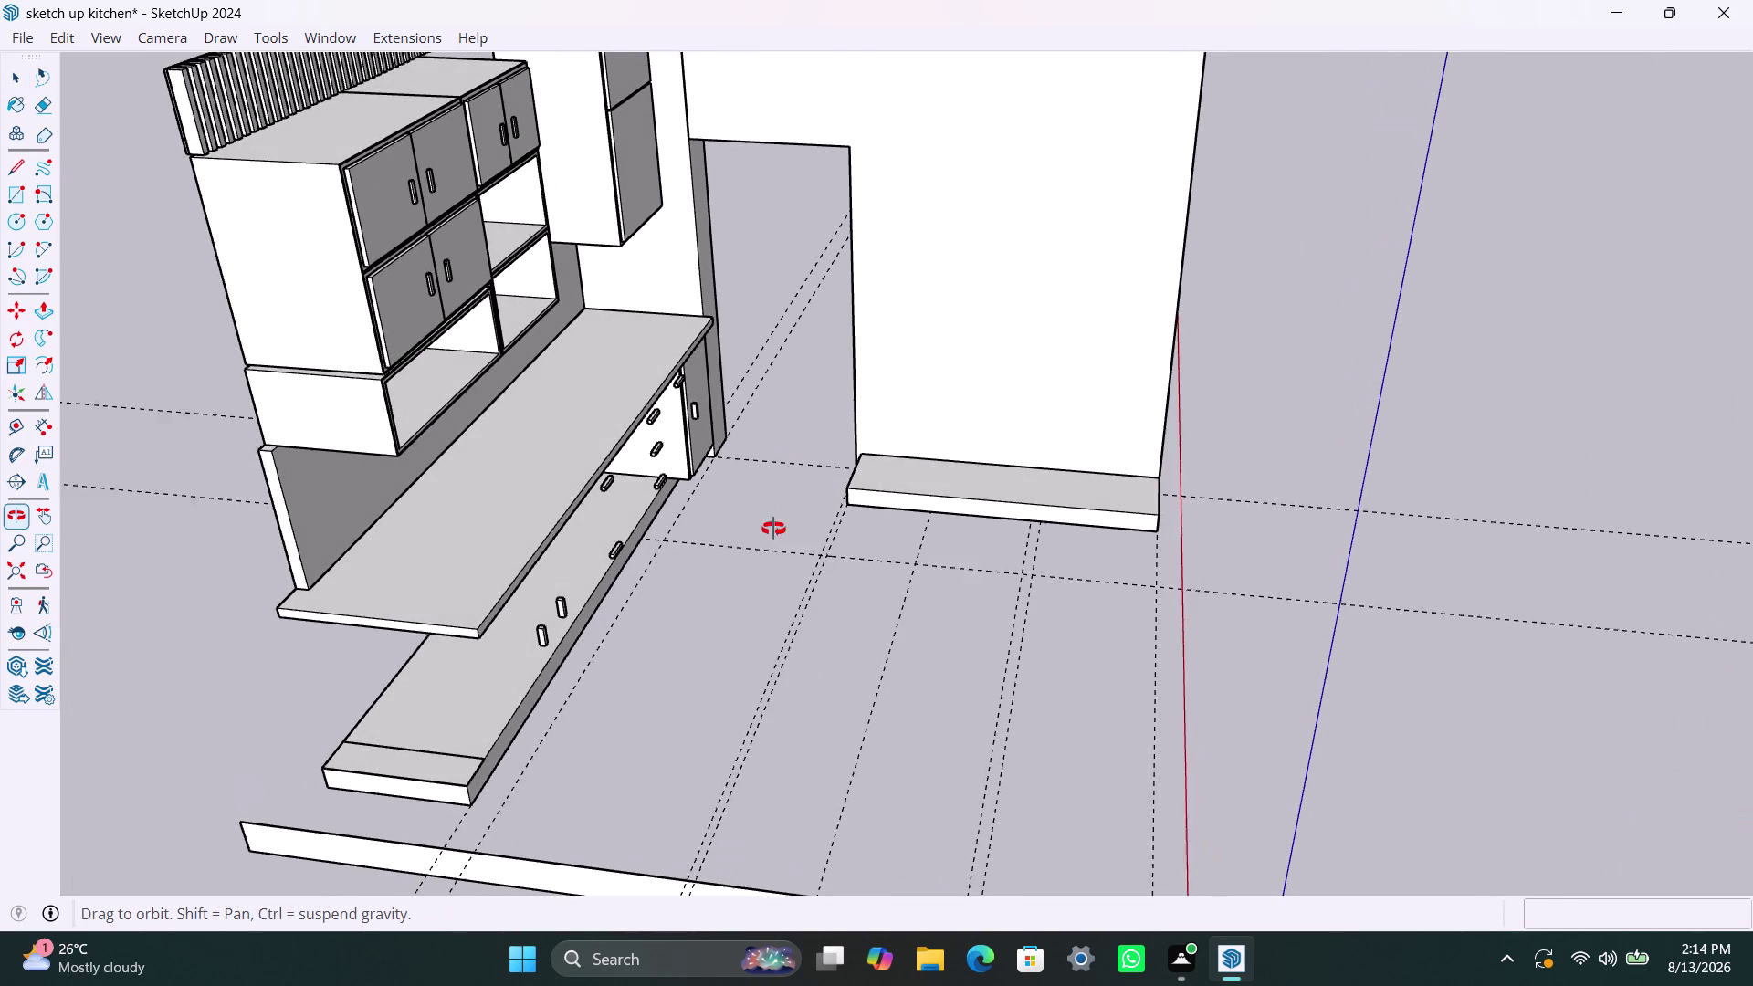
middle_drag(773, 529, 773, 531)
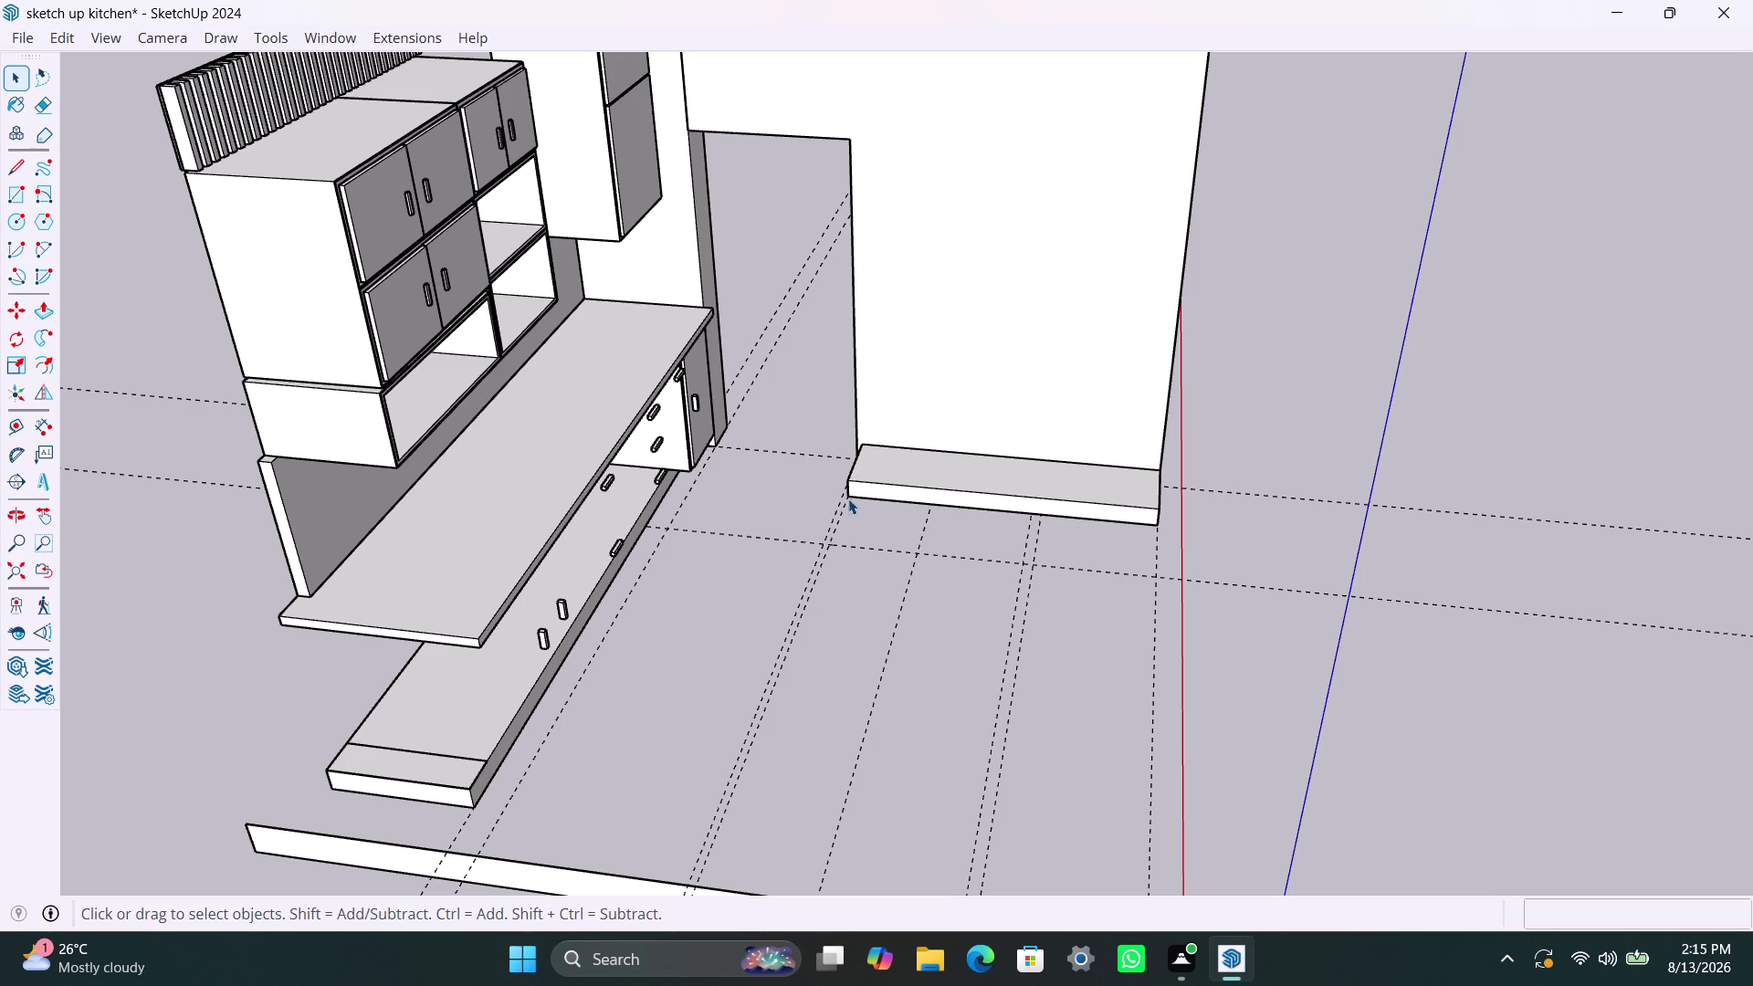
click(930, 518)
key(m)
click(925, 528)
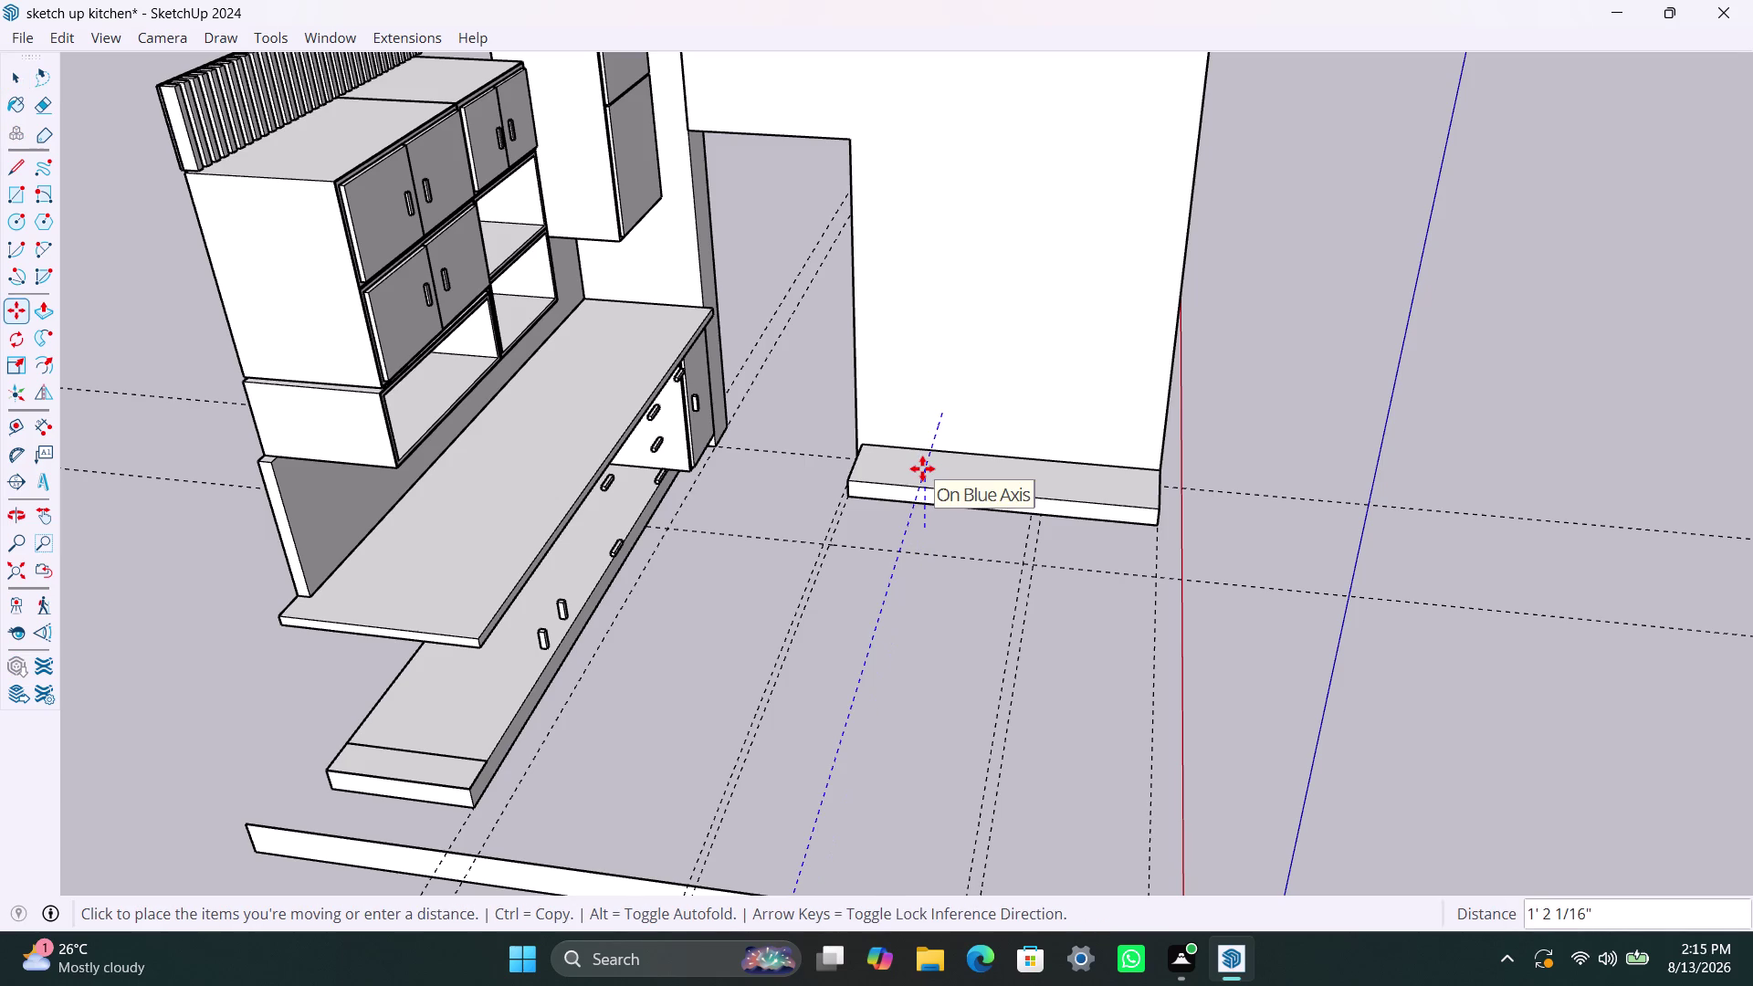
click(922, 468)
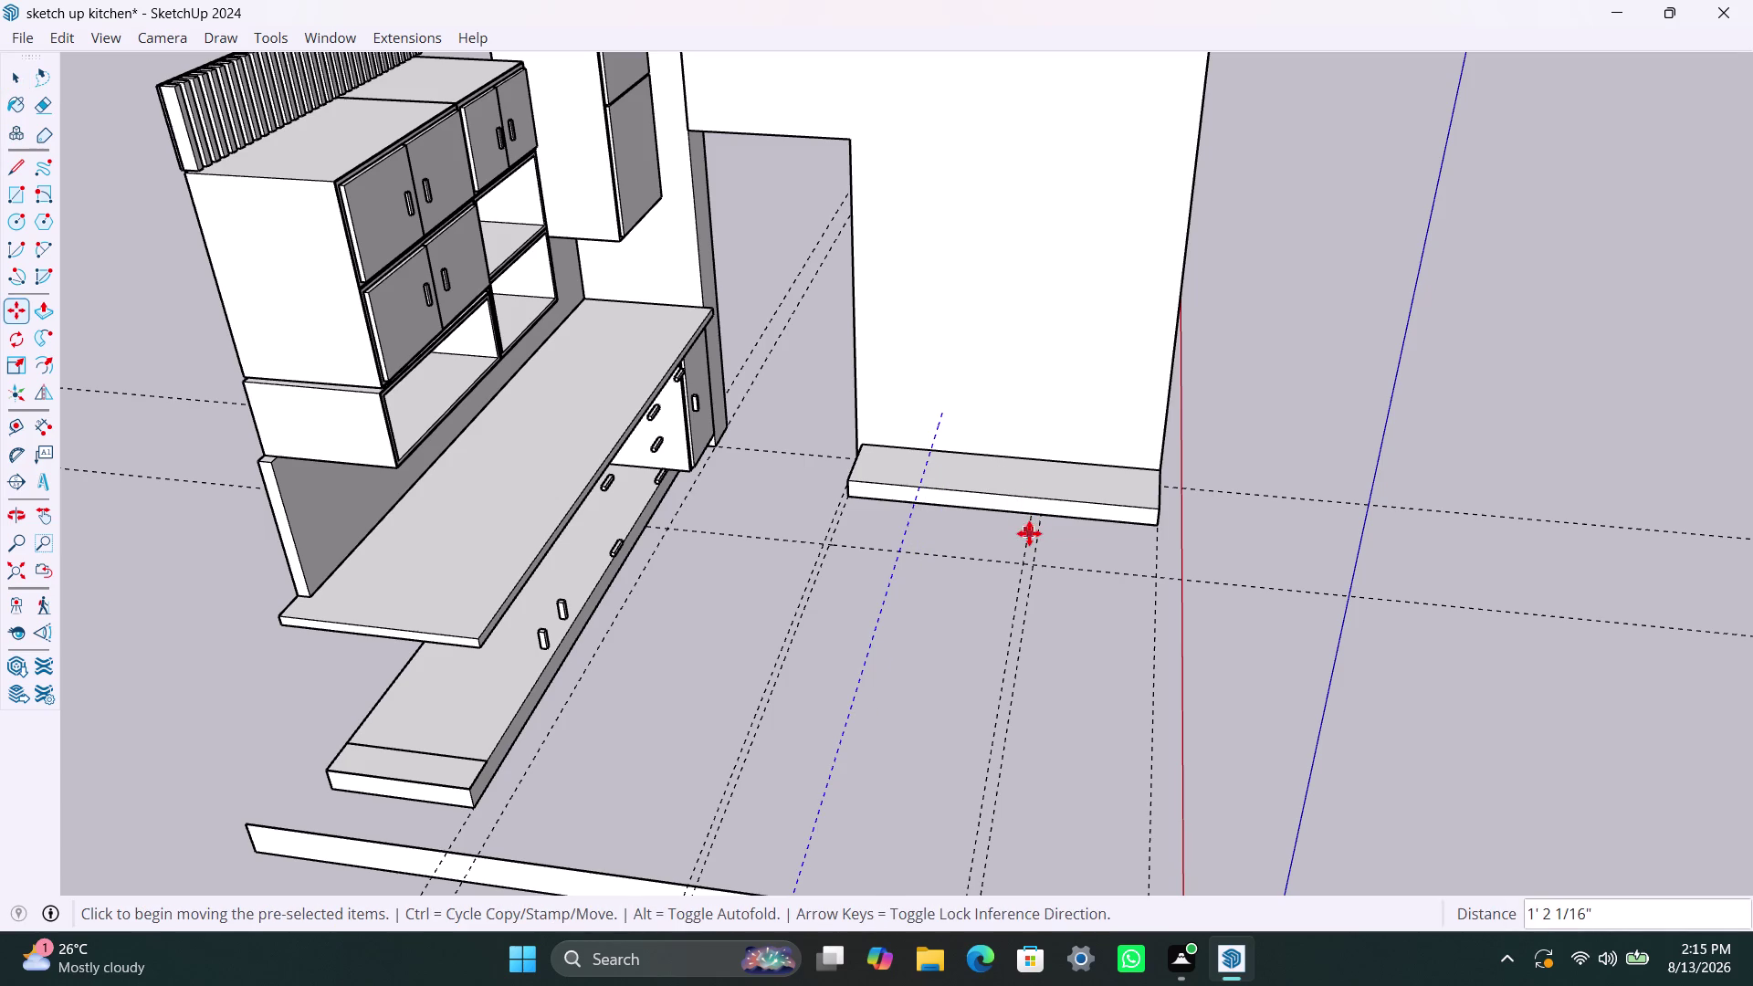
click(1029, 534)
key(space)
click(1028, 531)
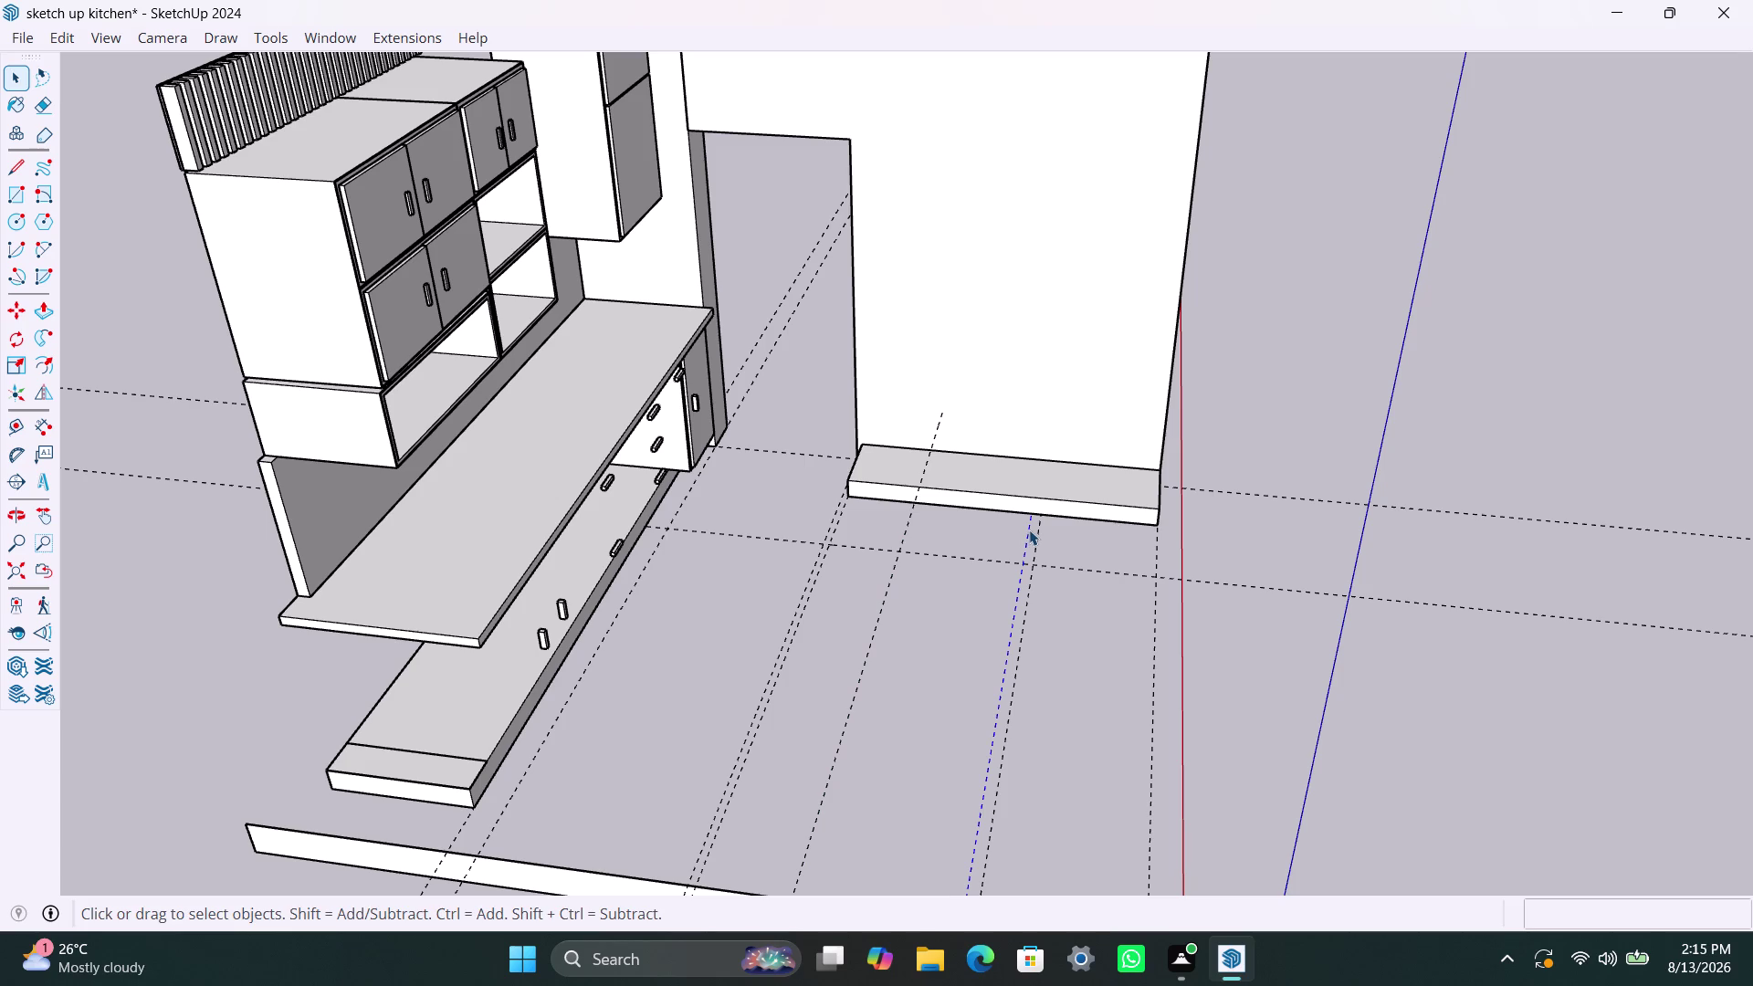
key(m)
click(1029, 529)
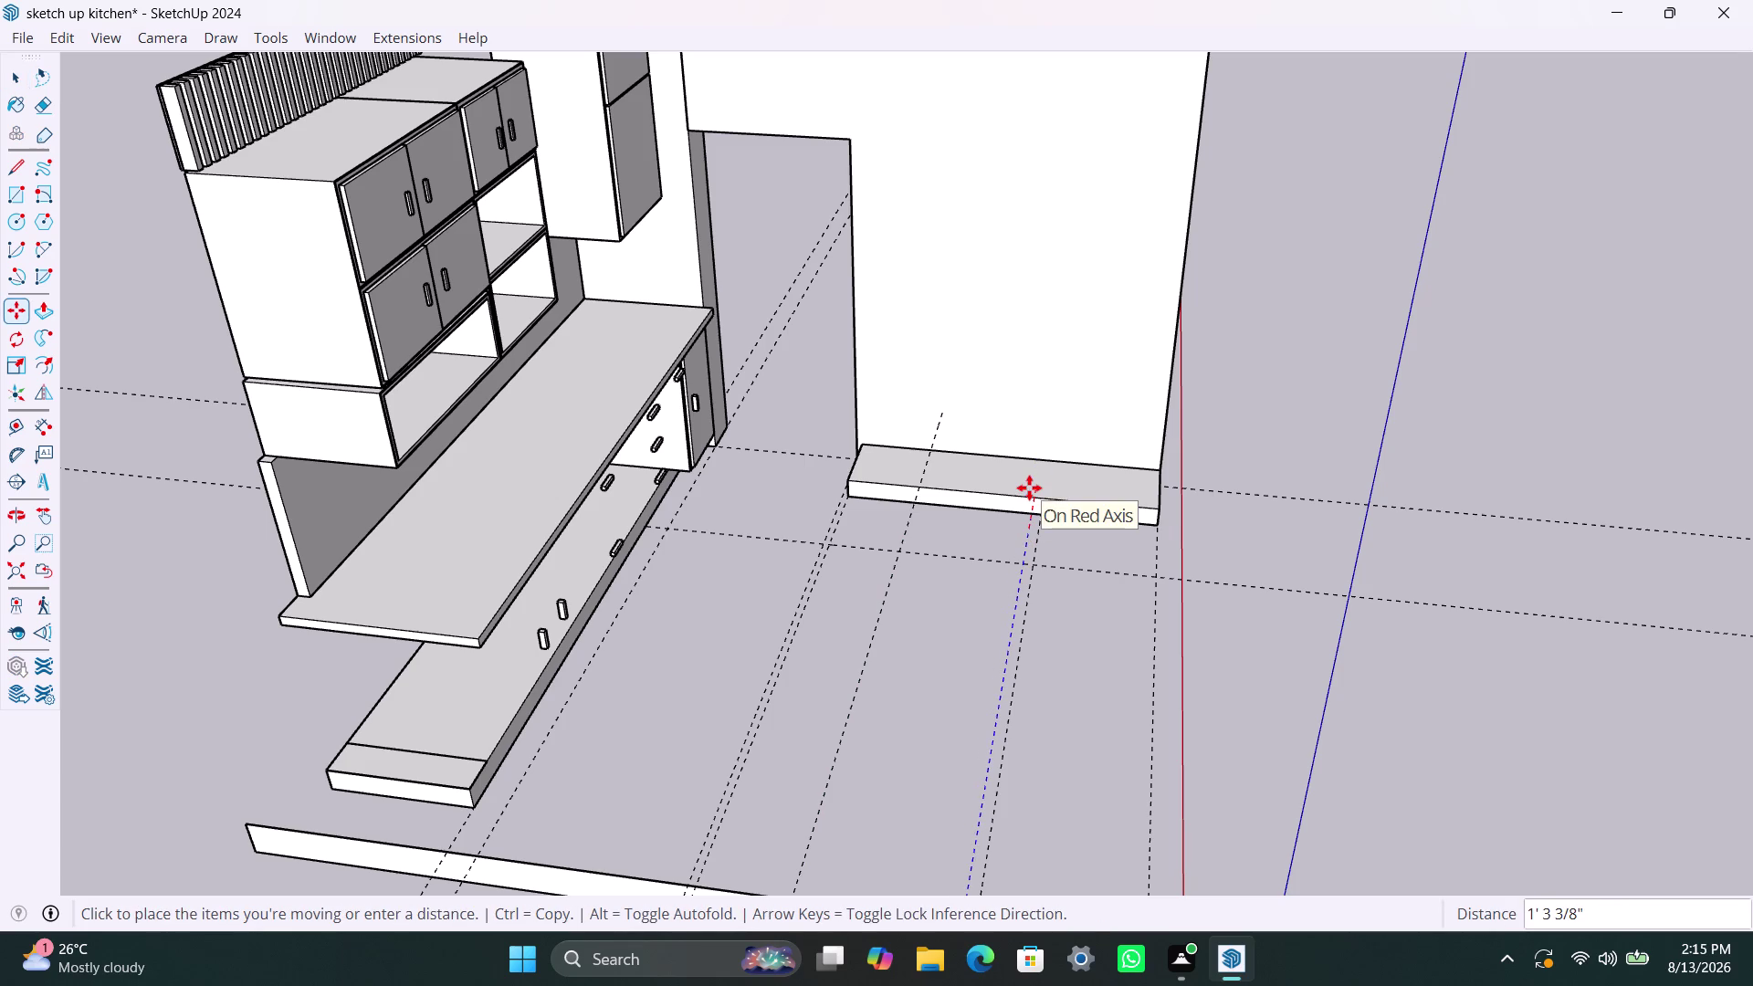
click(1029, 487)
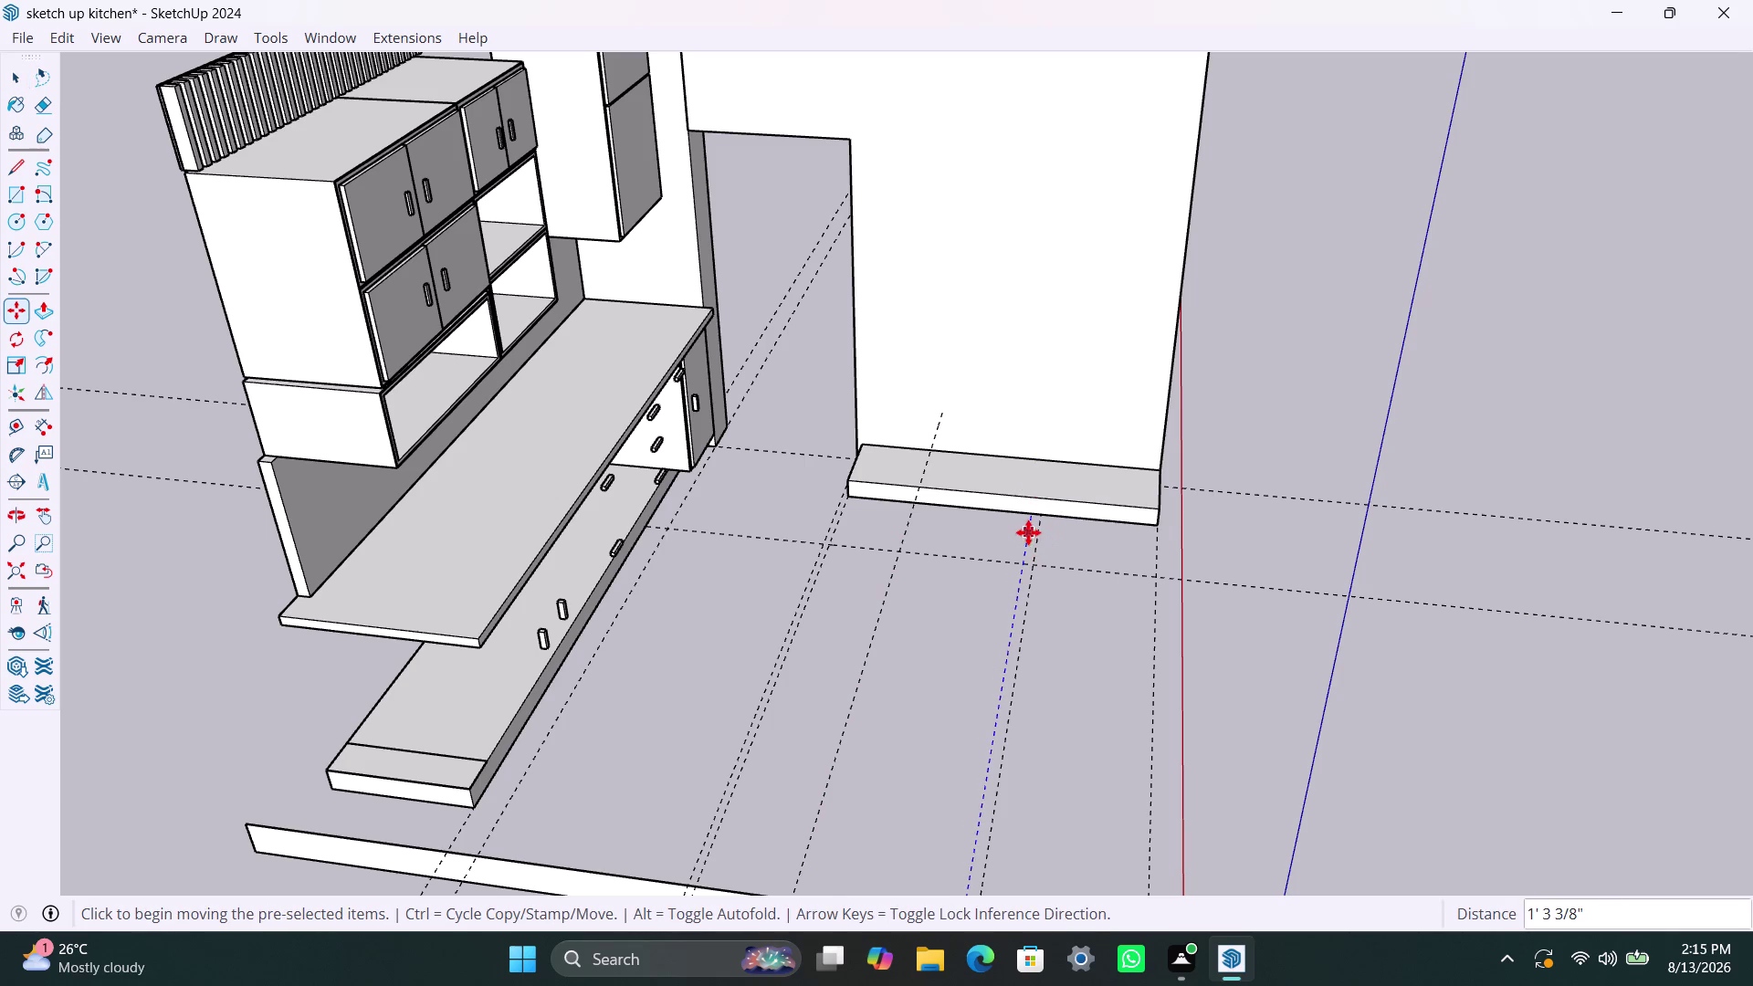
click(1028, 530)
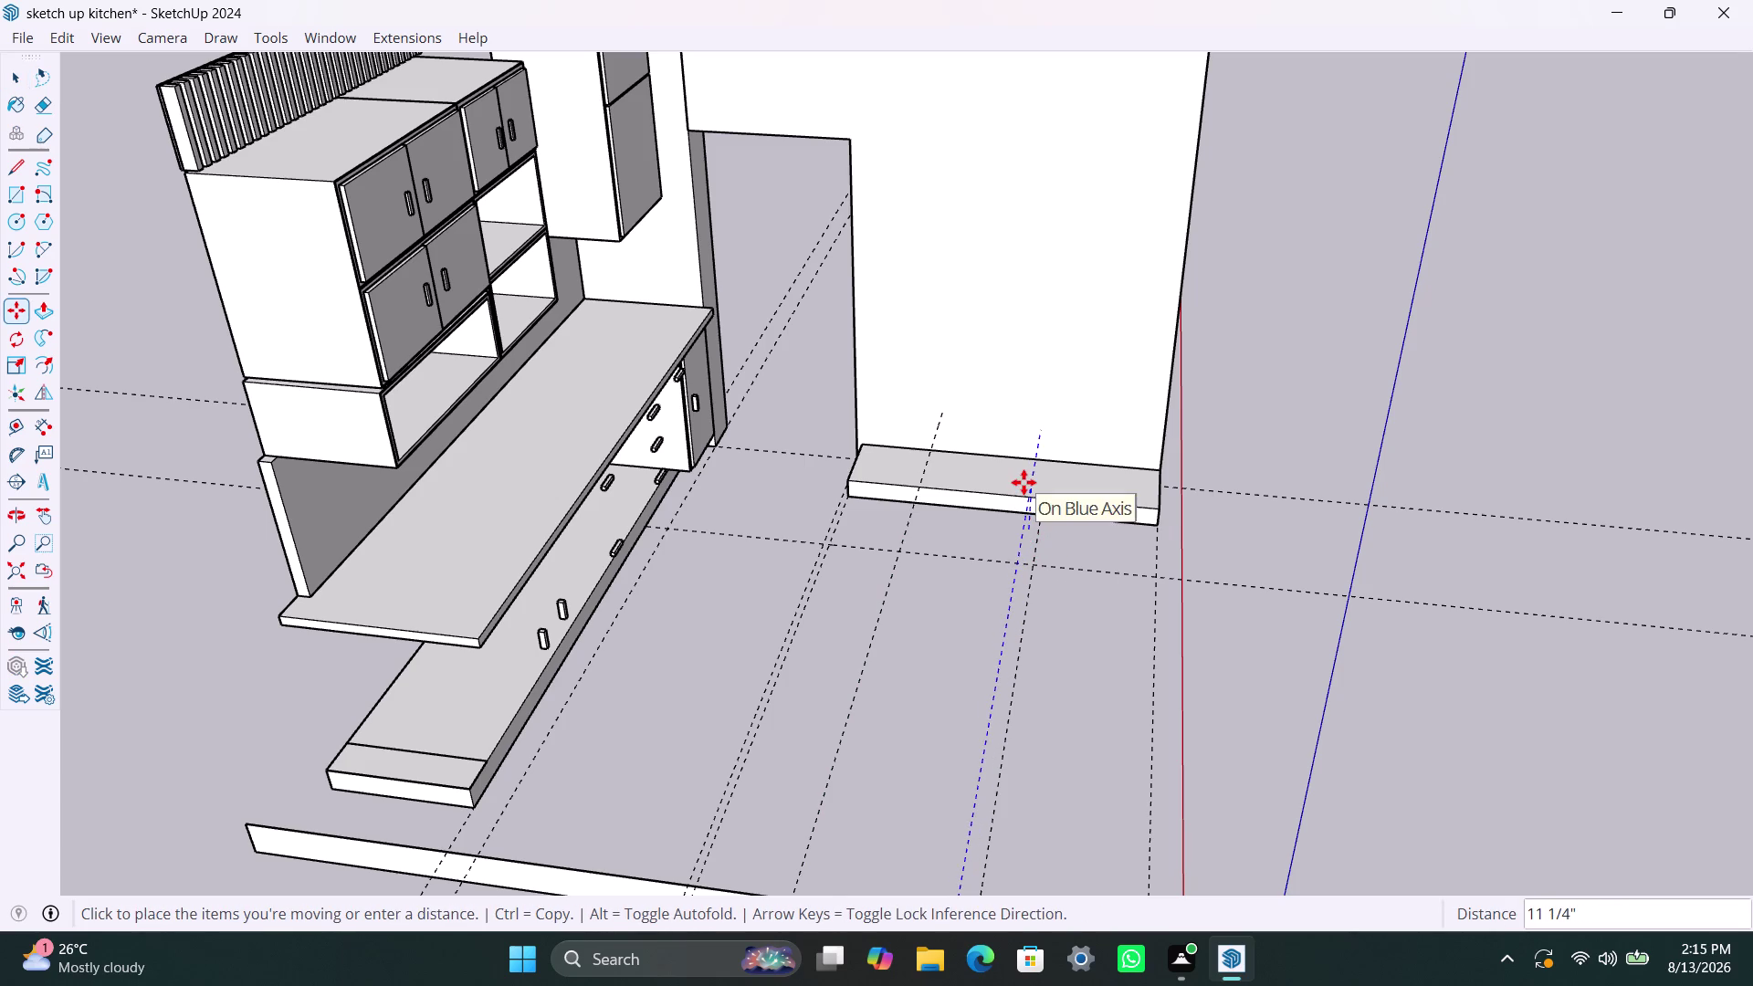
click(1024, 482)
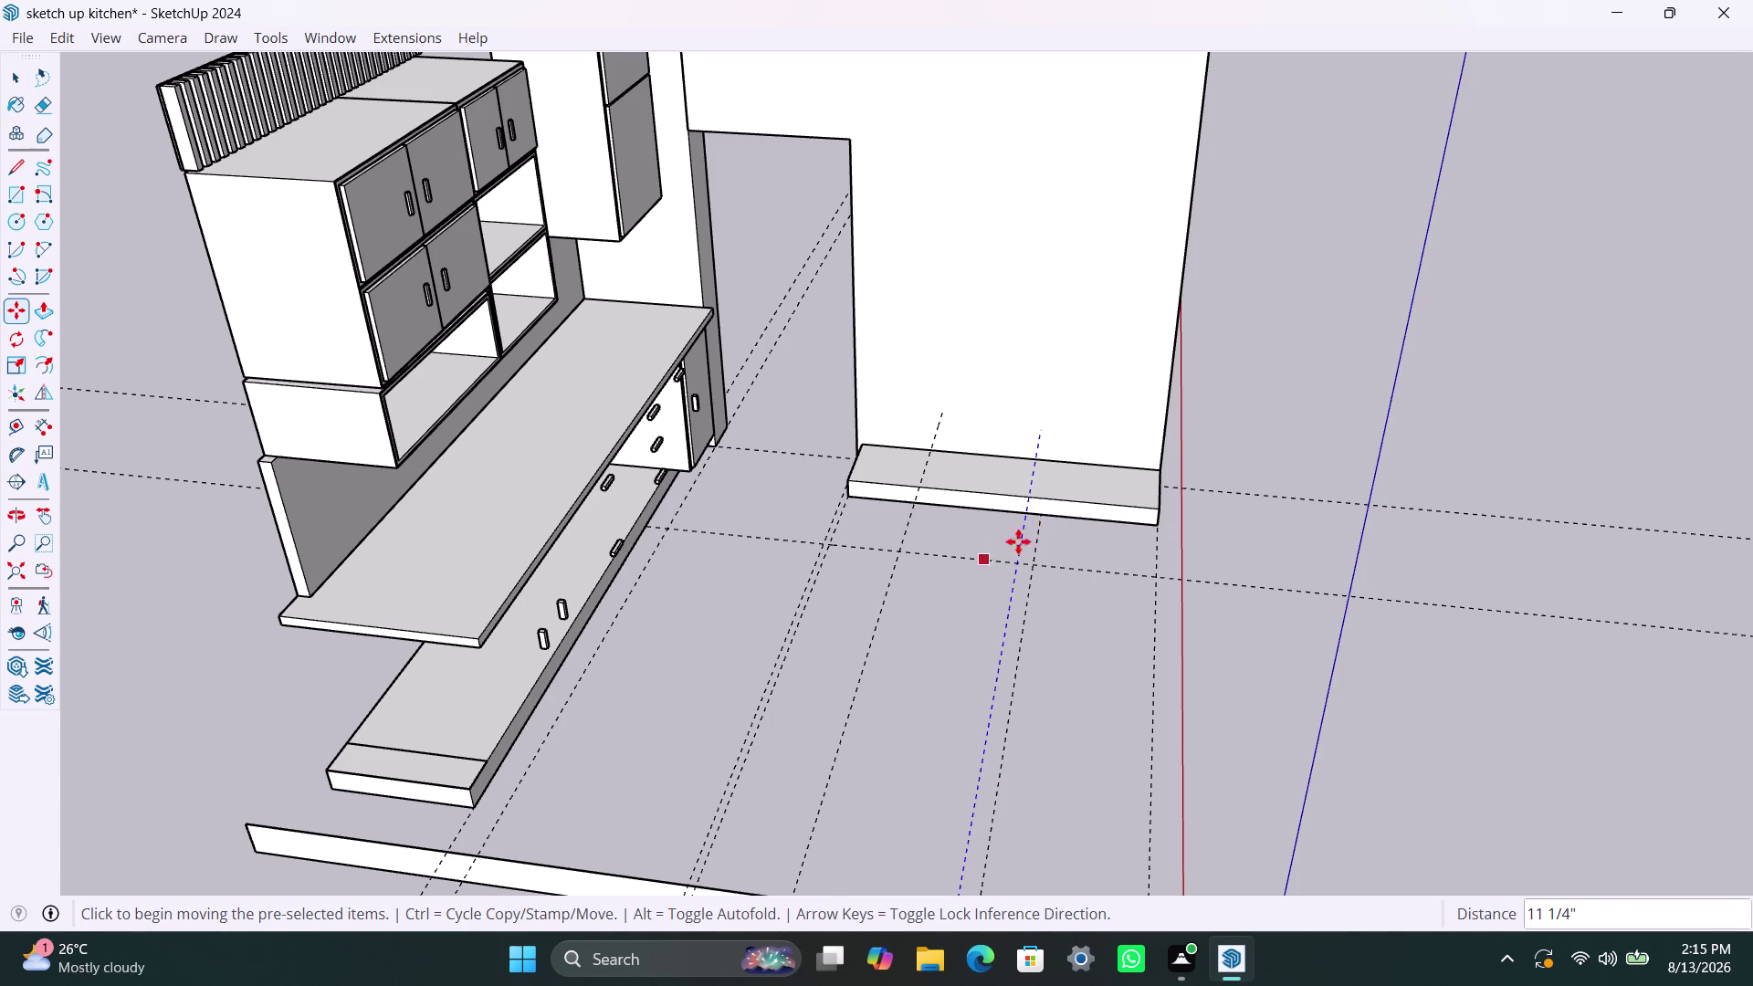
key(space)
click(1040, 542)
scroll(down, 3)
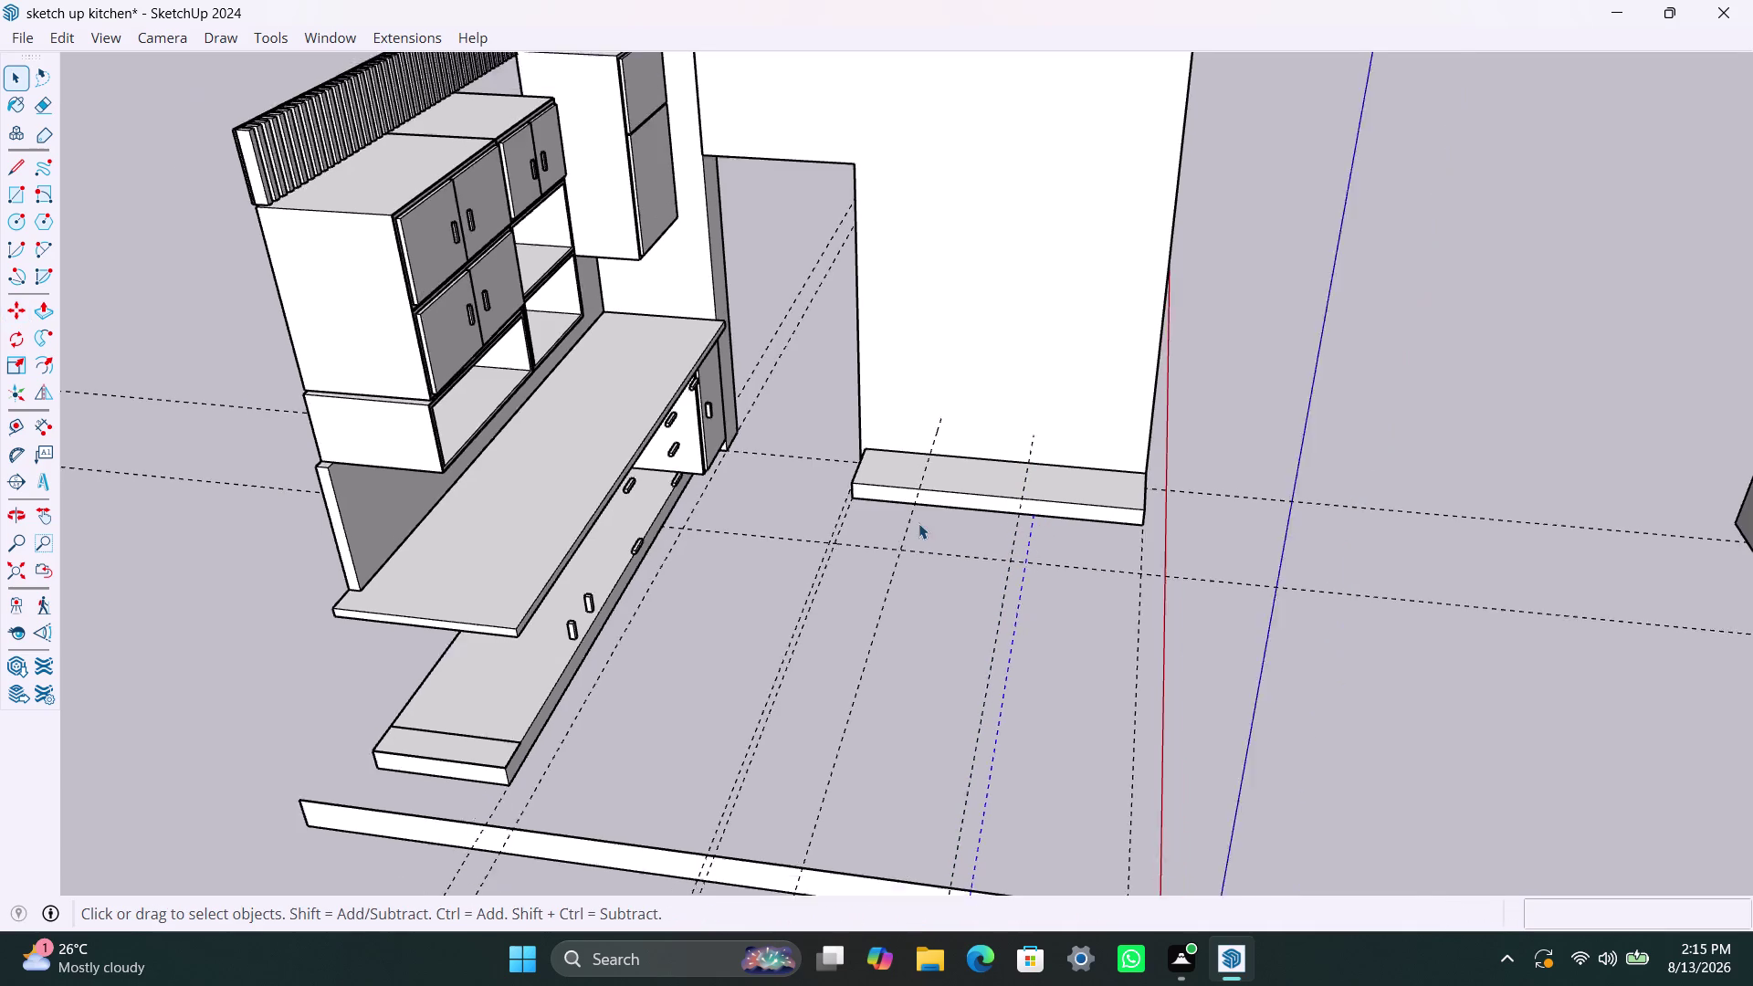
scroll(down, 3)
middle_drag(923, 537, 965, 328)
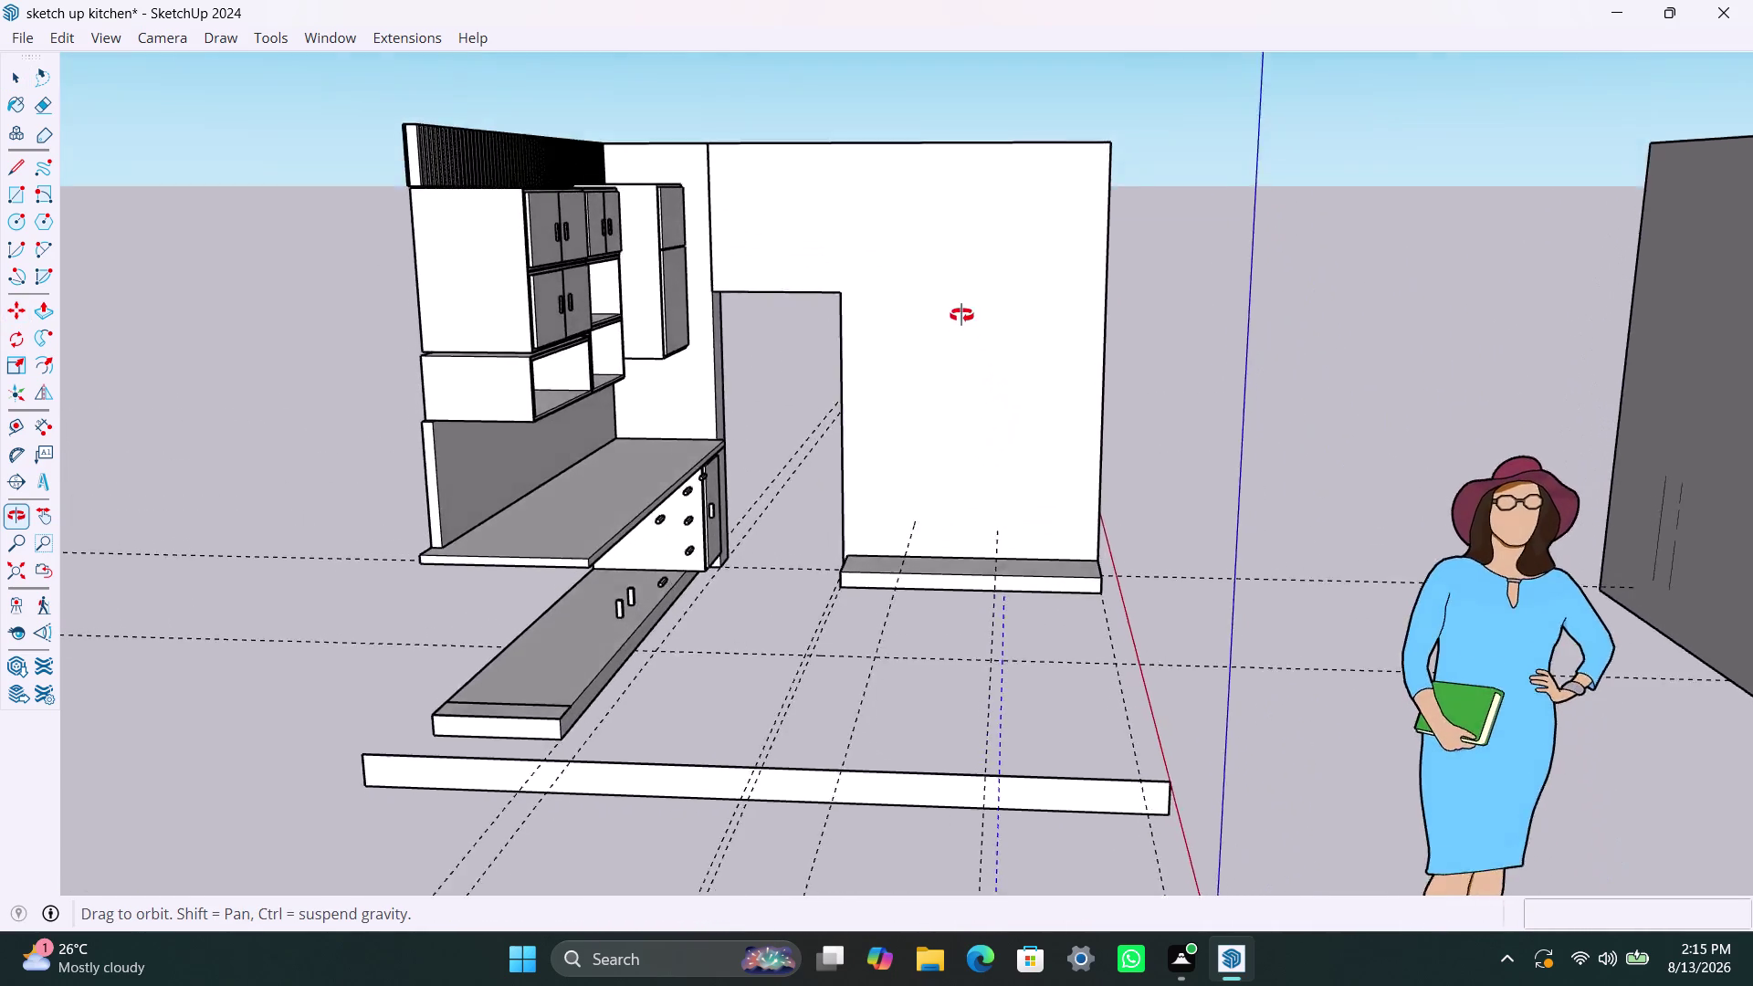
middle_drag(965, 328, 1008, 443)
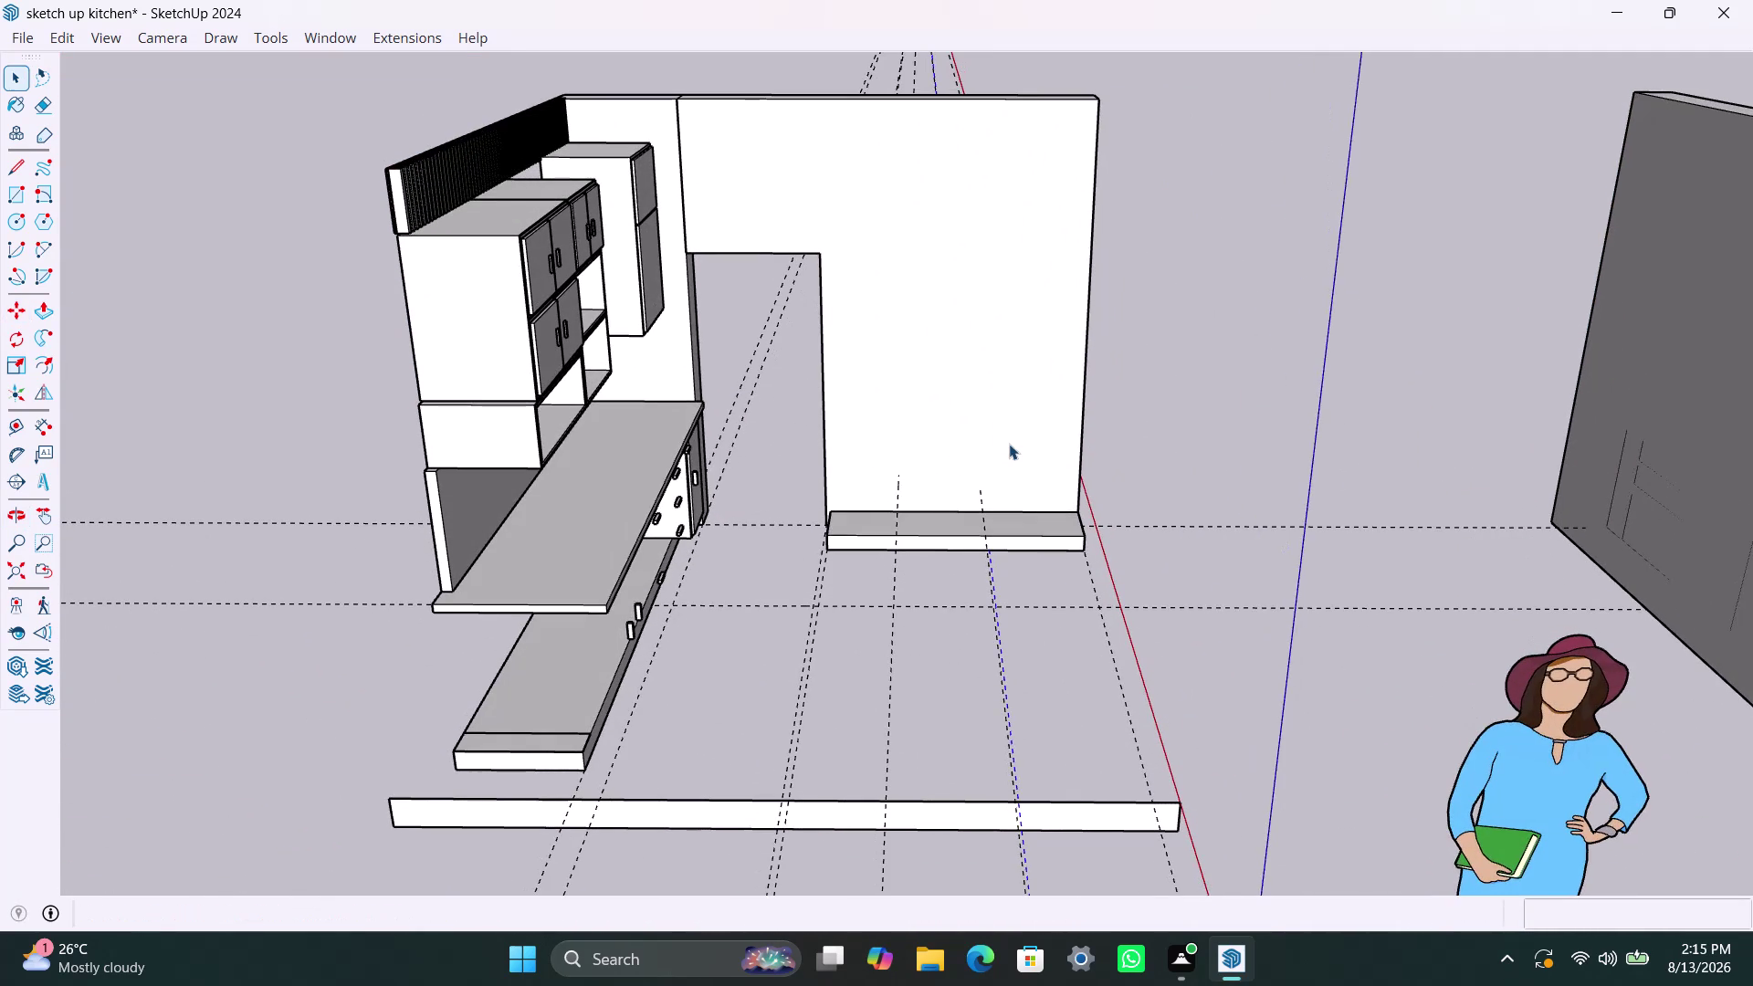
key(ctrl+z)
key(ctrl+z)
key(ctrl+z)
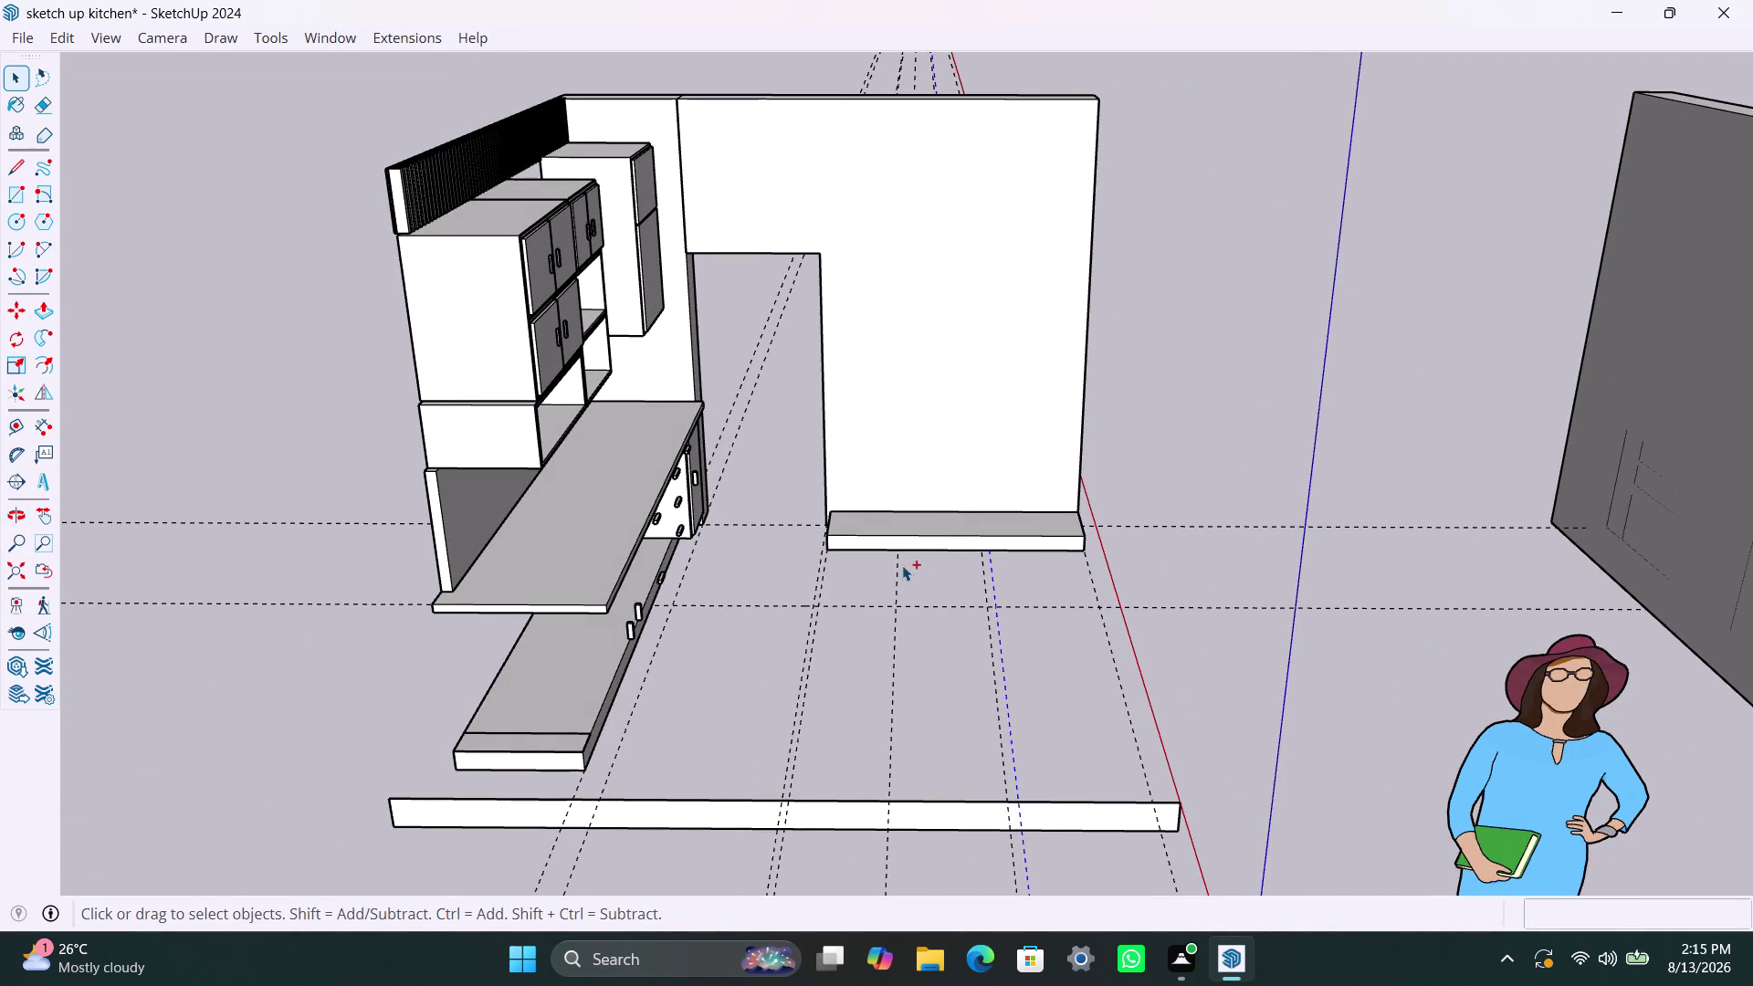
middle_drag(882, 564, 862, 934)
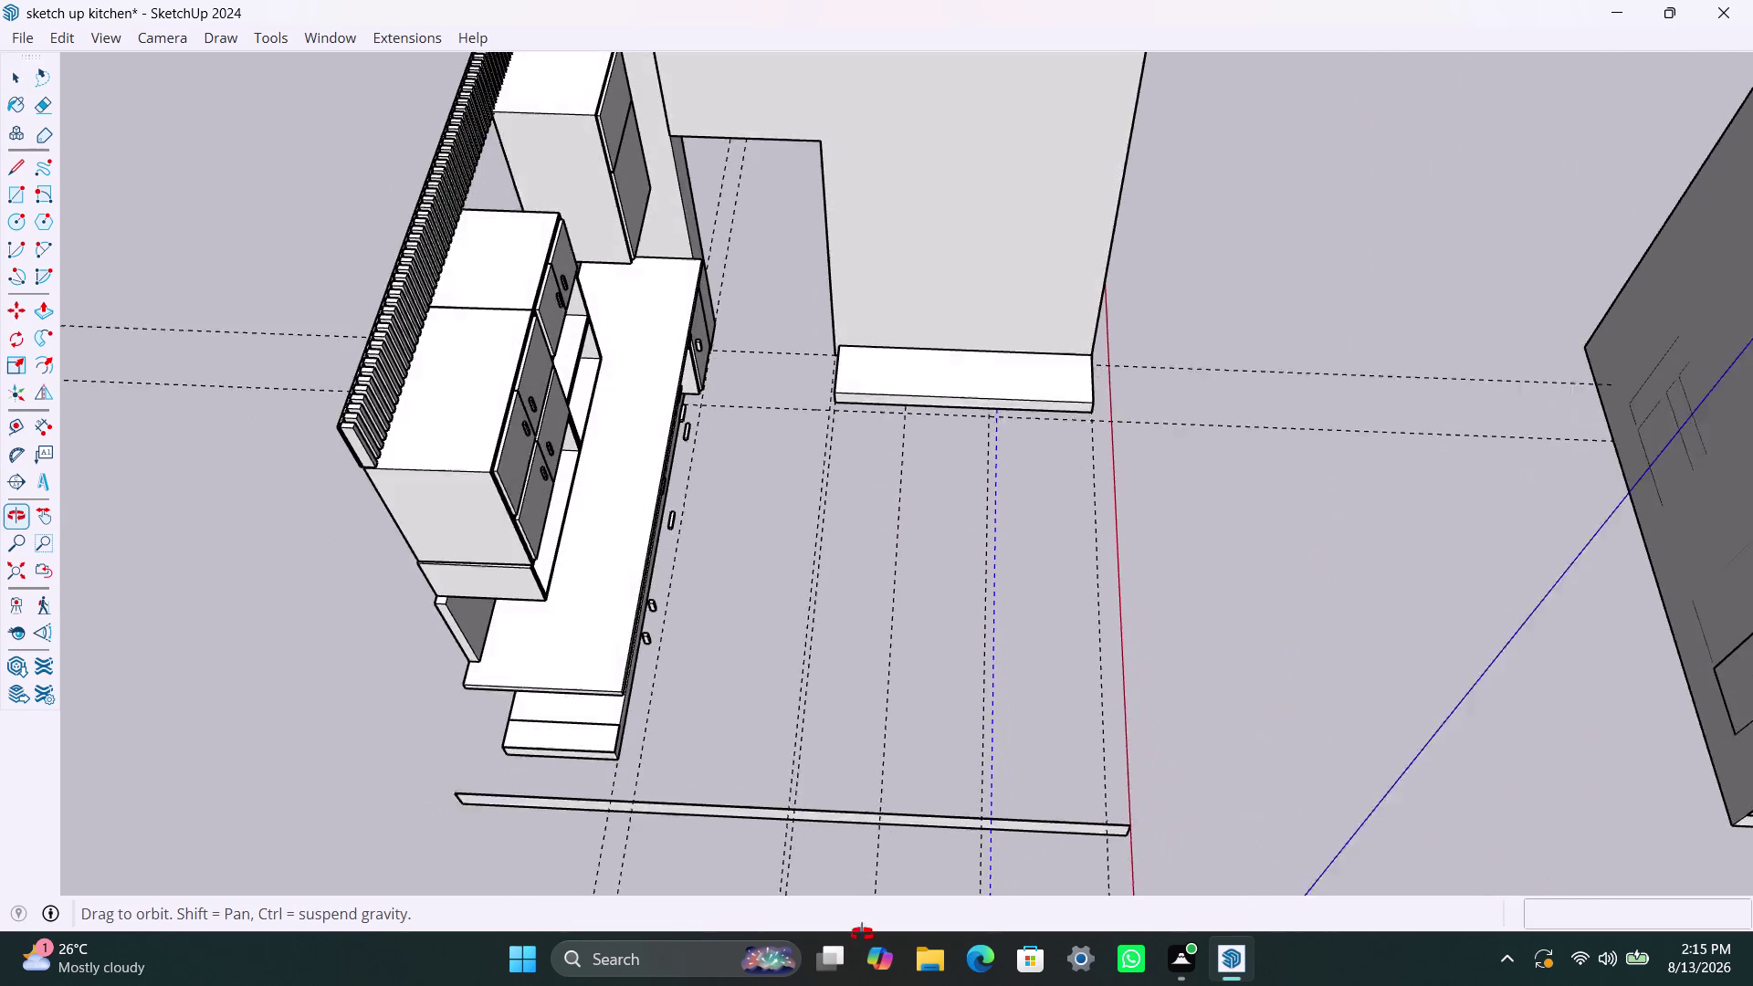
middle_drag(862, 934, 862, 929)
scroll(up, 3)
middle_drag(906, 375, 839, 684)
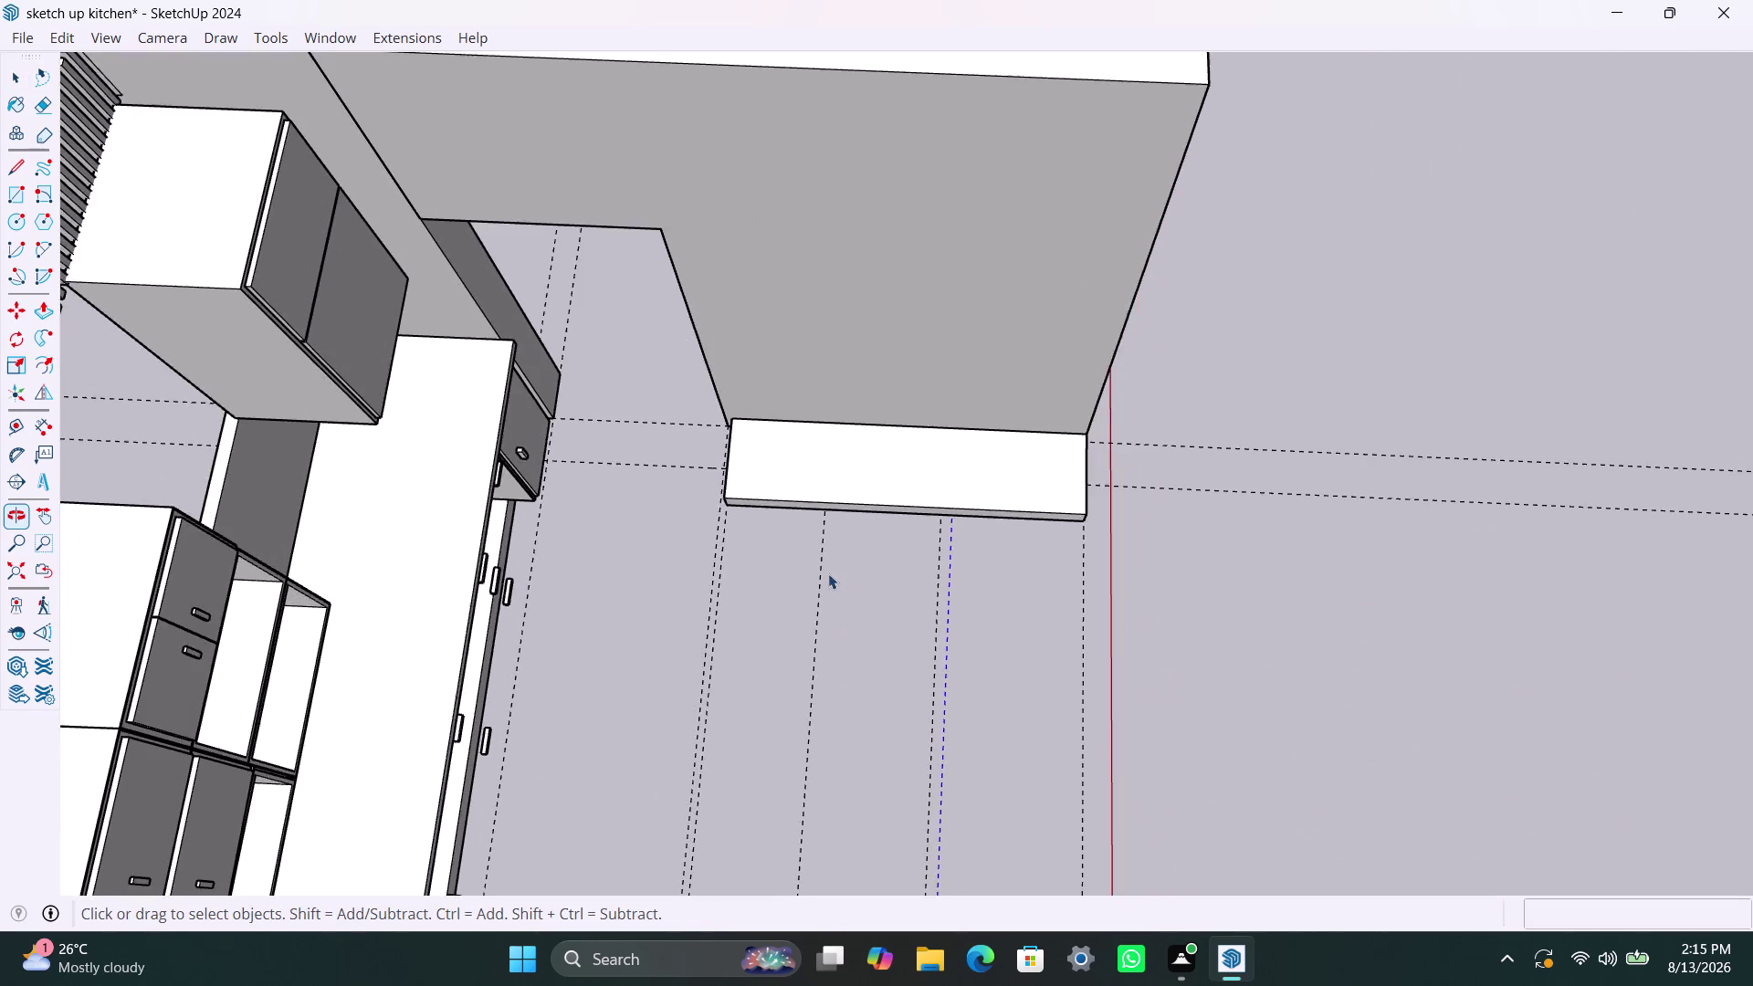
scroll(up, 3)
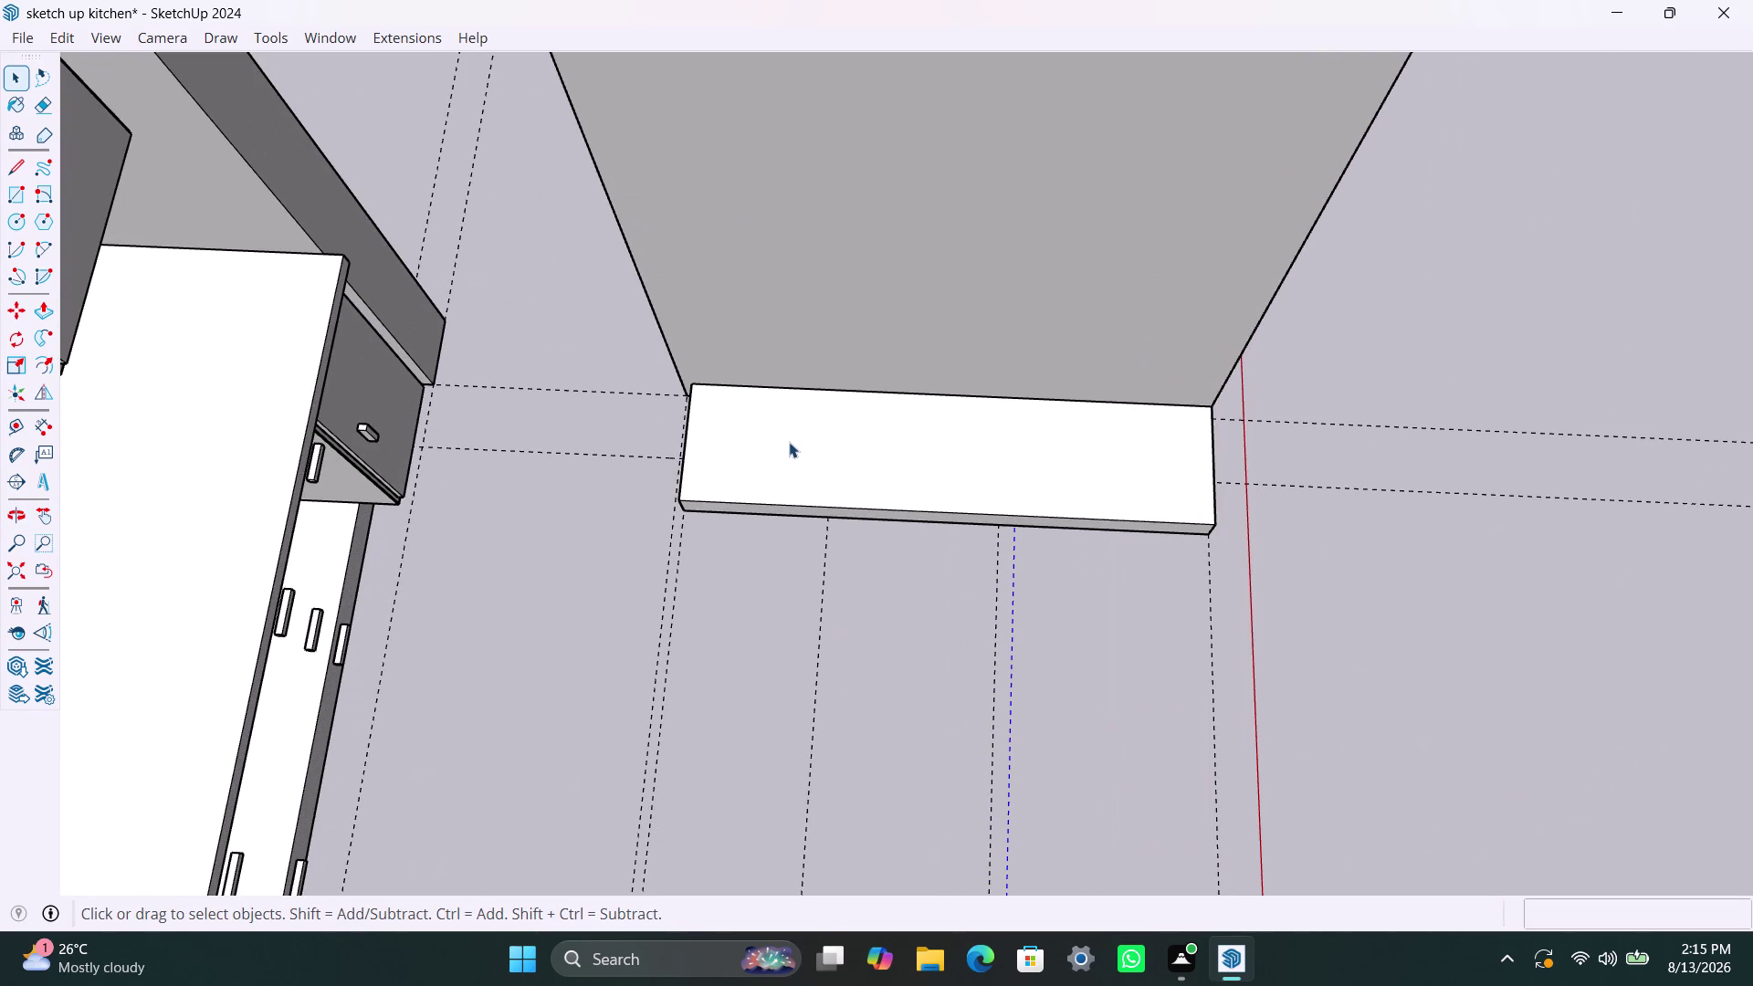
click(825, 571)
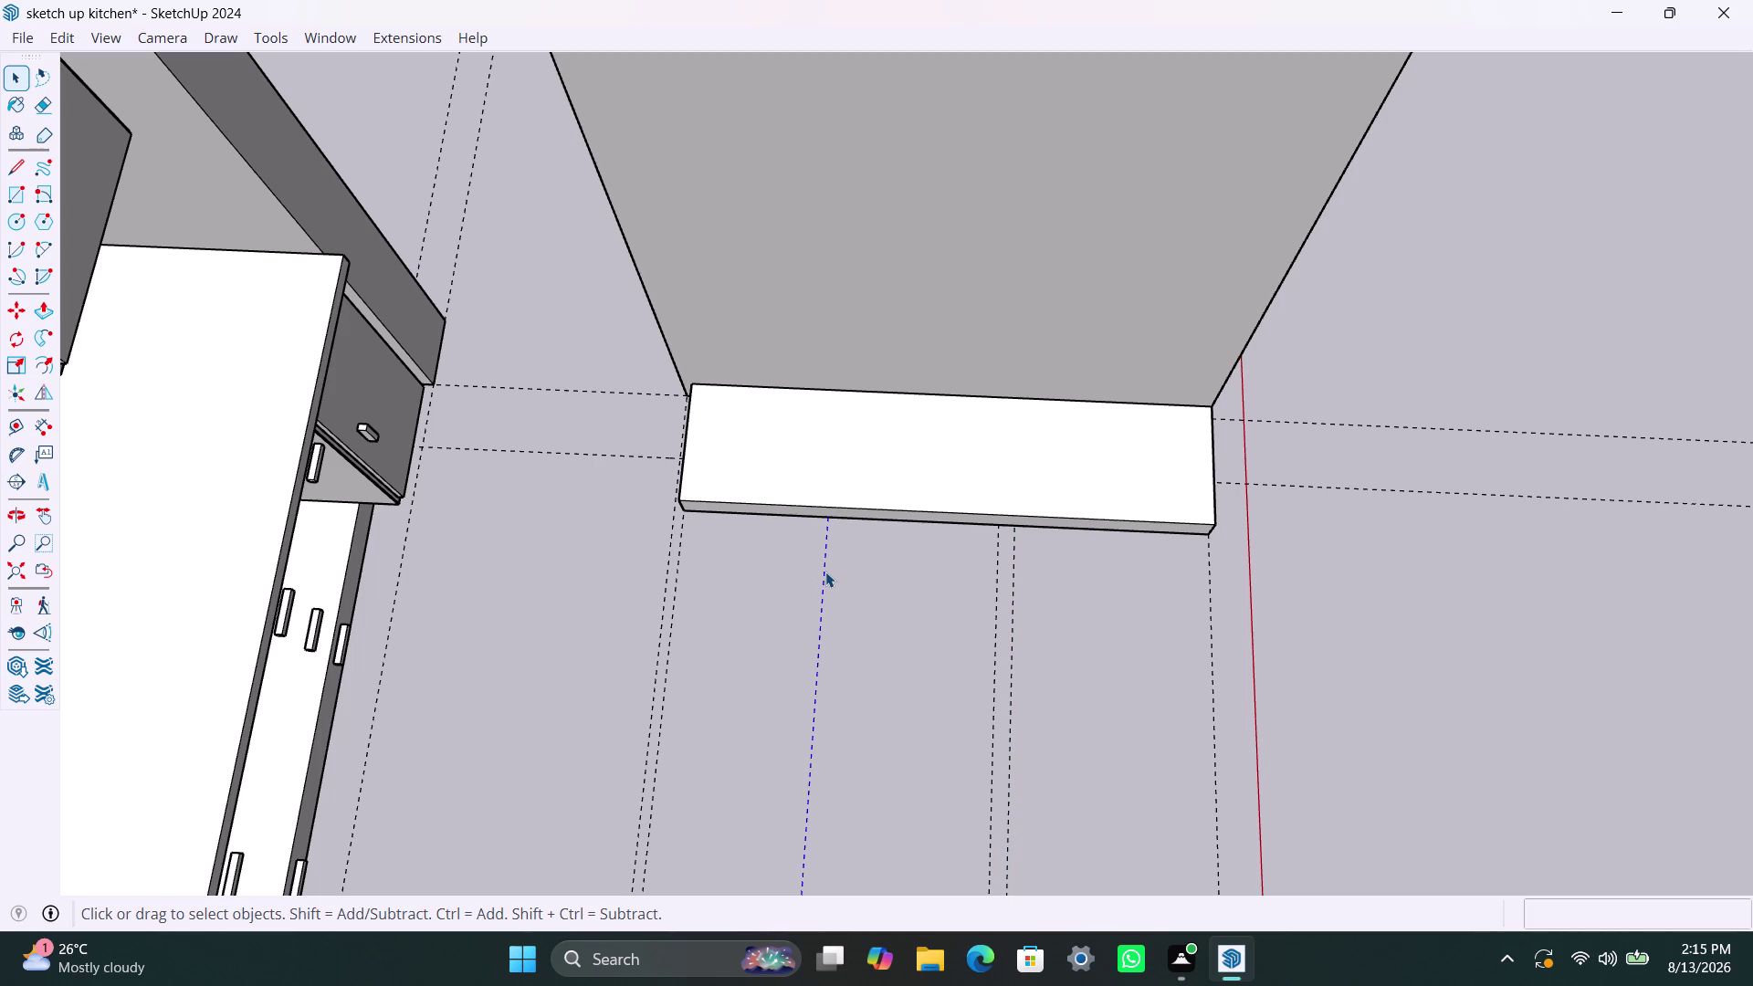
Delete six stray guide lines below the white base panel.
key(Delete)
click(994, 579)
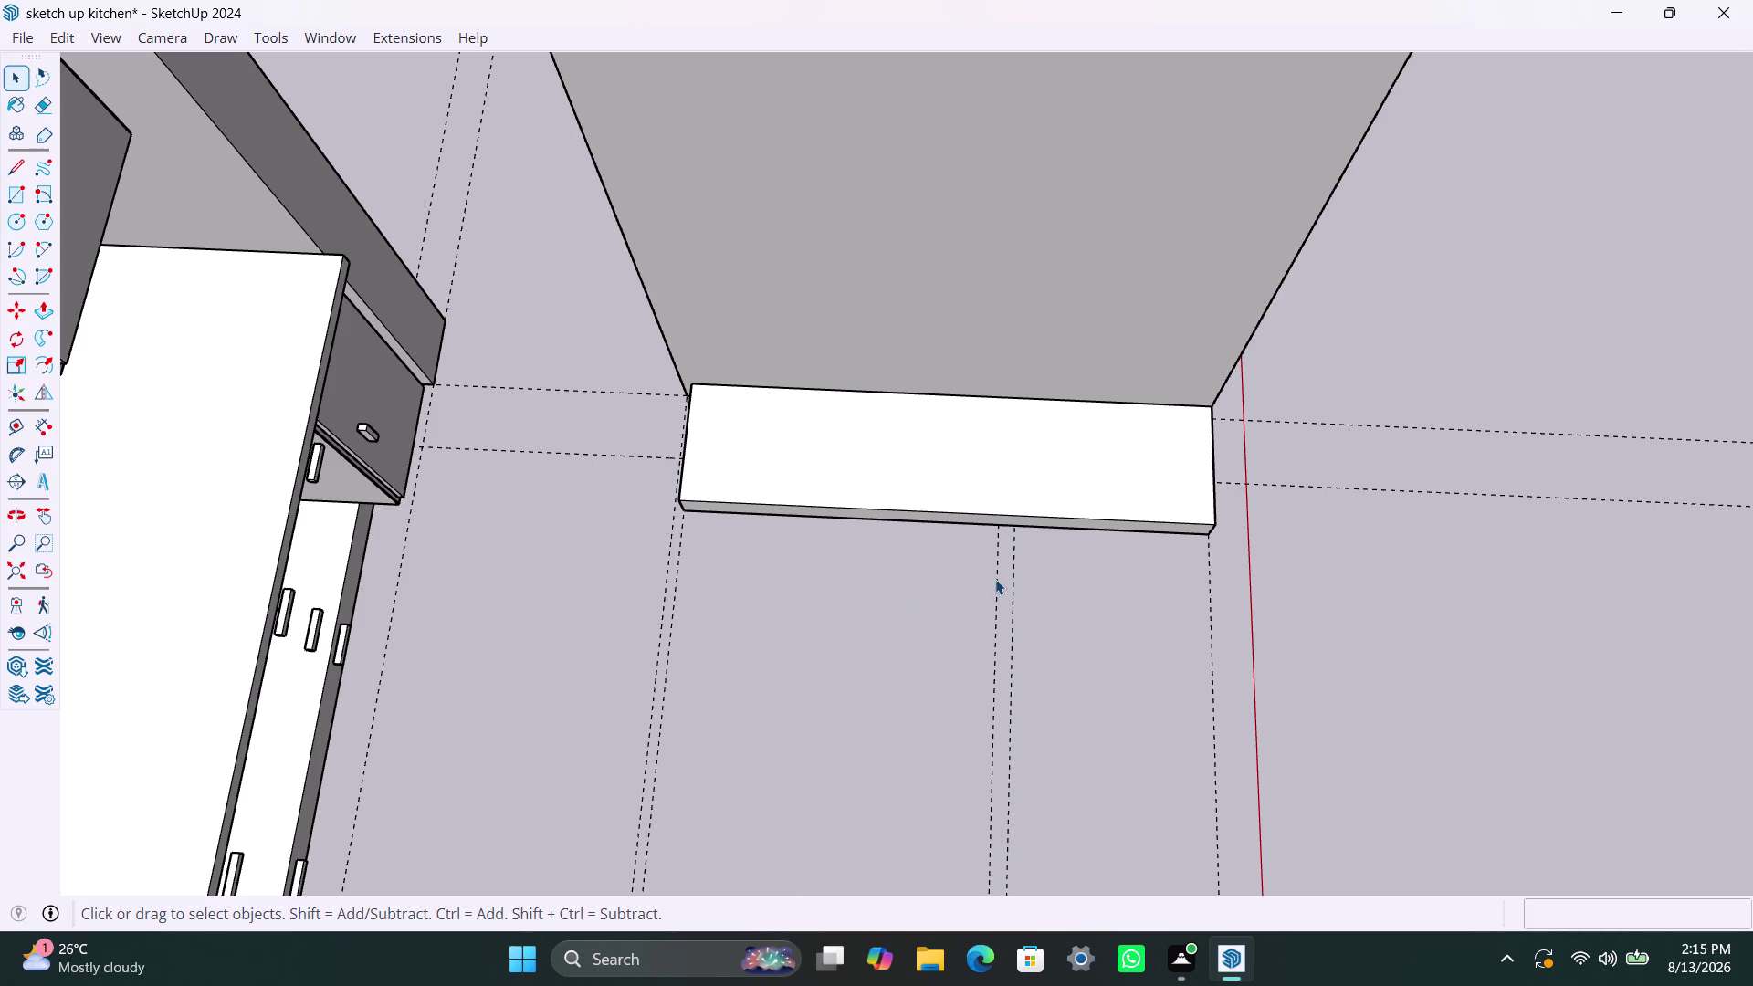
key(Delete)
key(Delete)
click(998, 597)
key(Delete)
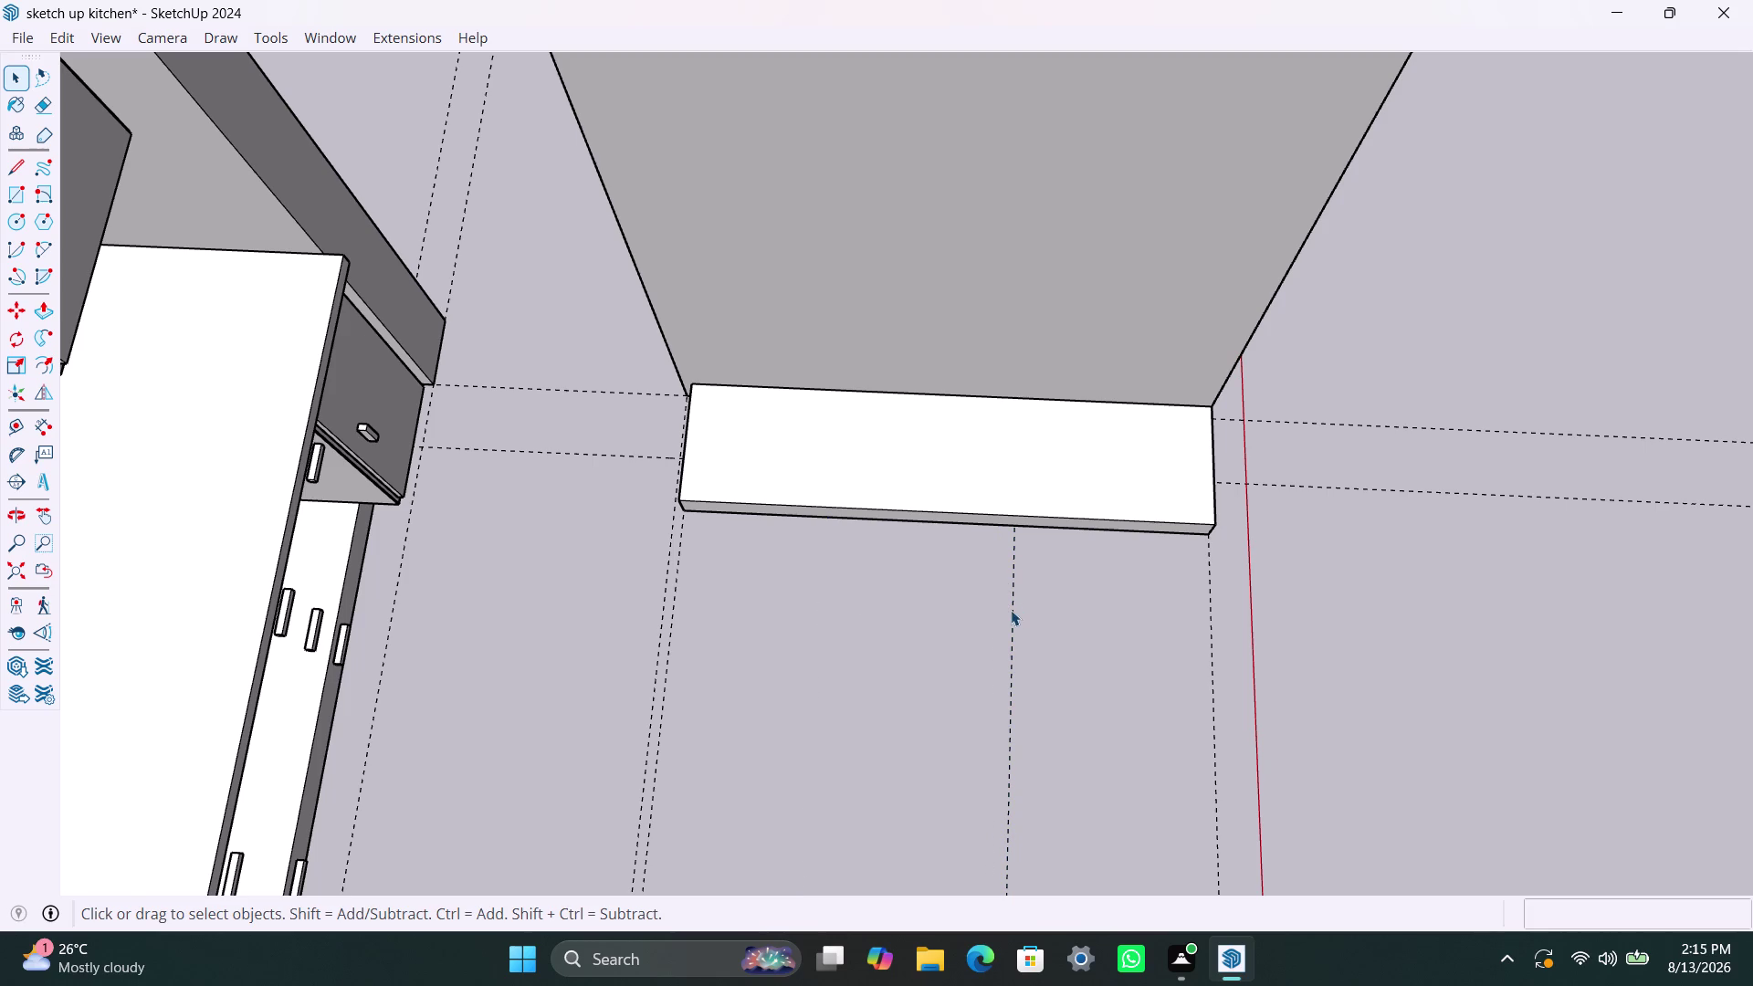
click(1010, 607)
key(Delete)
click(1209, 624)
key(Delete)
click(675, 585)
key(Delete)
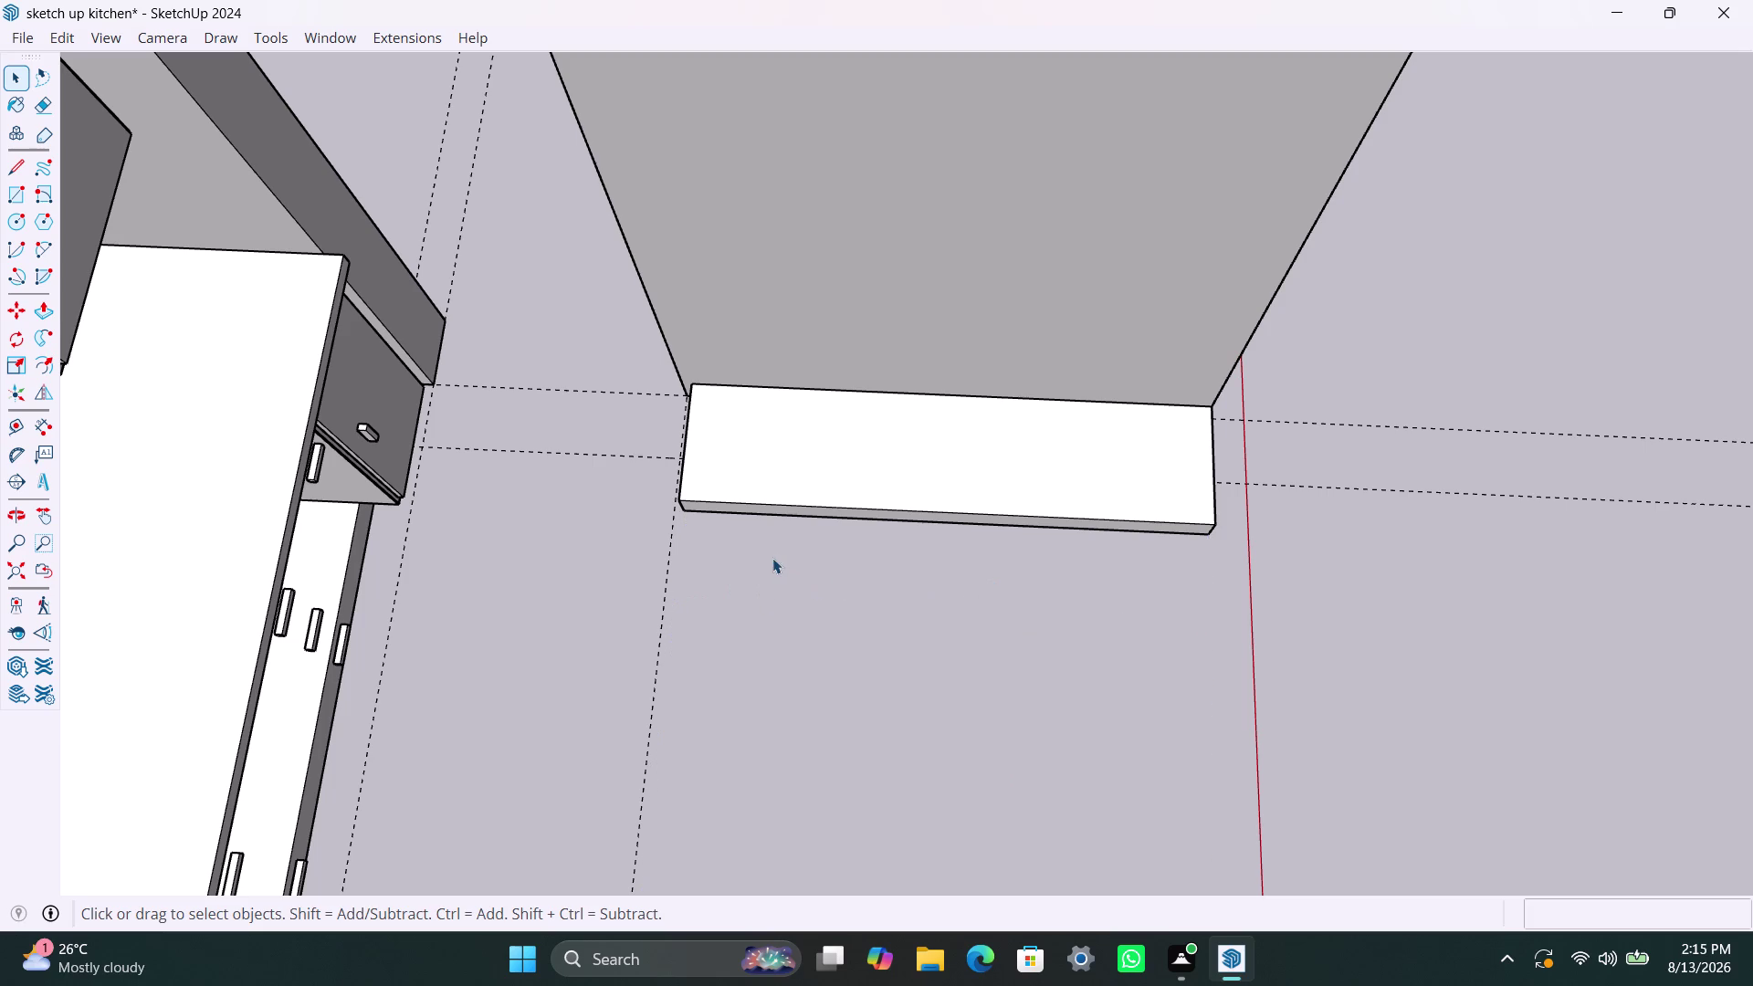
Add guides 450mm from the panel's left edge and 530mm beyond that.
key(t)
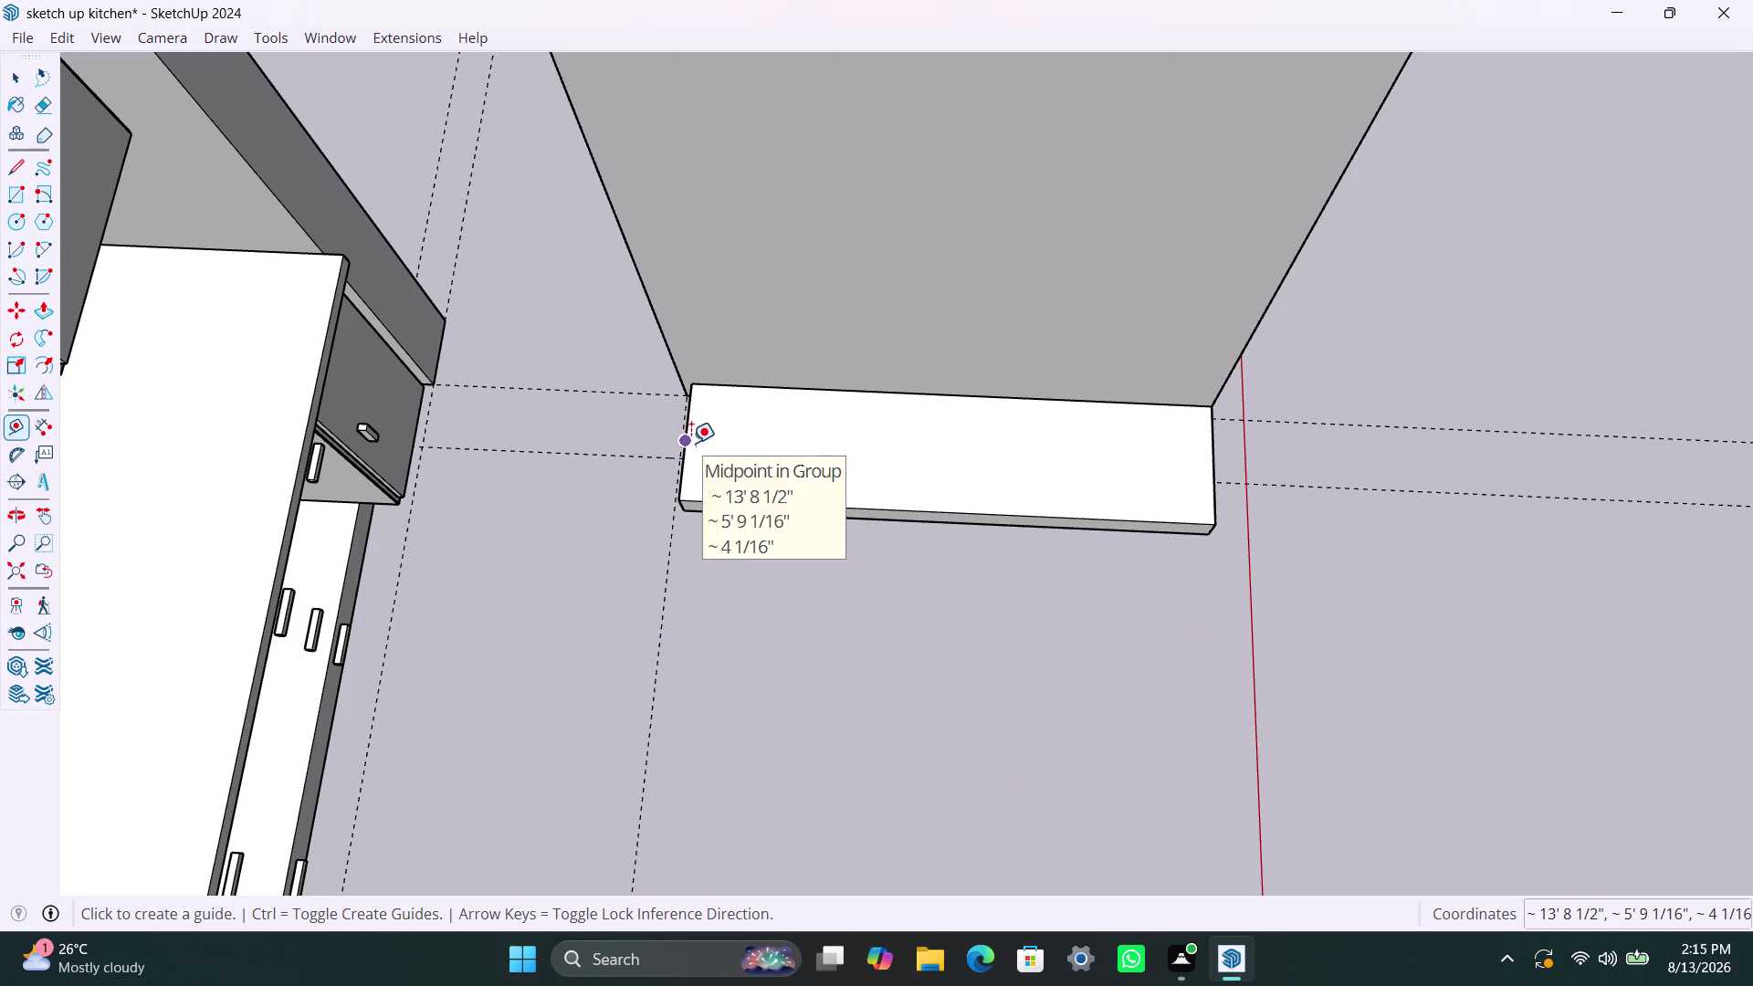
click(691, 439)
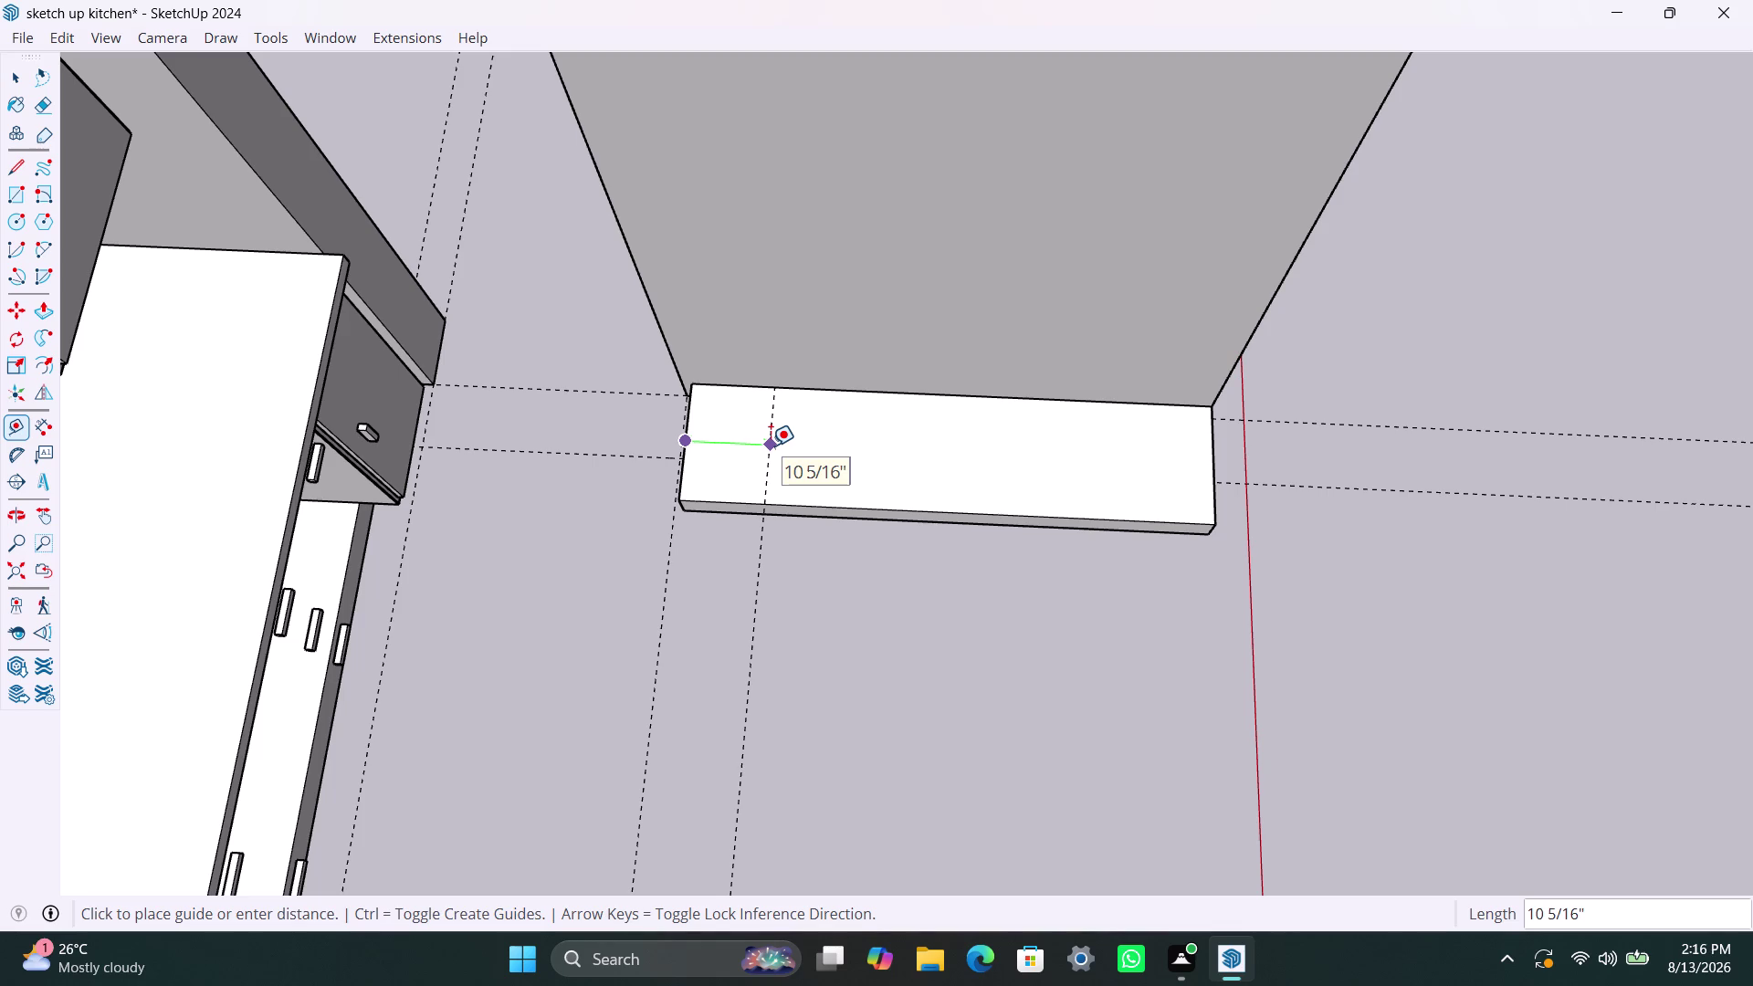
text(45)
text(0mm)
key(Return)
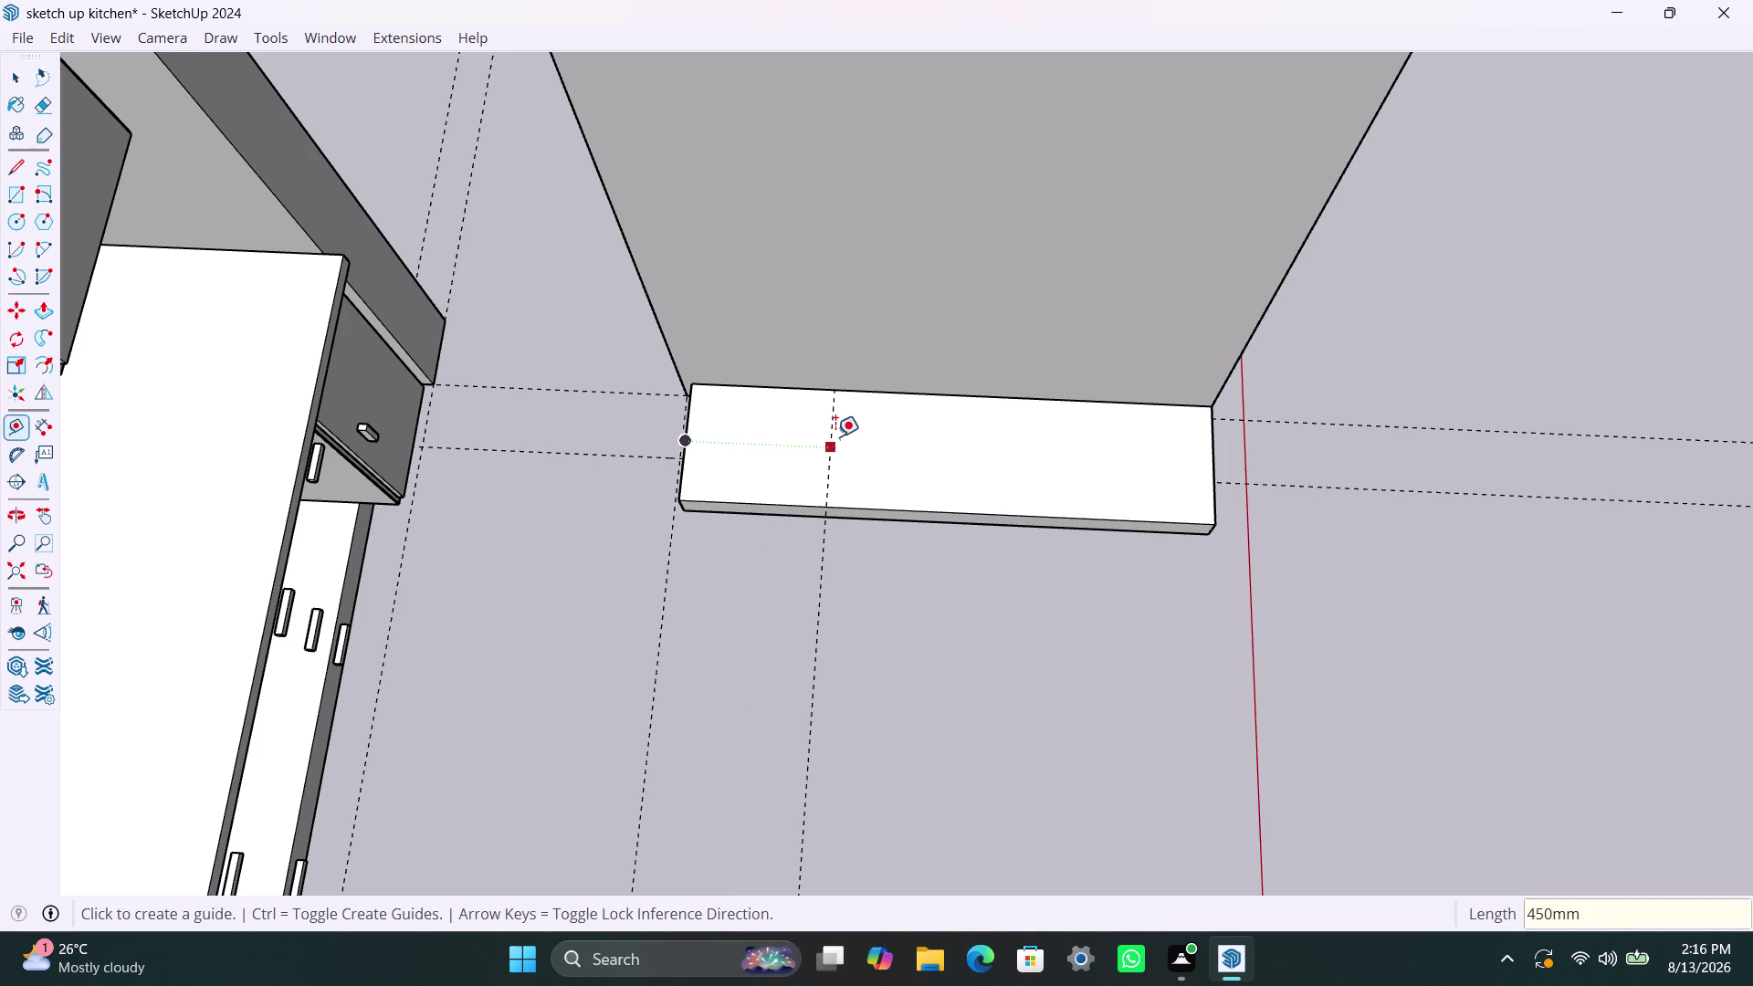
click(835, 438)
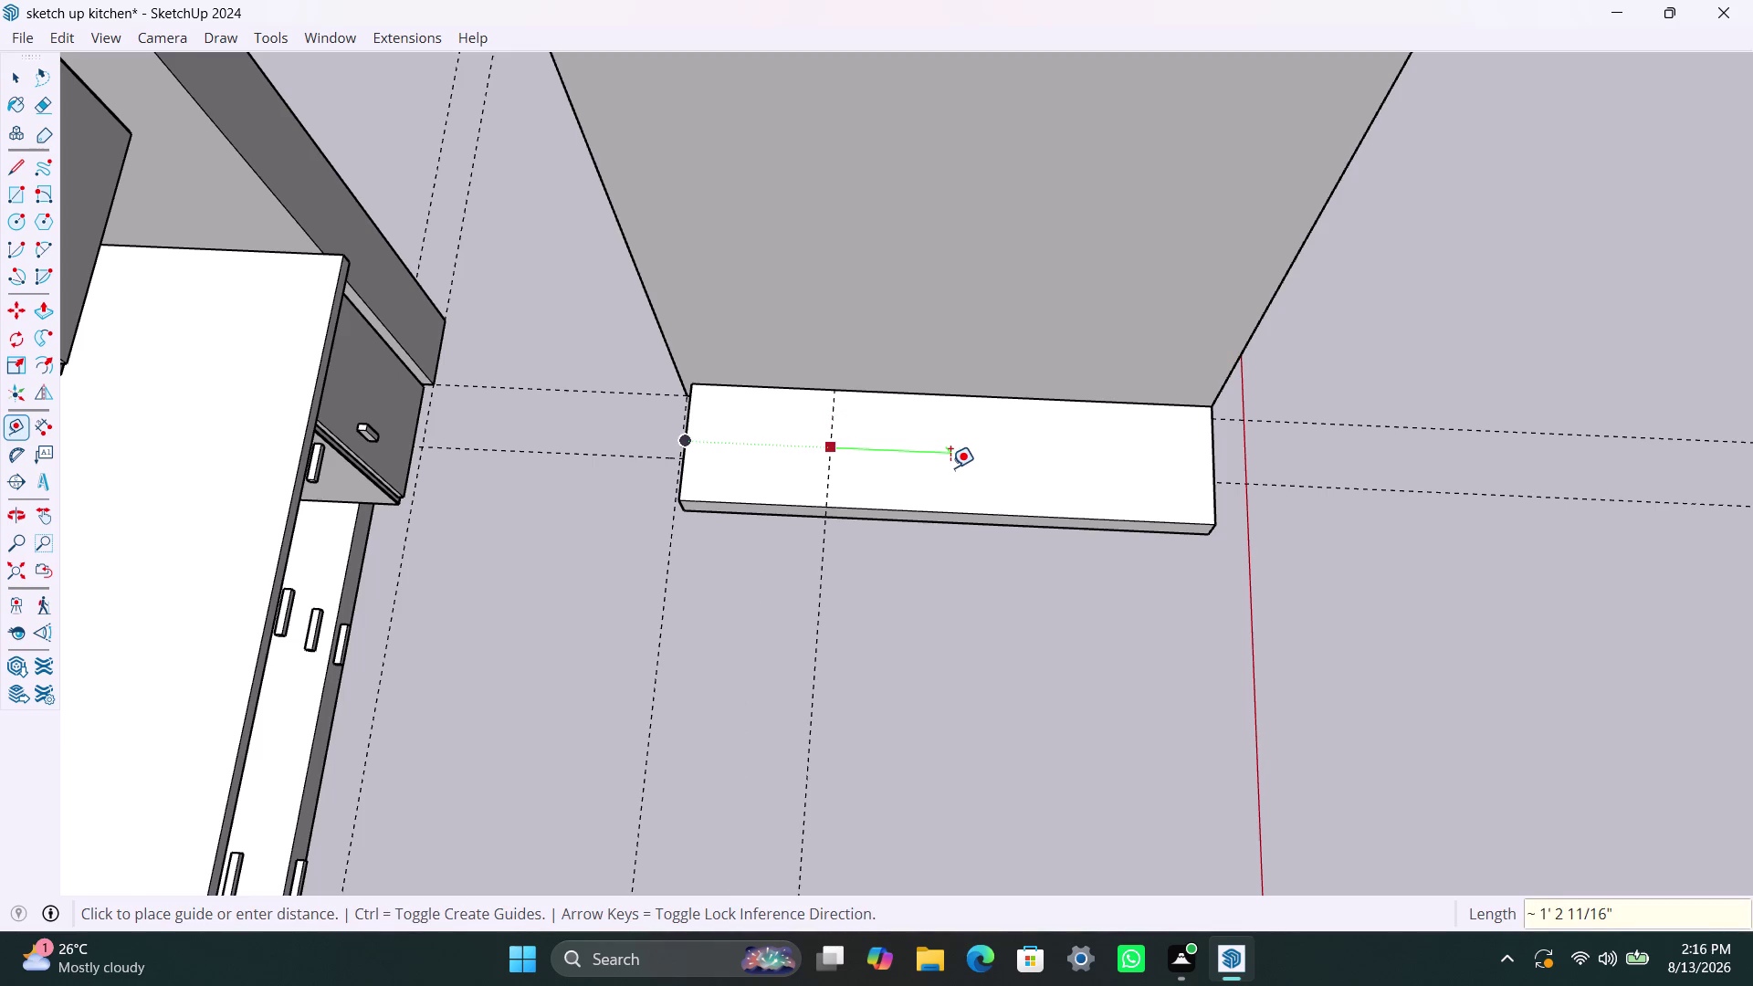
key(space)
key(t)
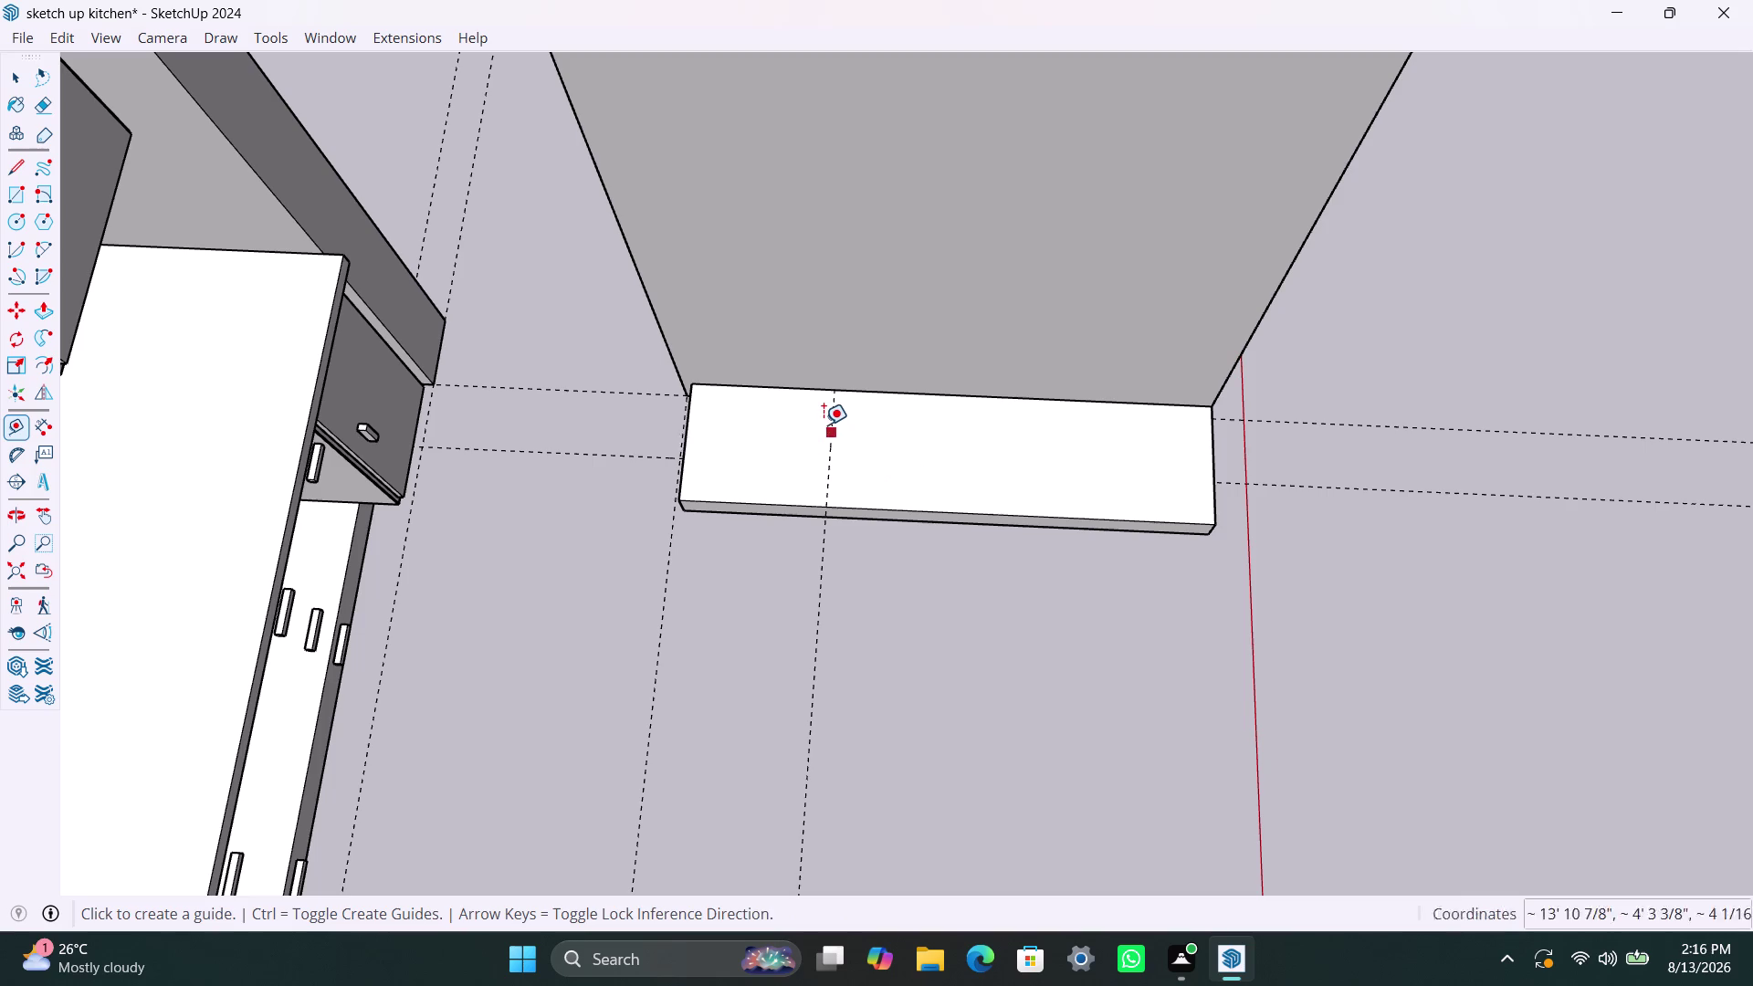
click(834, 416)
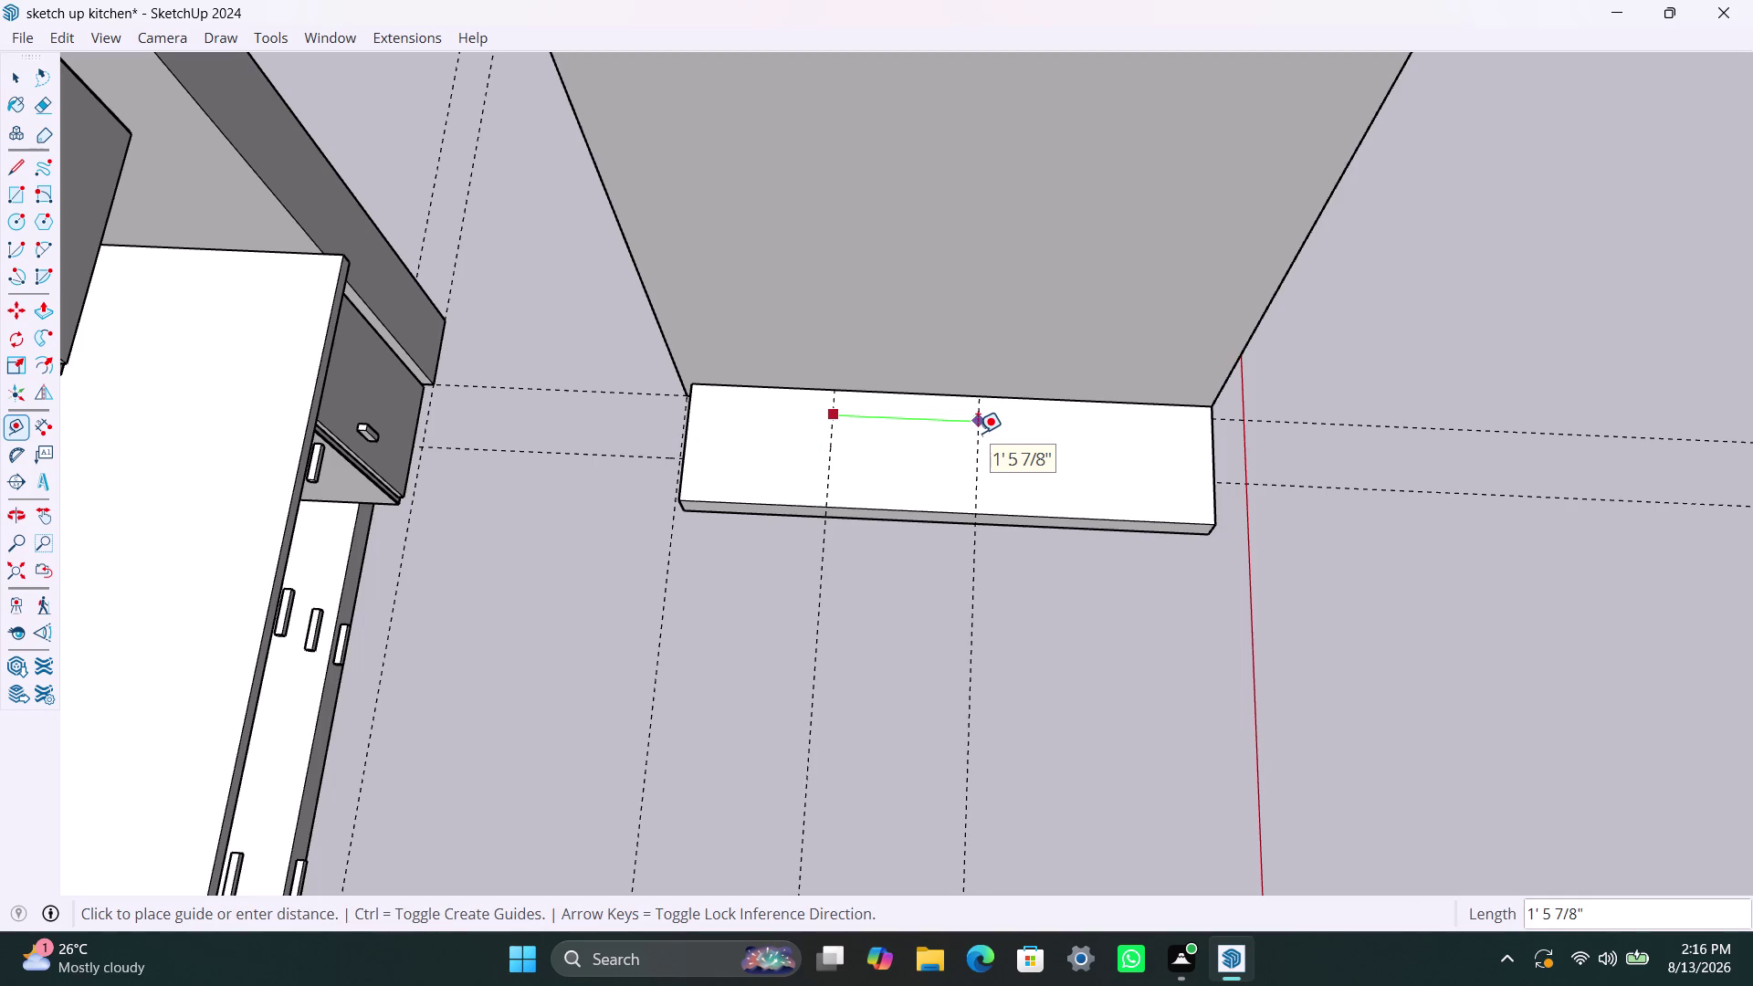
text(53)
text(0mm)
key(Return)
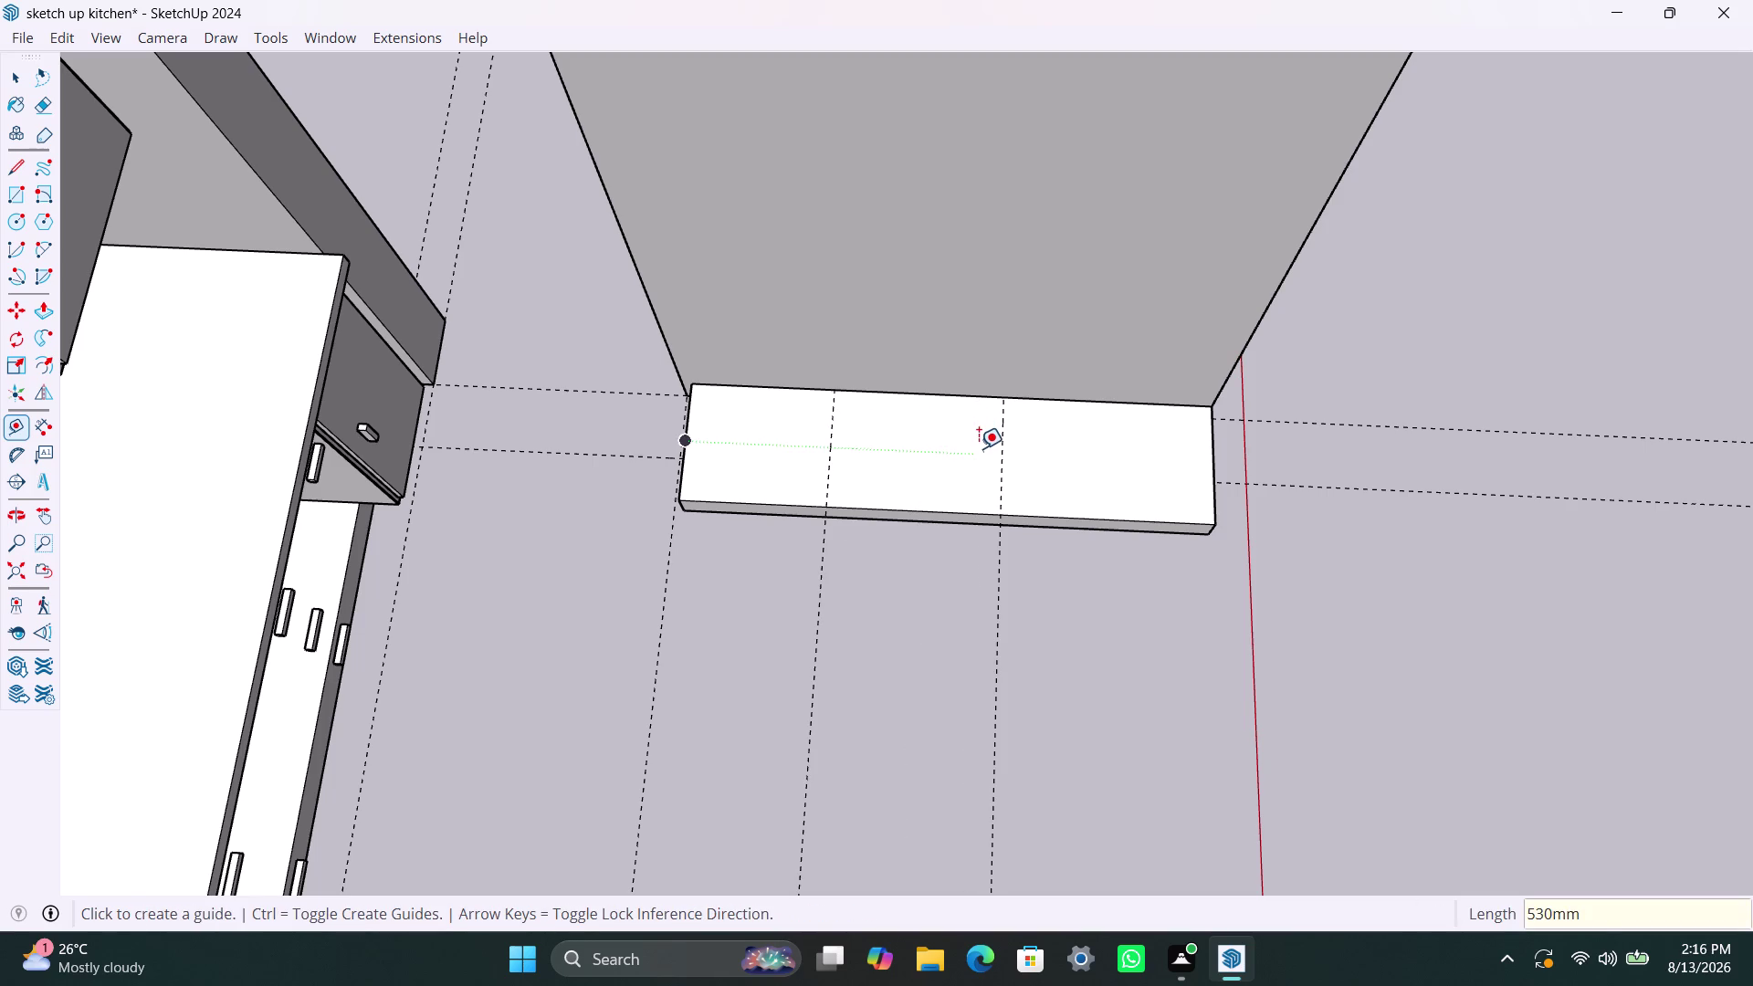
Add two more guides, at 50mm and then 600mm.
click(1001, 424)
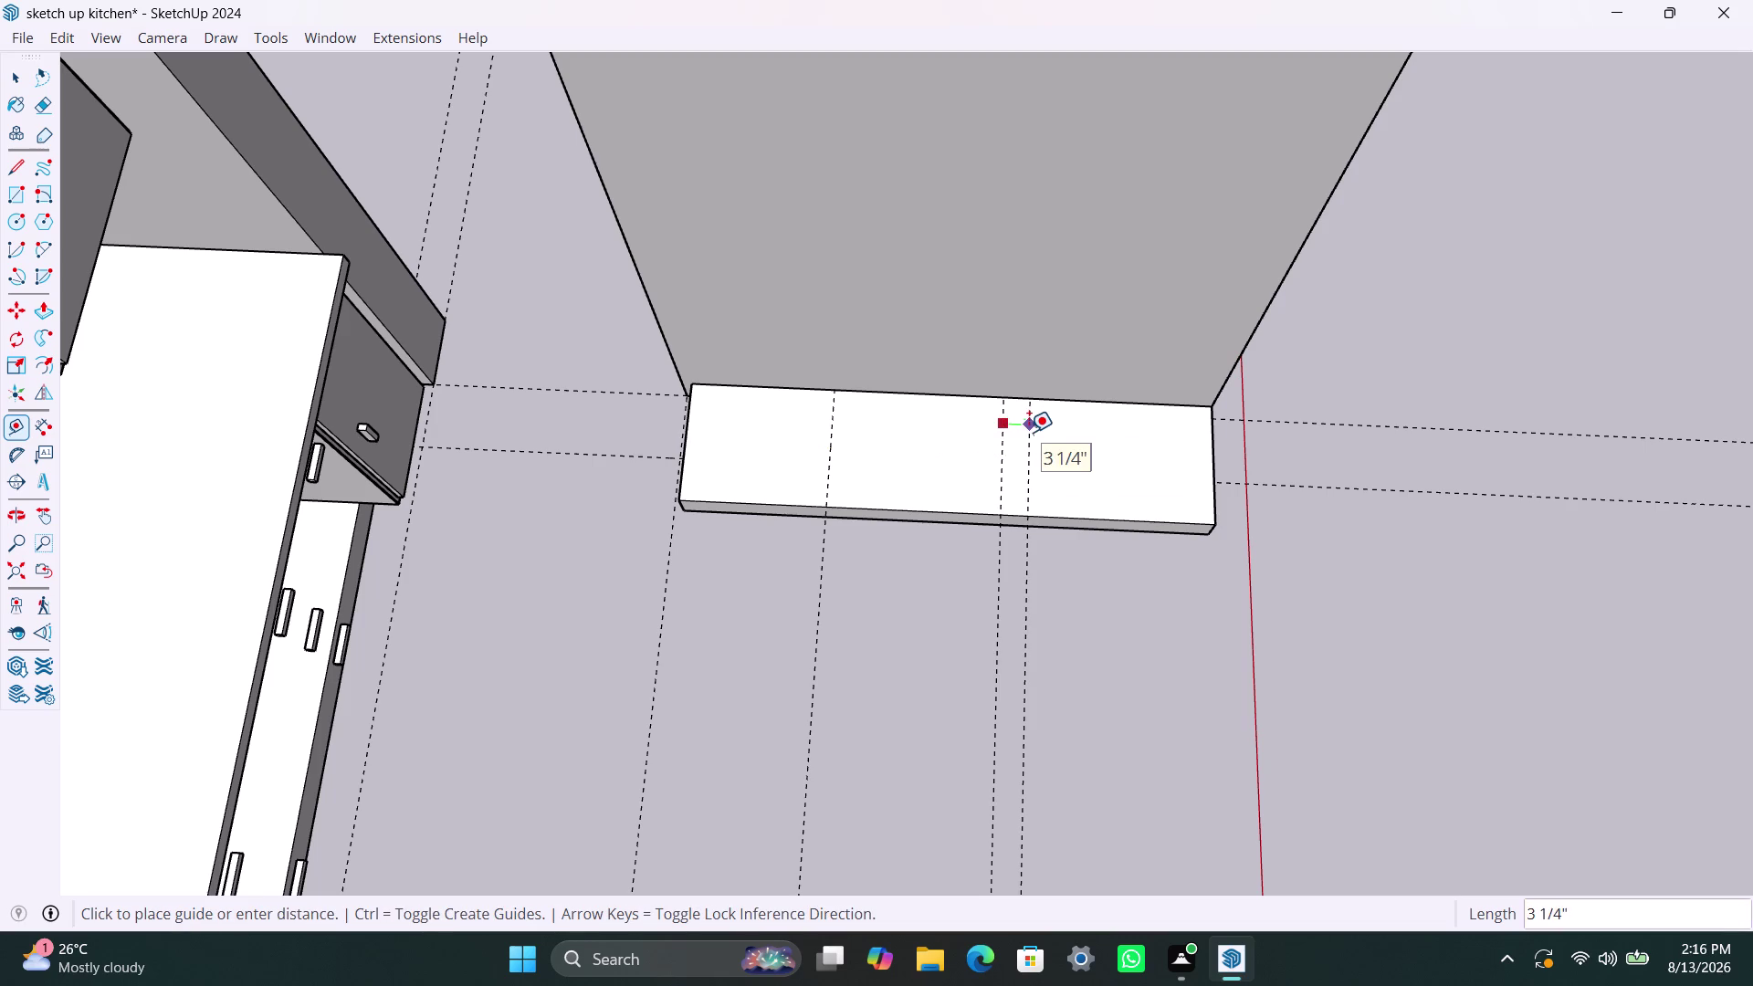
text(50mm)
key(Return)
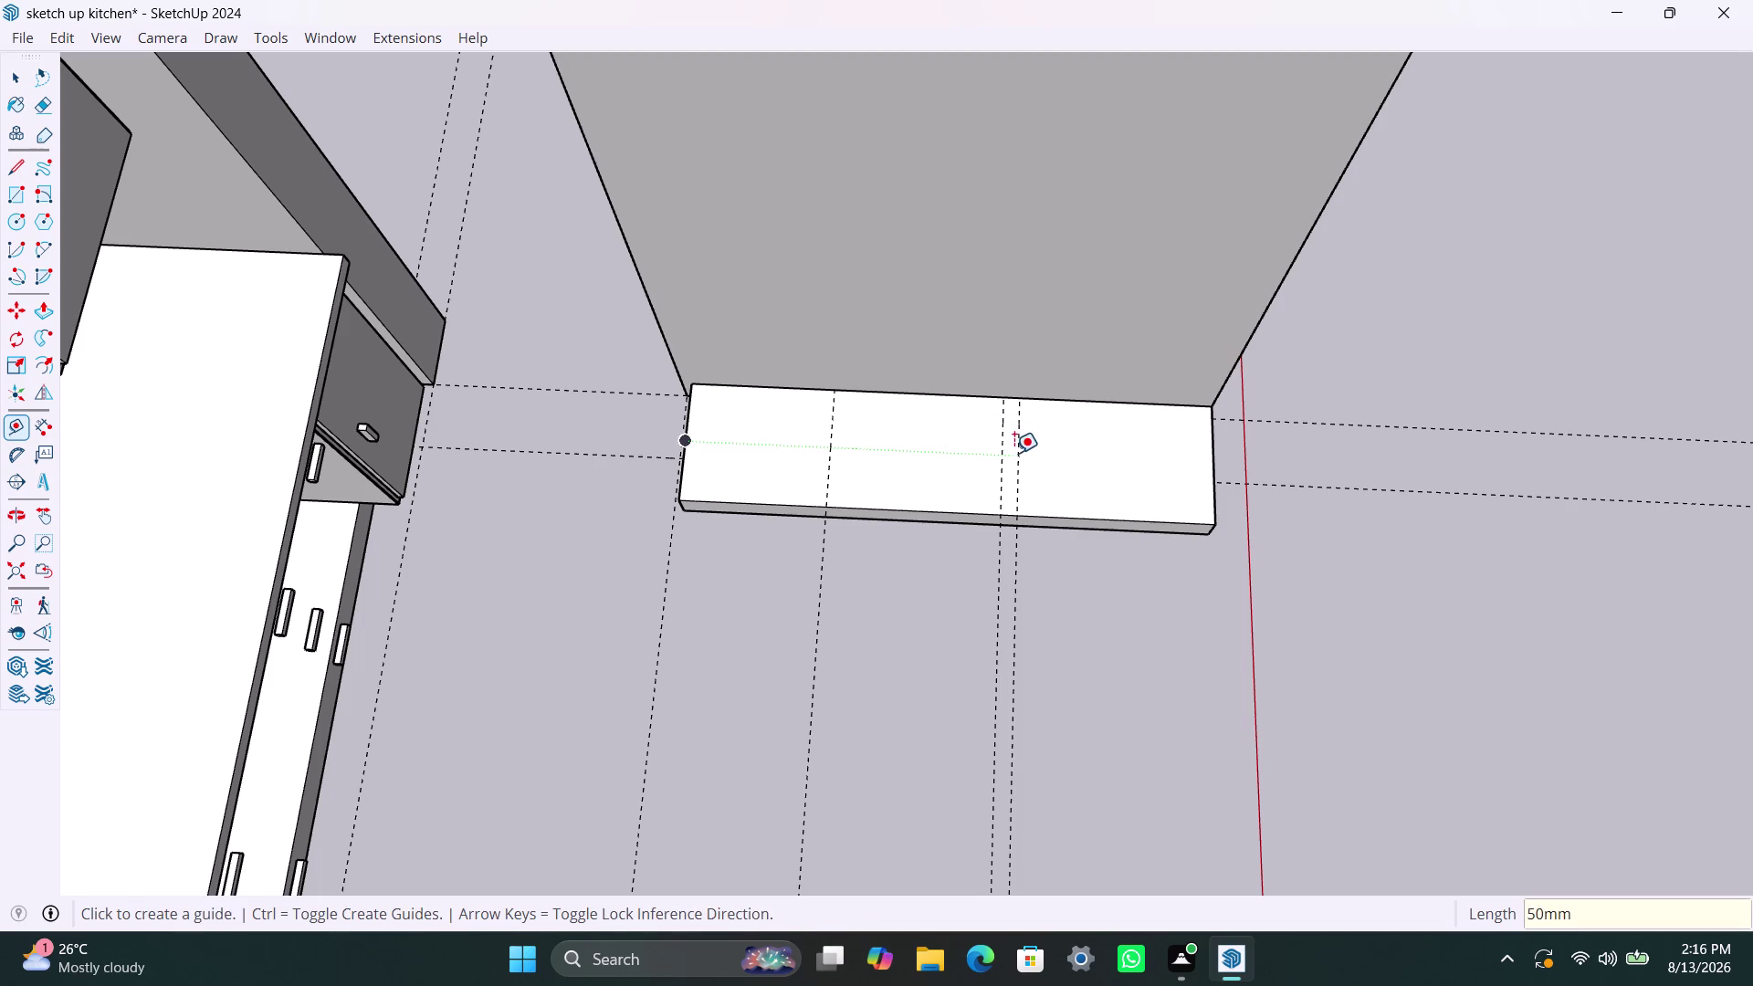
click(1019, 445)
key(space)
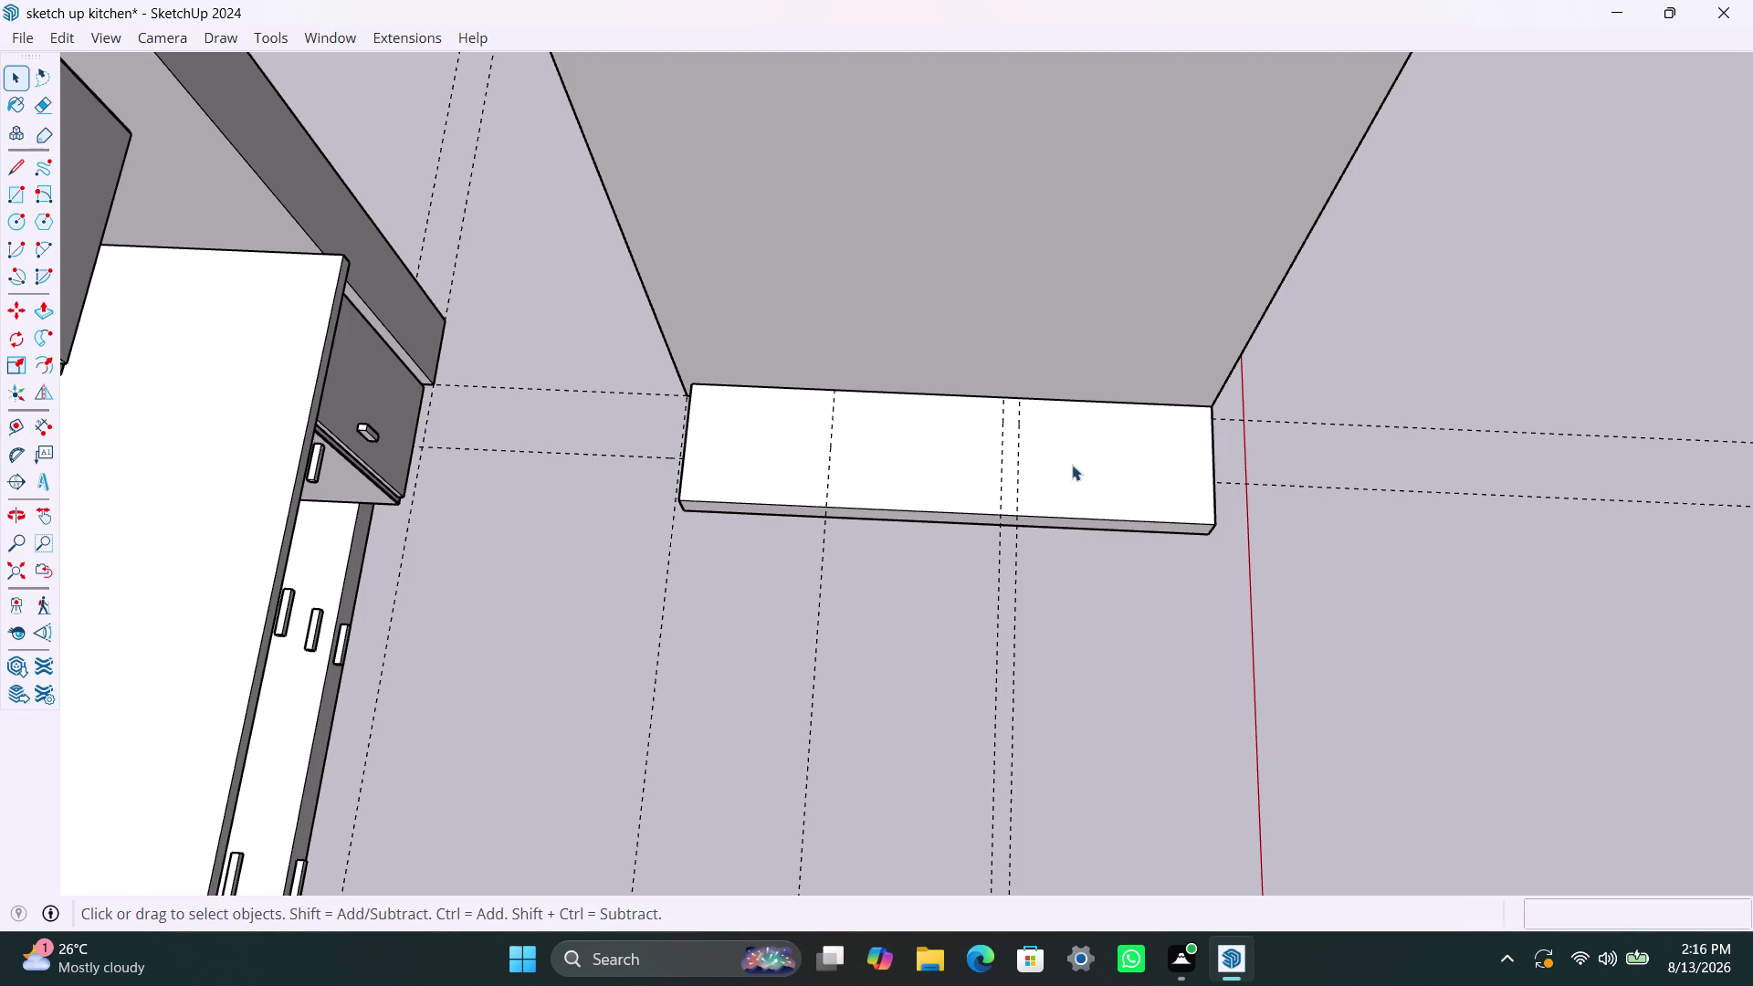
key(t)
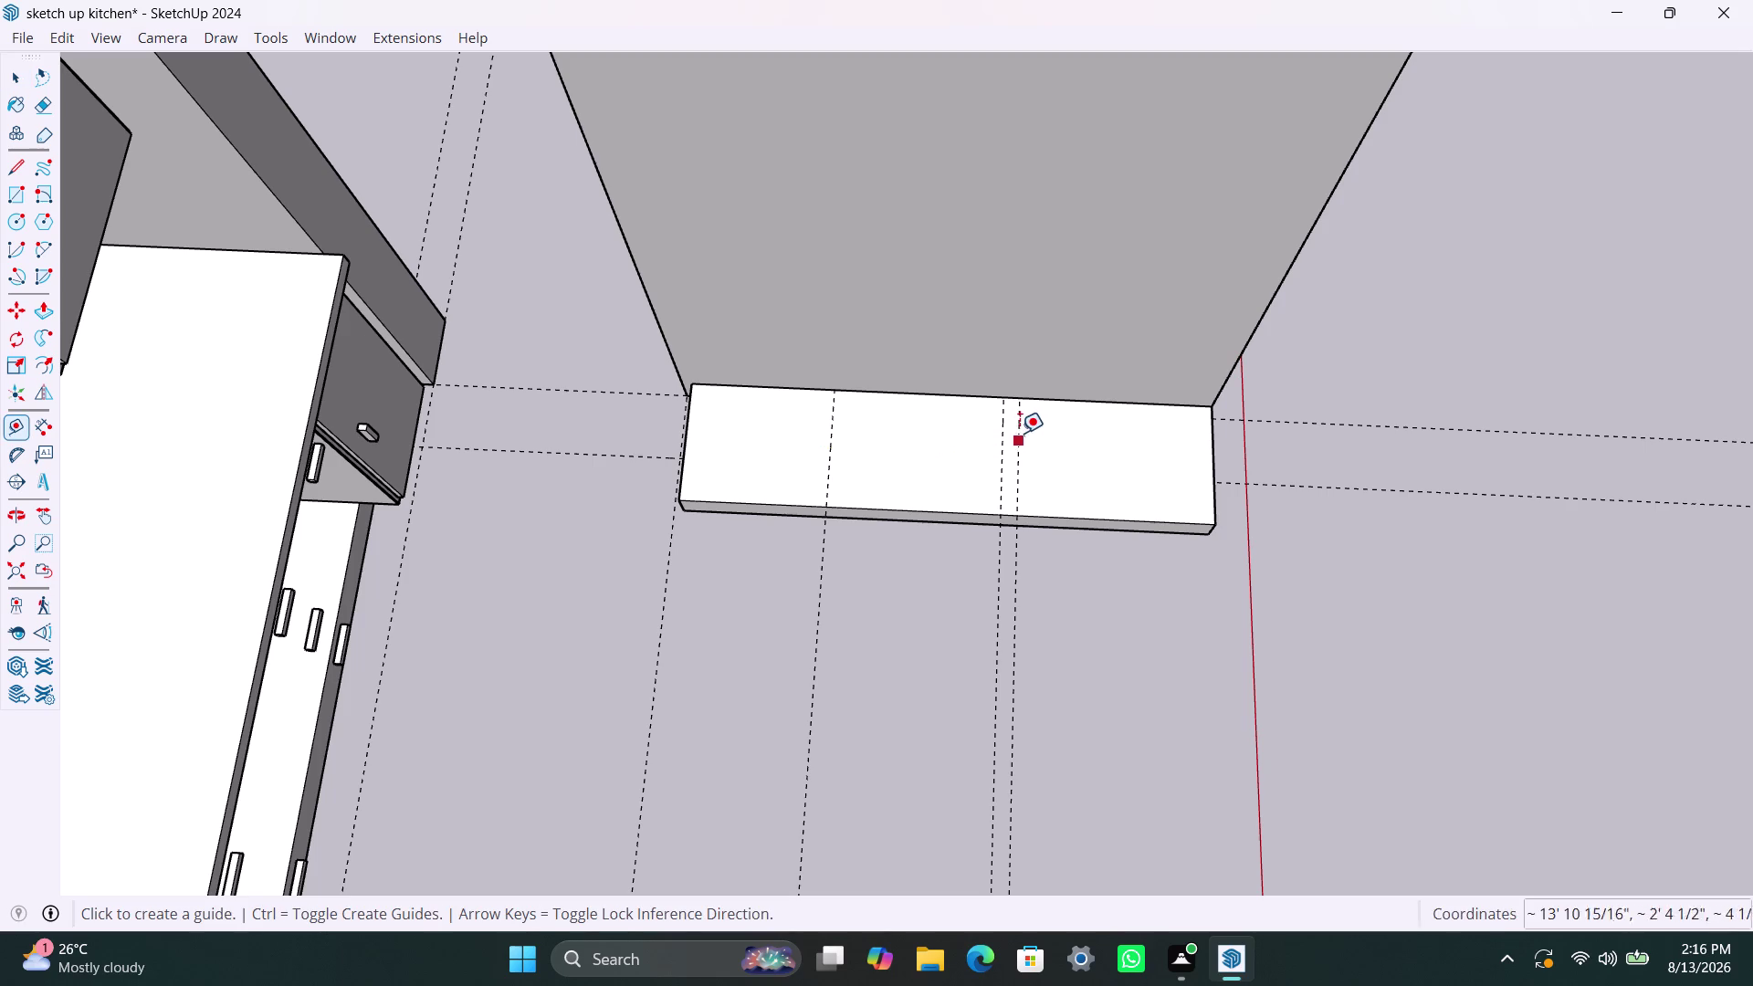
click(1020, 431)
text(6)
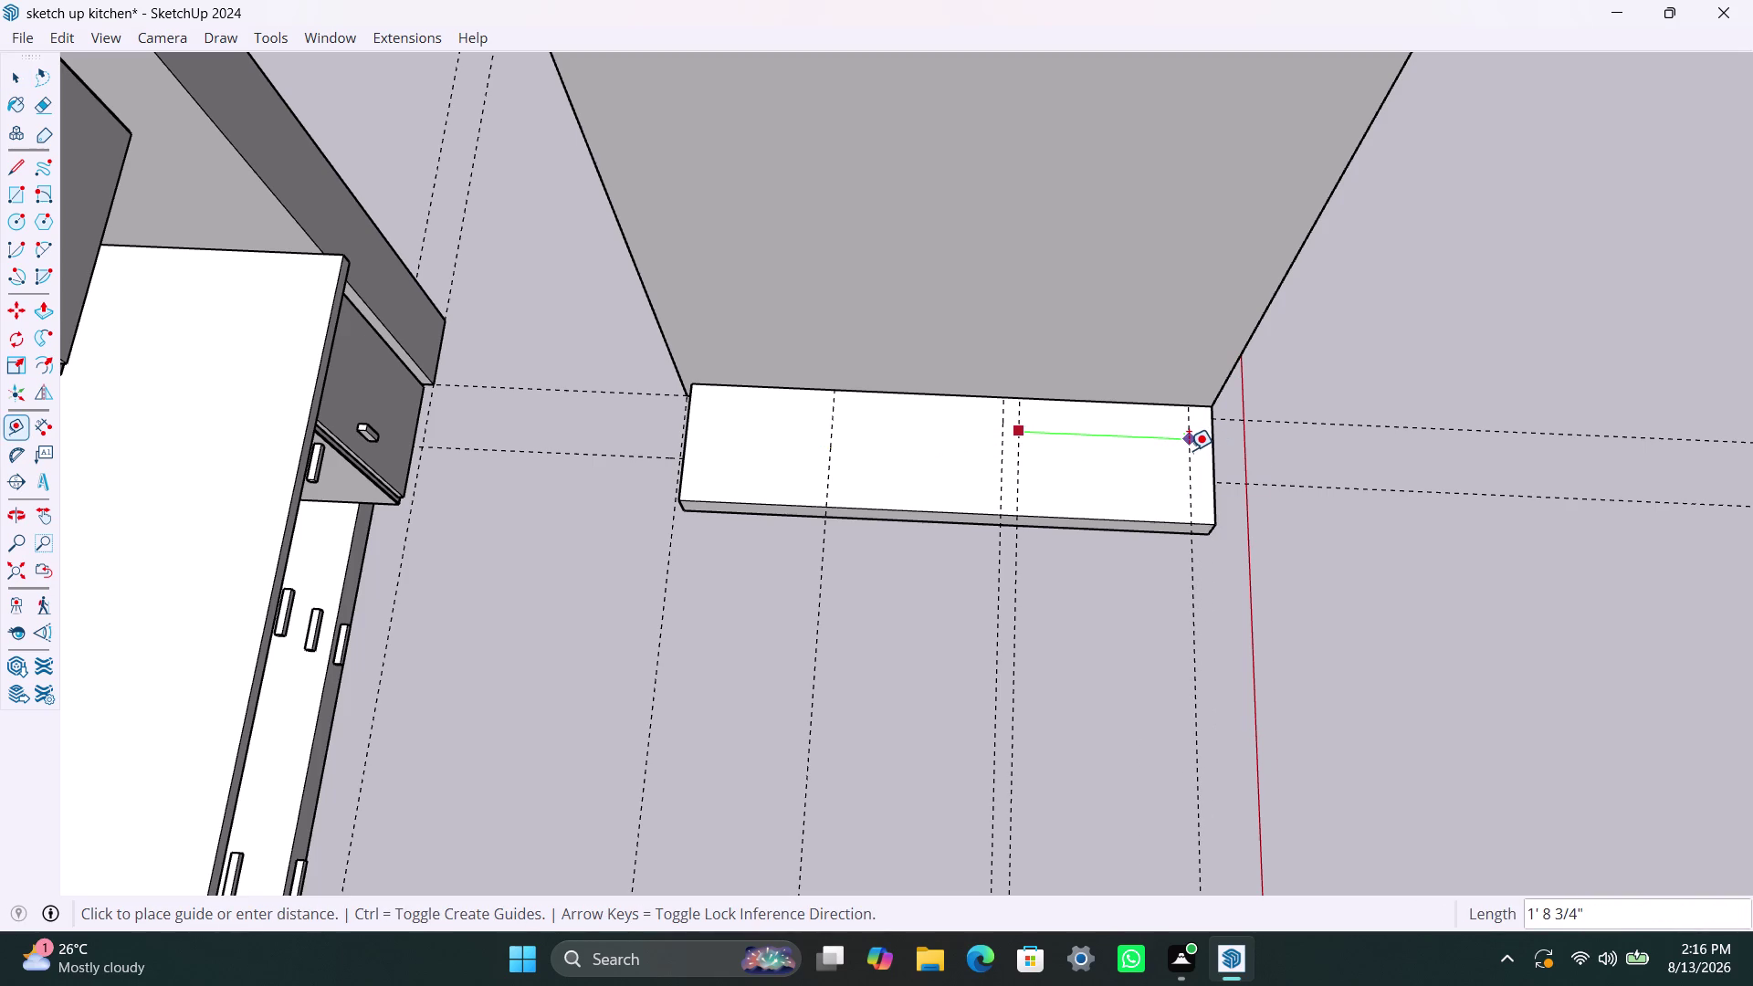
text(00mm)
key(Return)
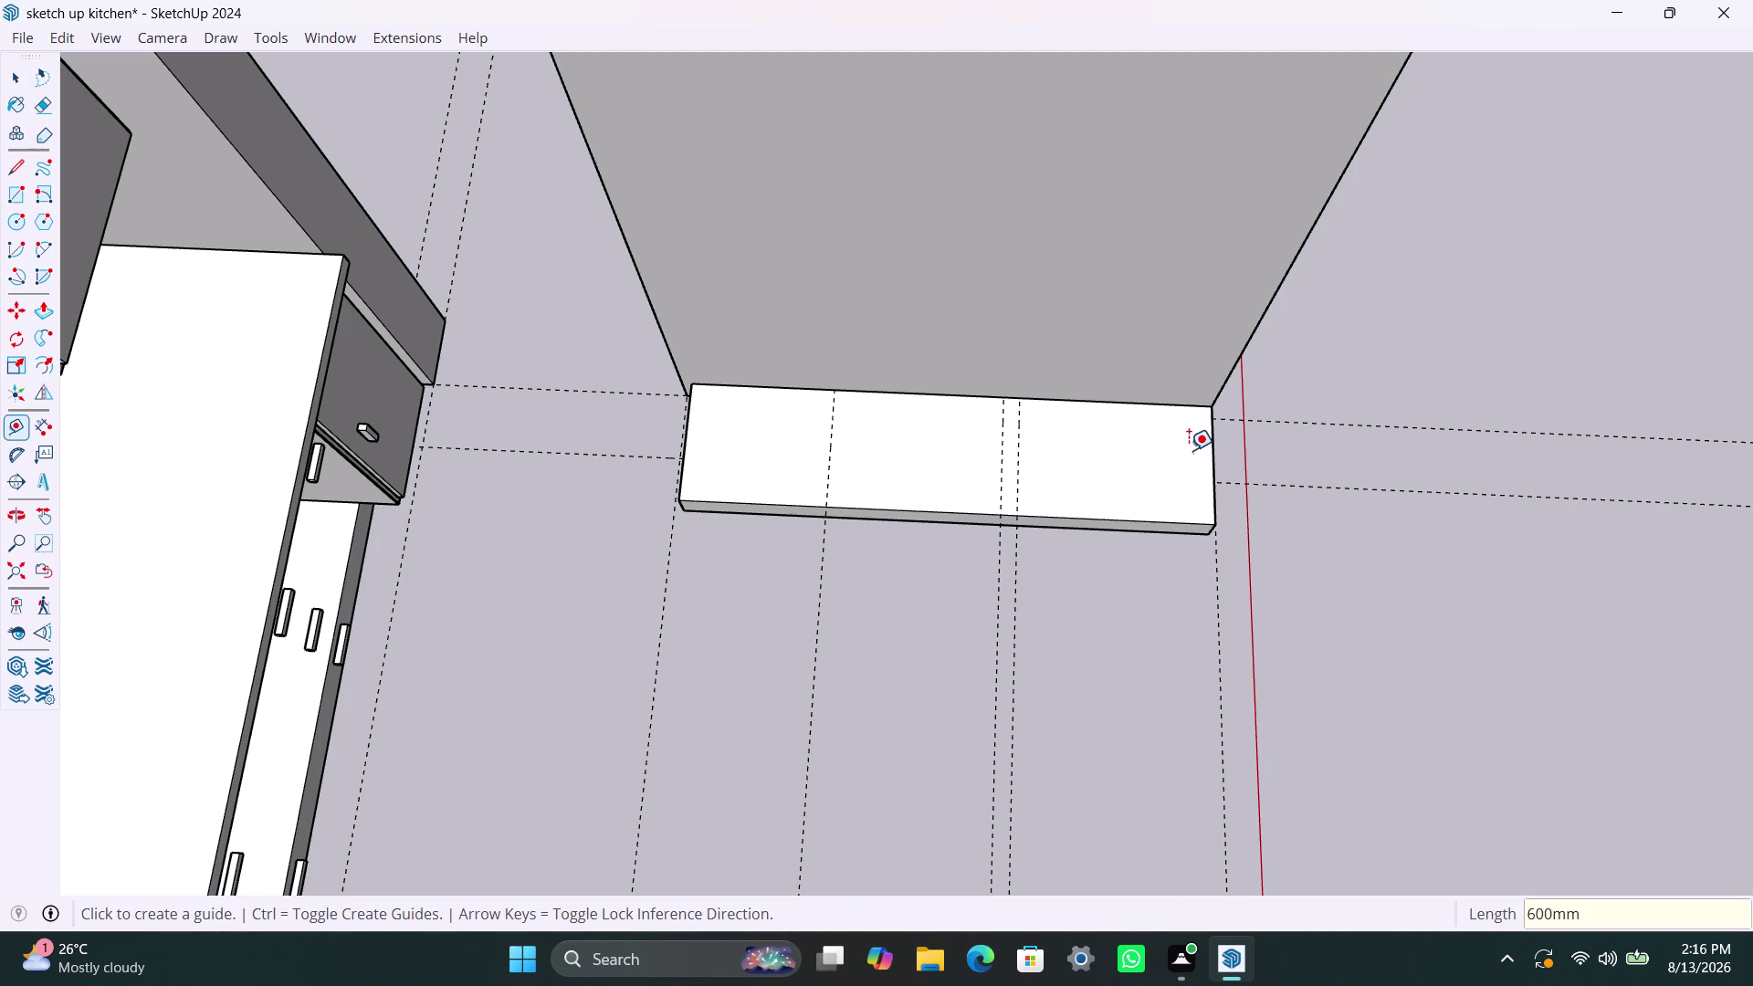
key(space)
Delete another selected item and begin a rectangle from the corner.
click(1220, 594)
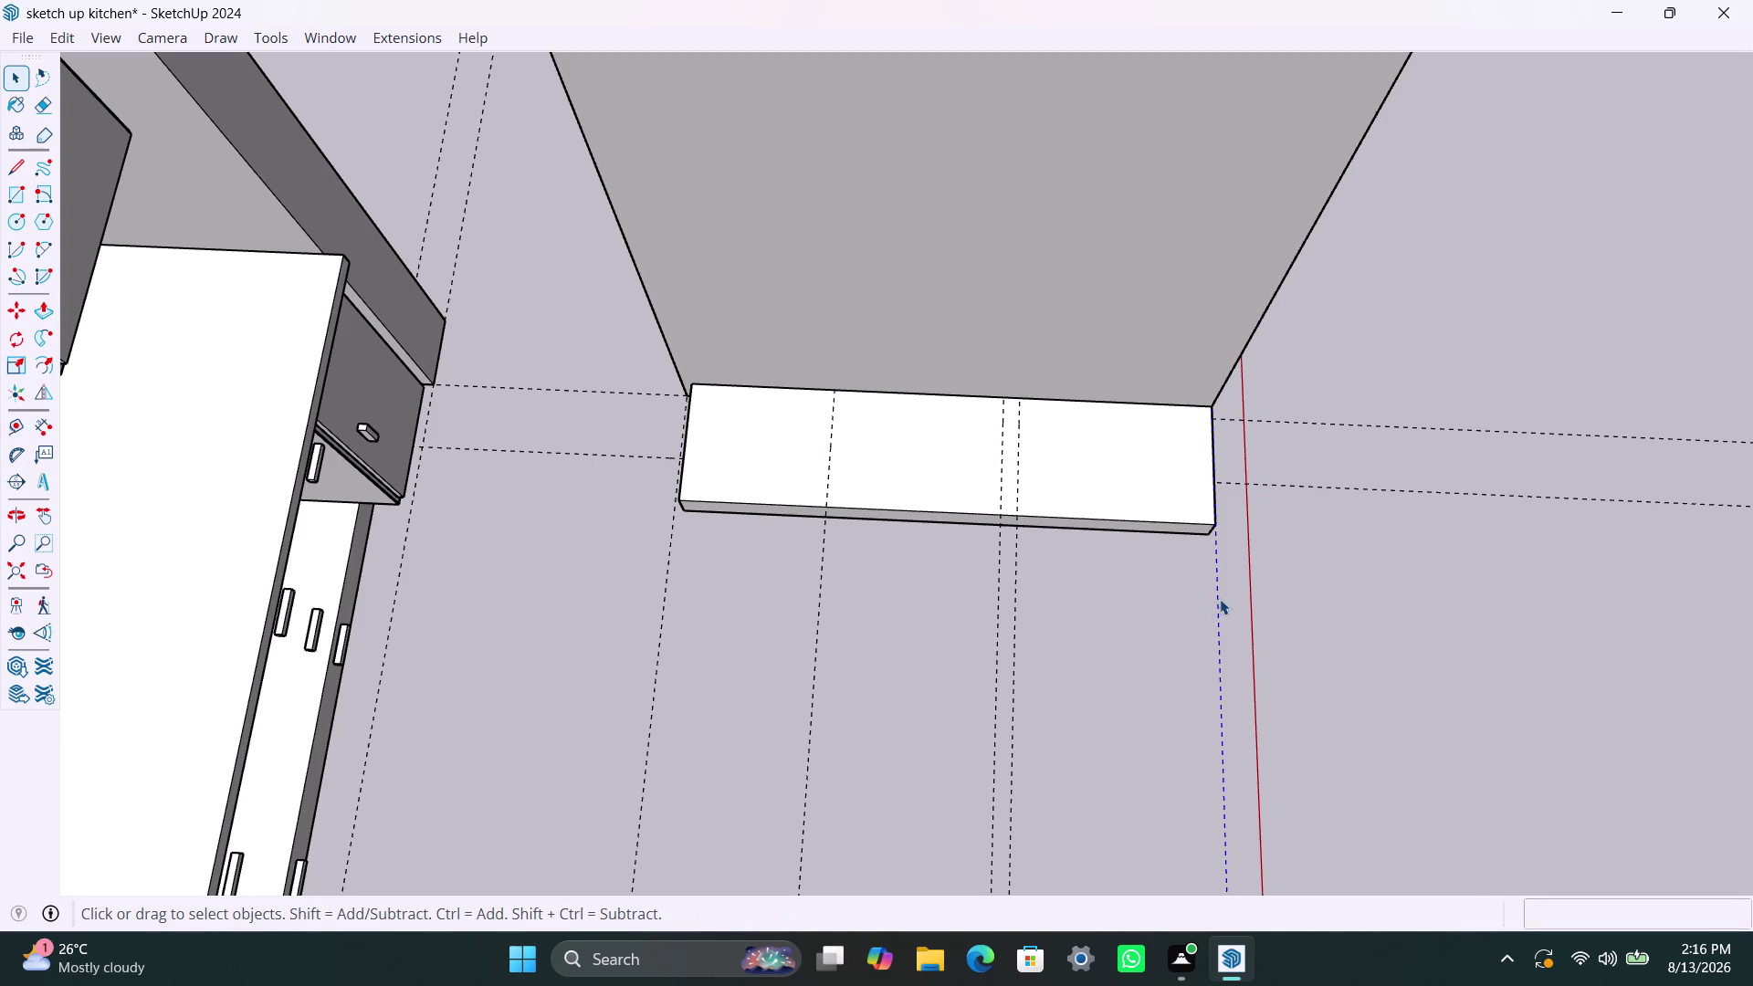
key(Delete)
key(r)
click(695, 382)
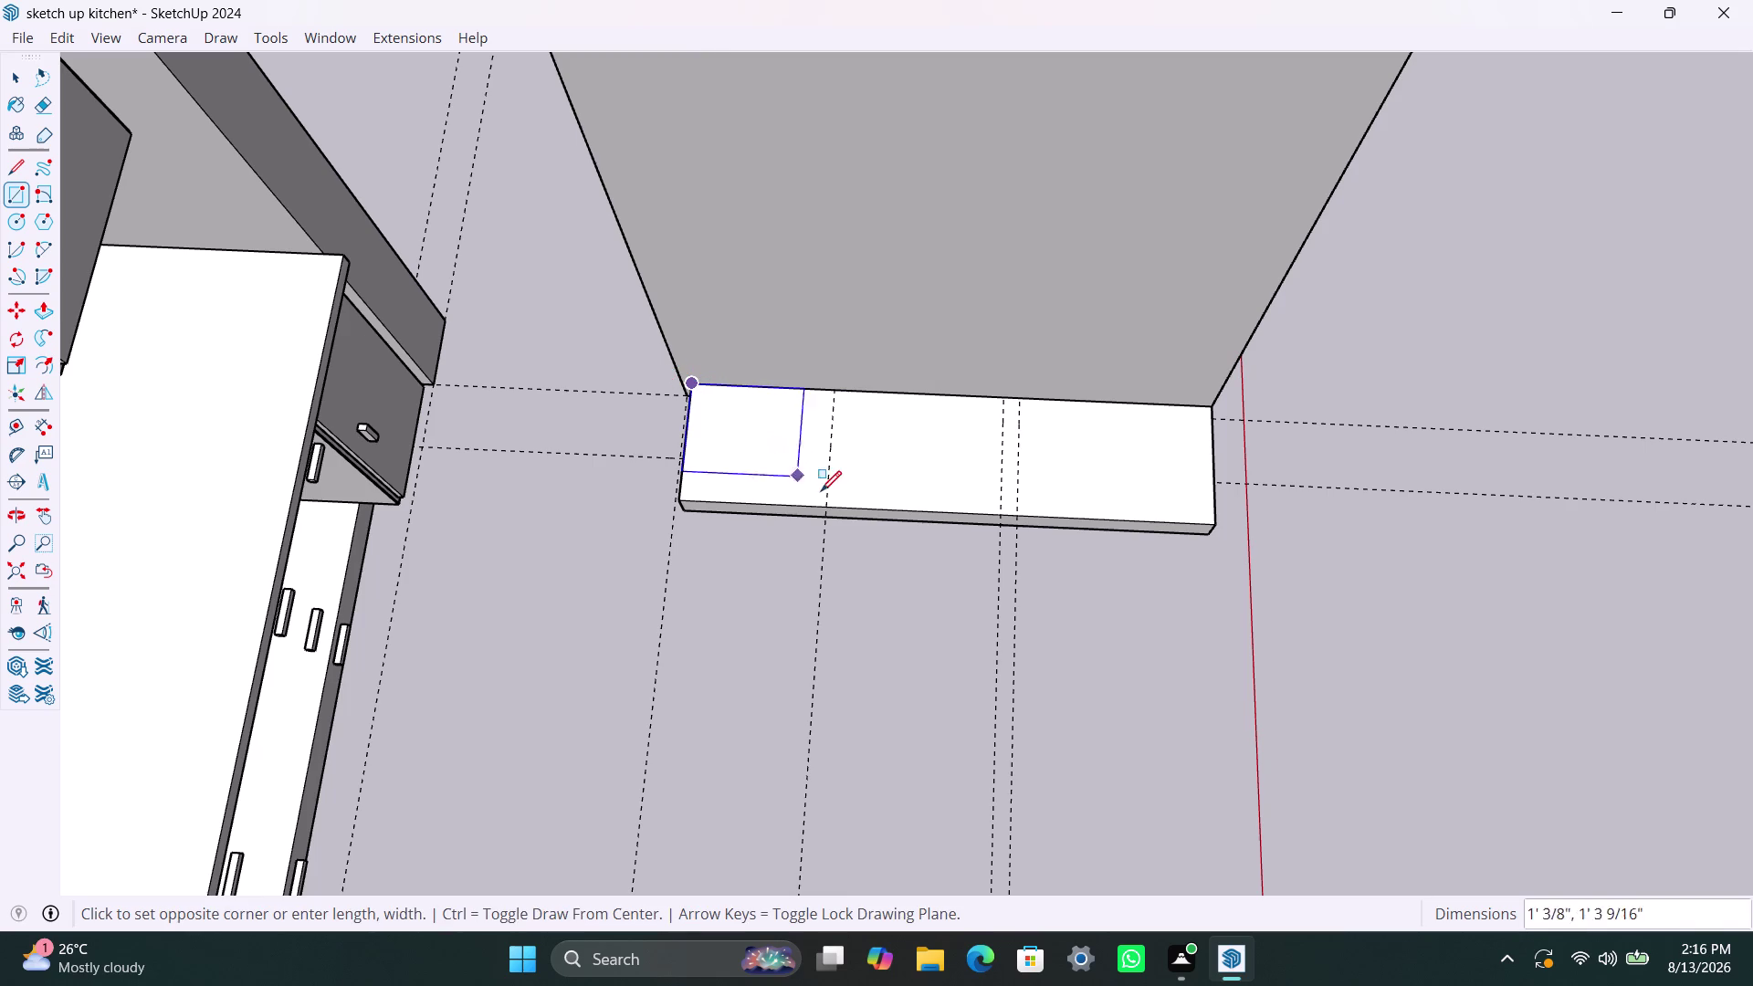
click(827, 503)
key(space)
double_click(770, 466)
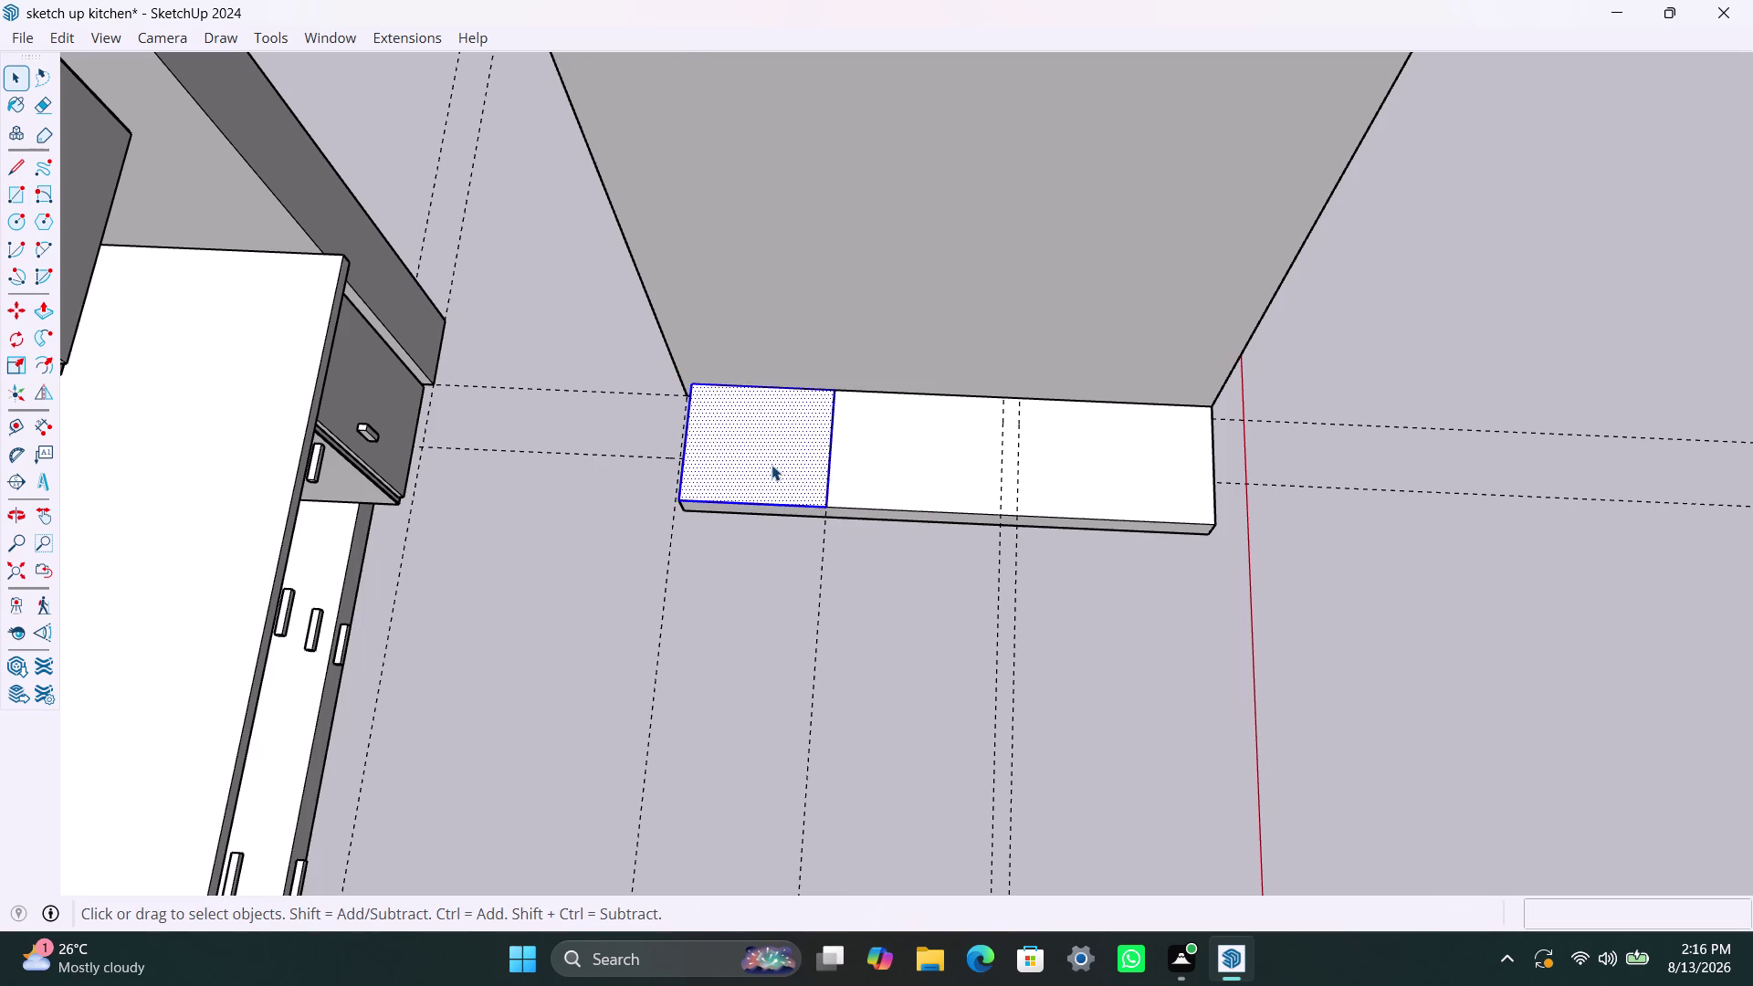
right_click(771, 465)
click(871, 670)
double_click(769, 458)
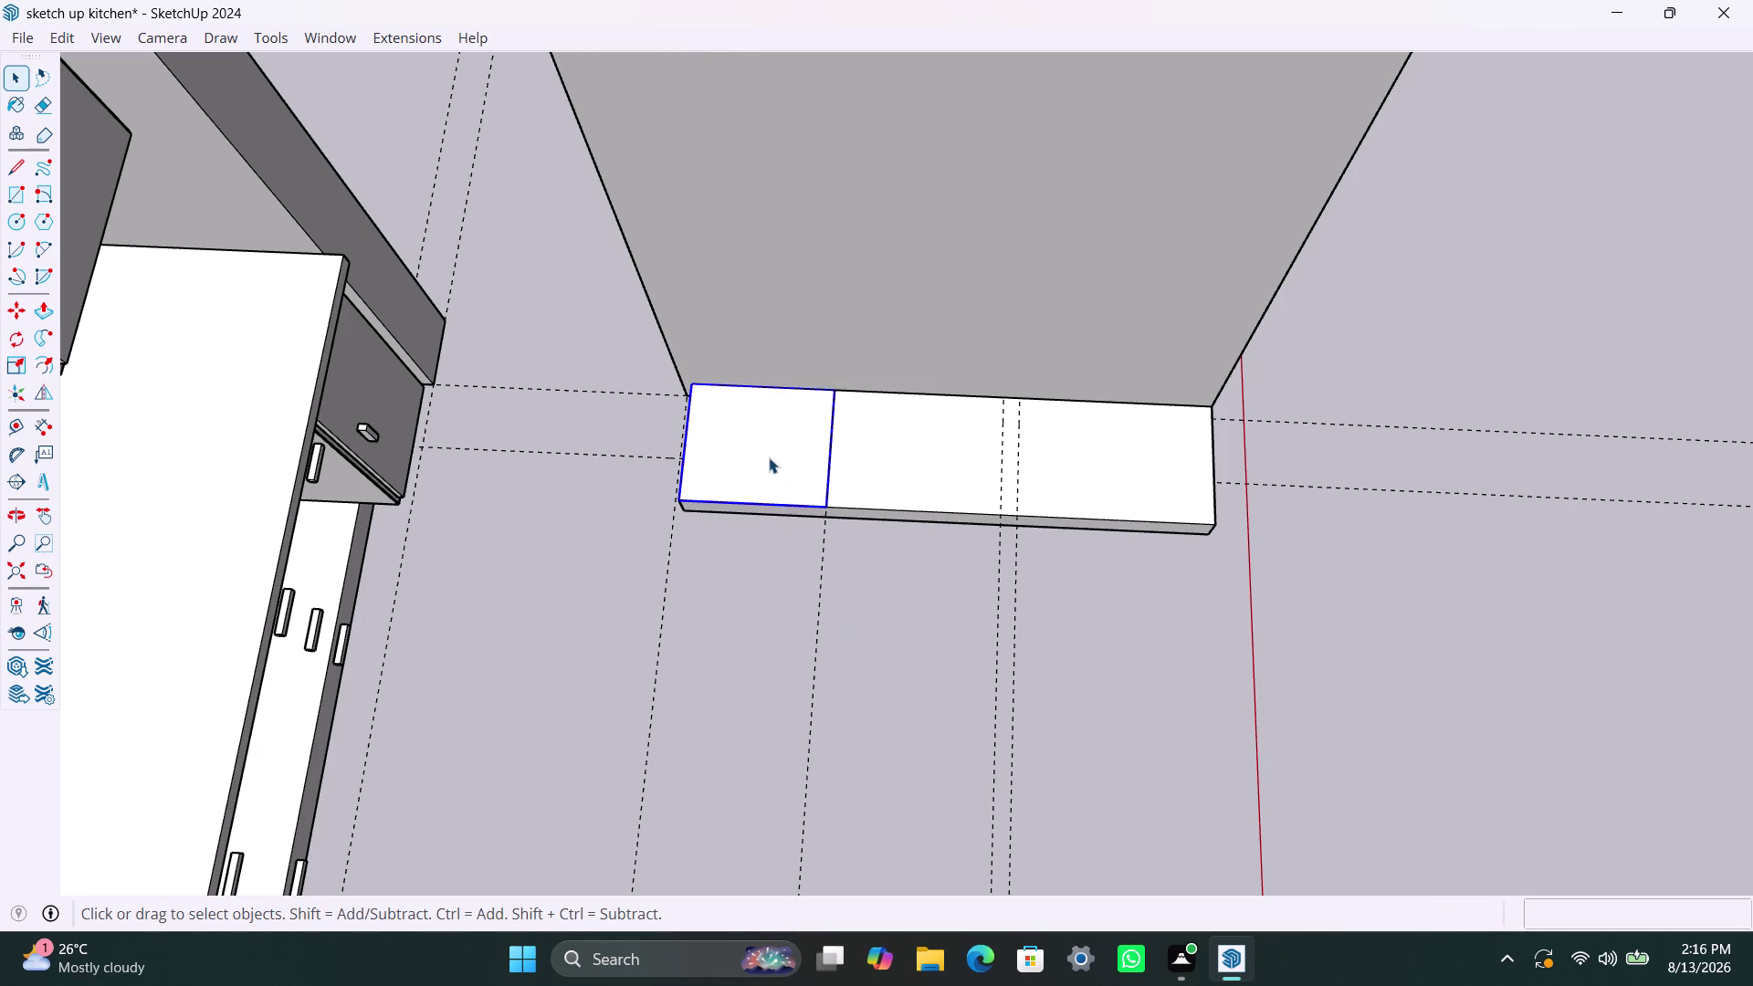
click(769, 457)
key(p)
click(769, 457)
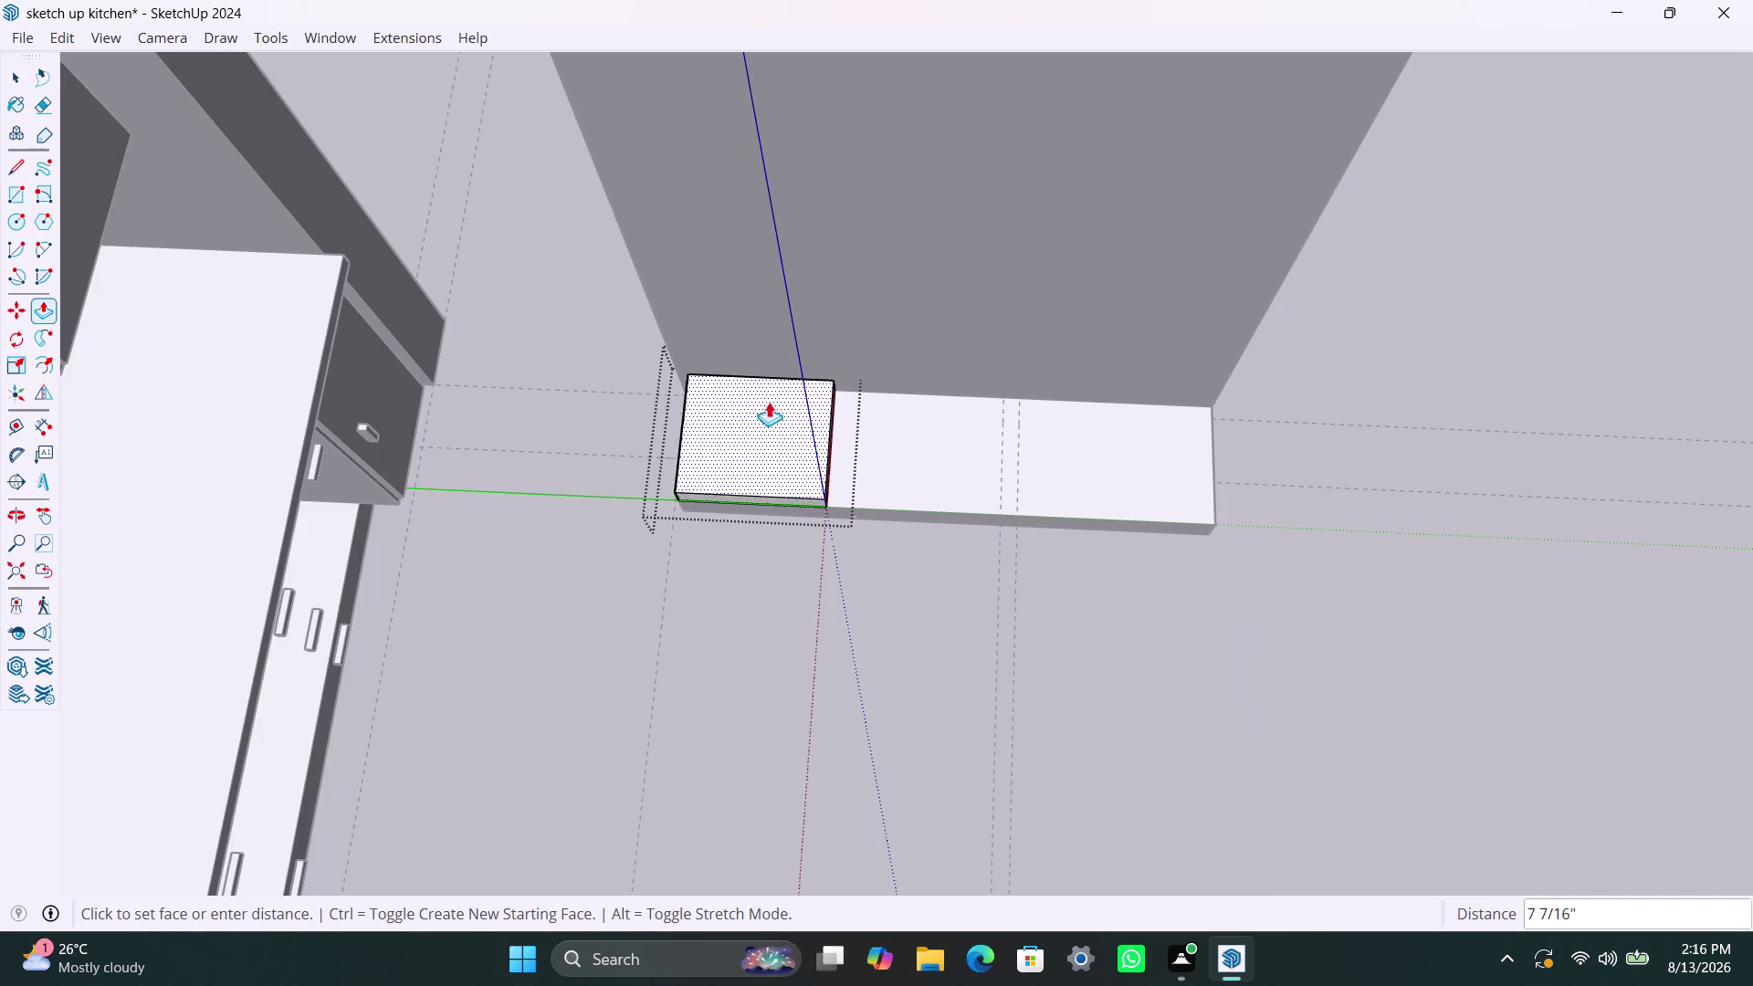
key(7)
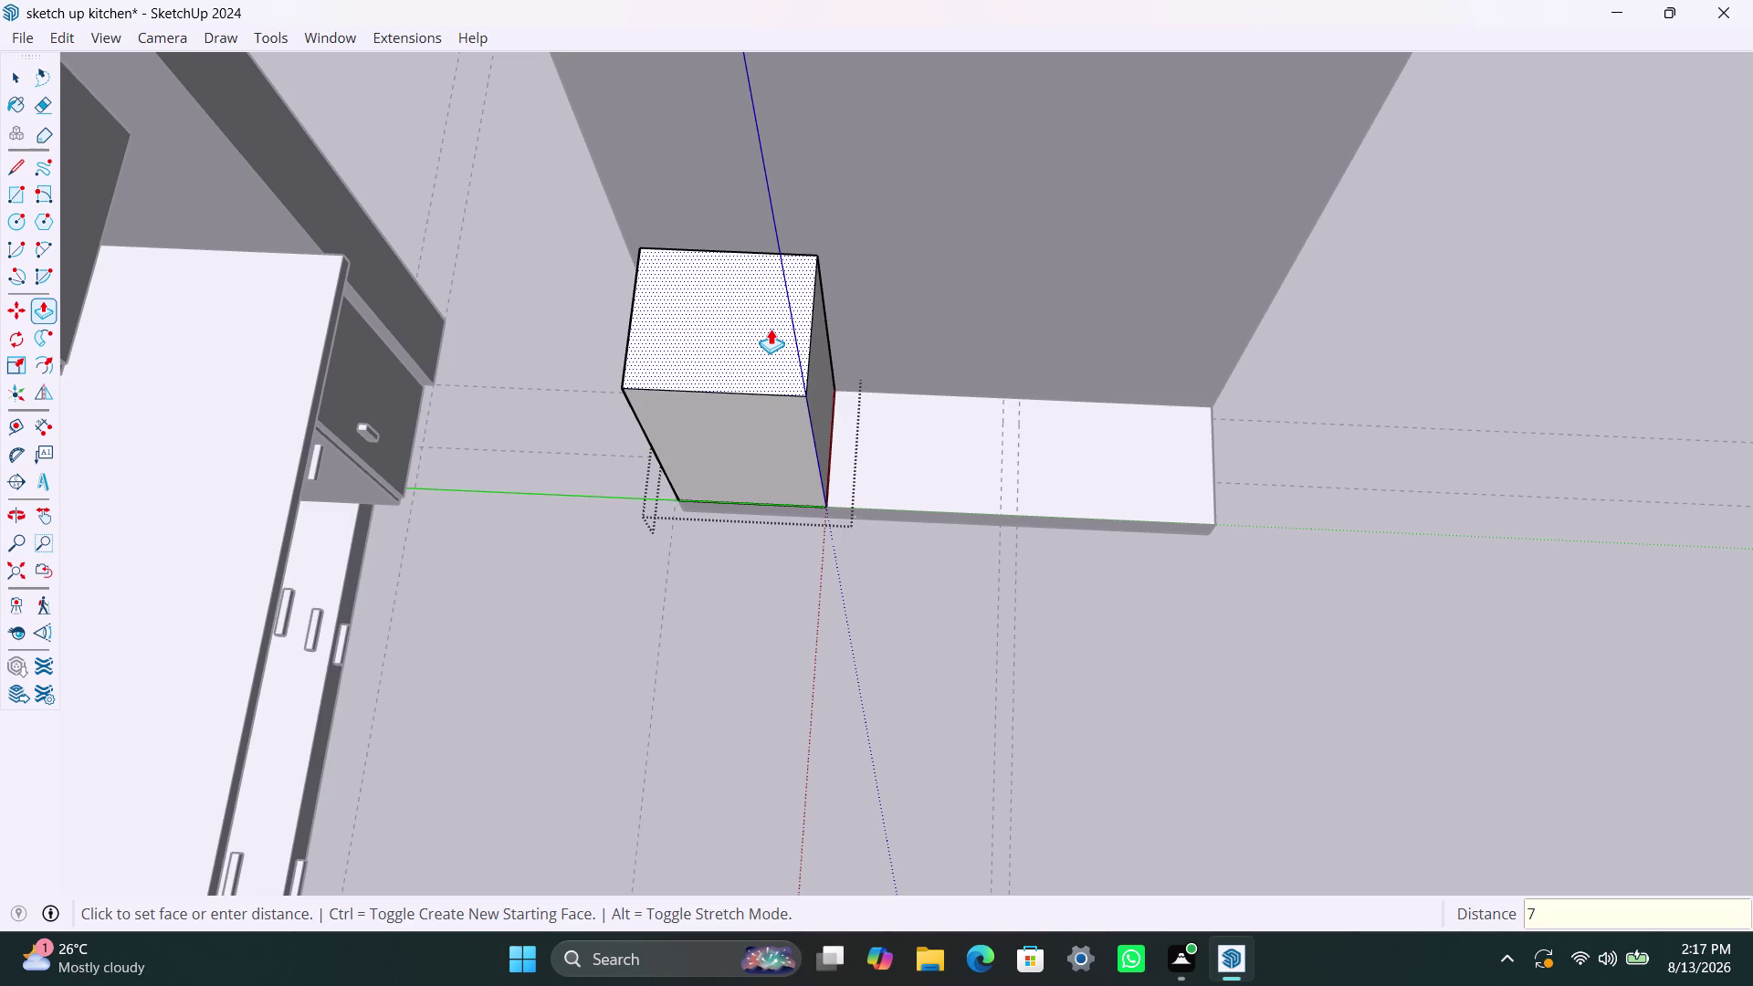
text(20mm)
key(Return)
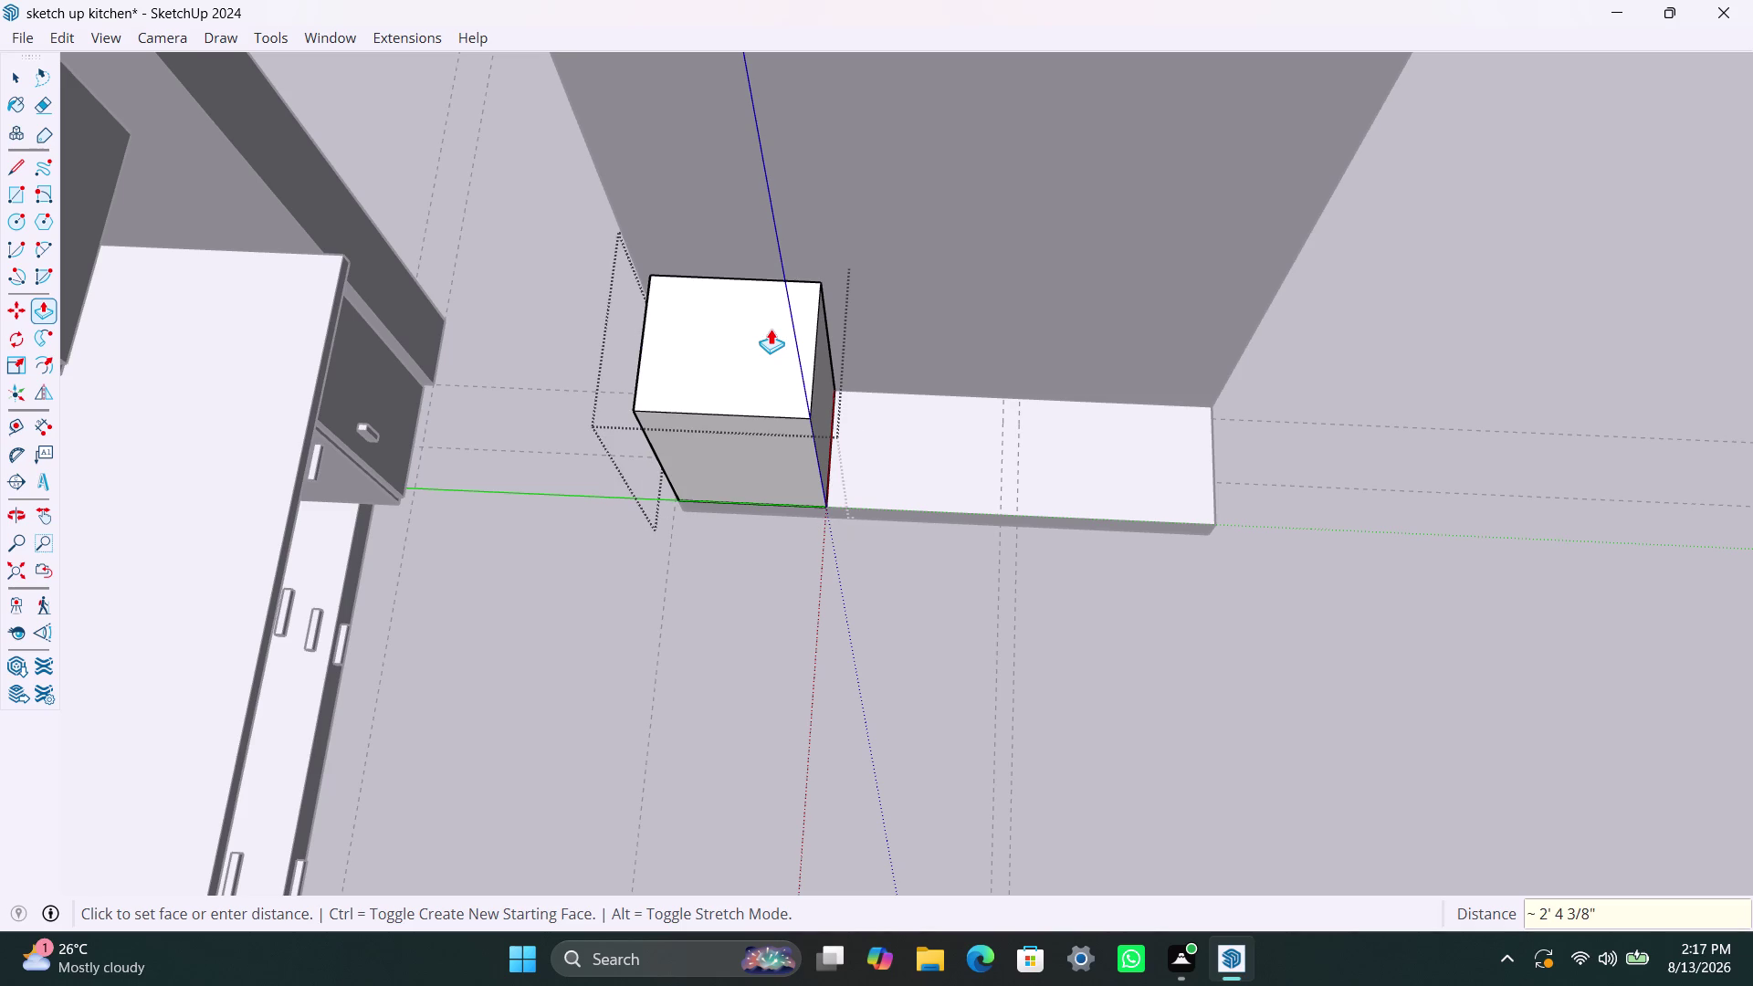
key(space)
click(950, 619)
scroll(up, 3)
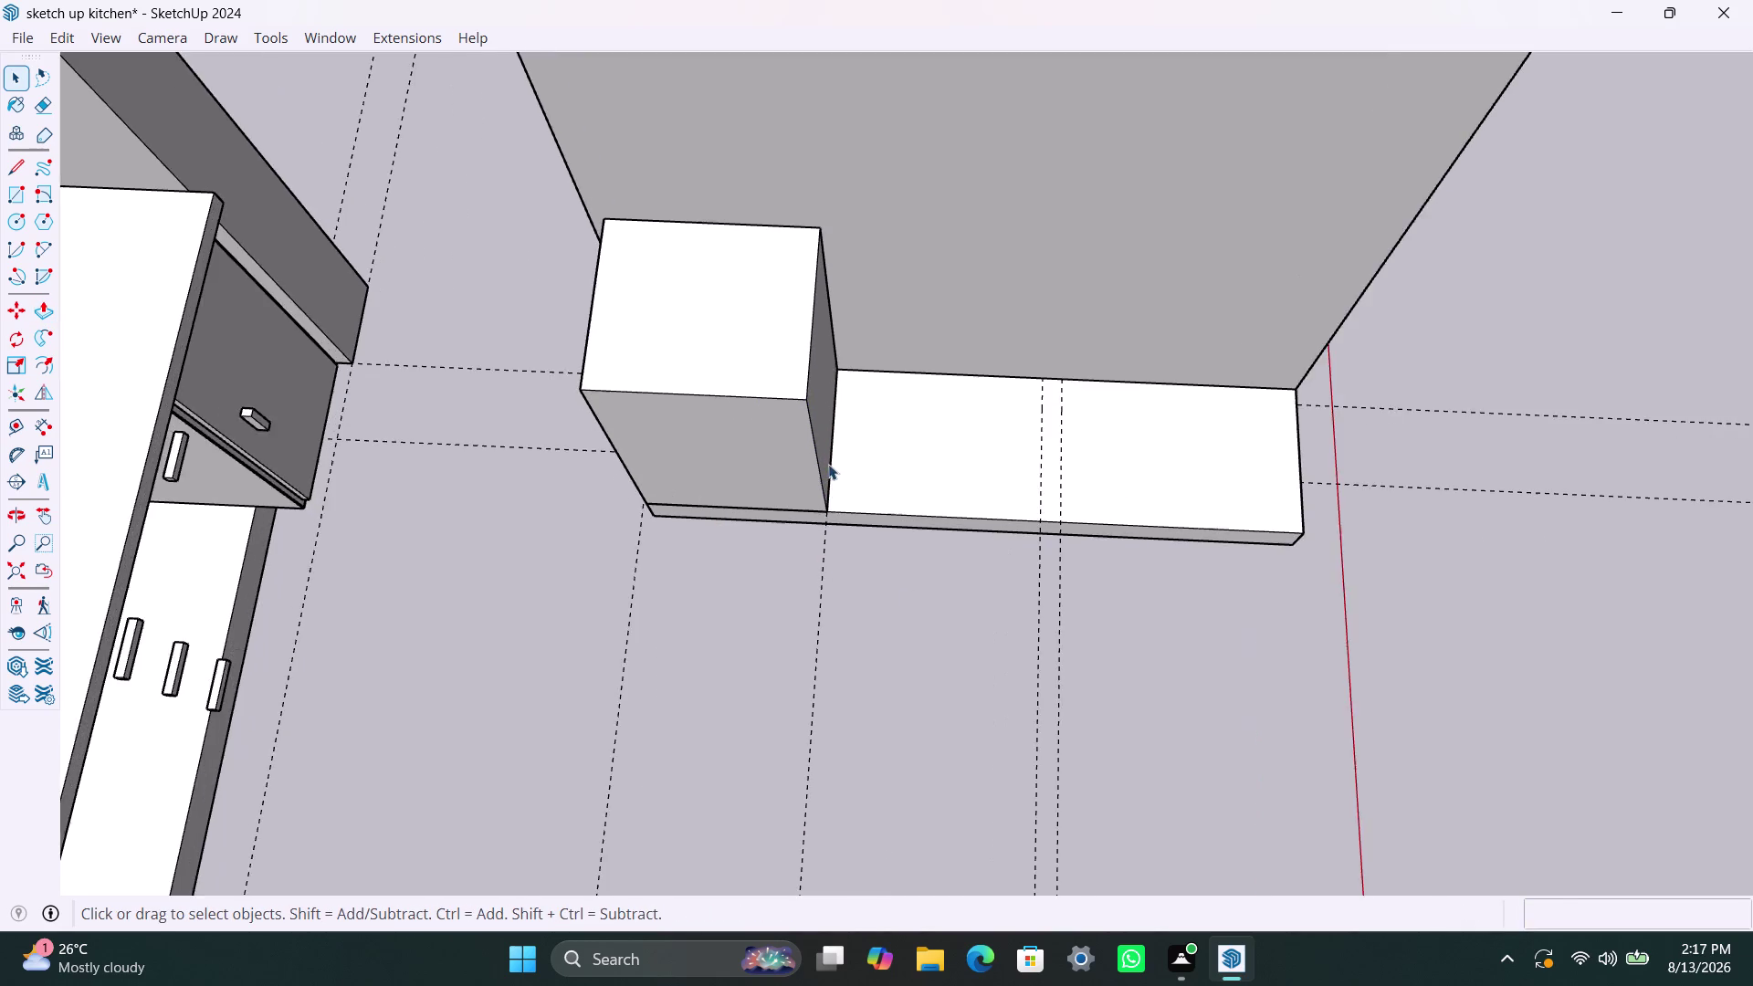
scroll(up, 3)
middle_drag(904, 576, 864, 540)
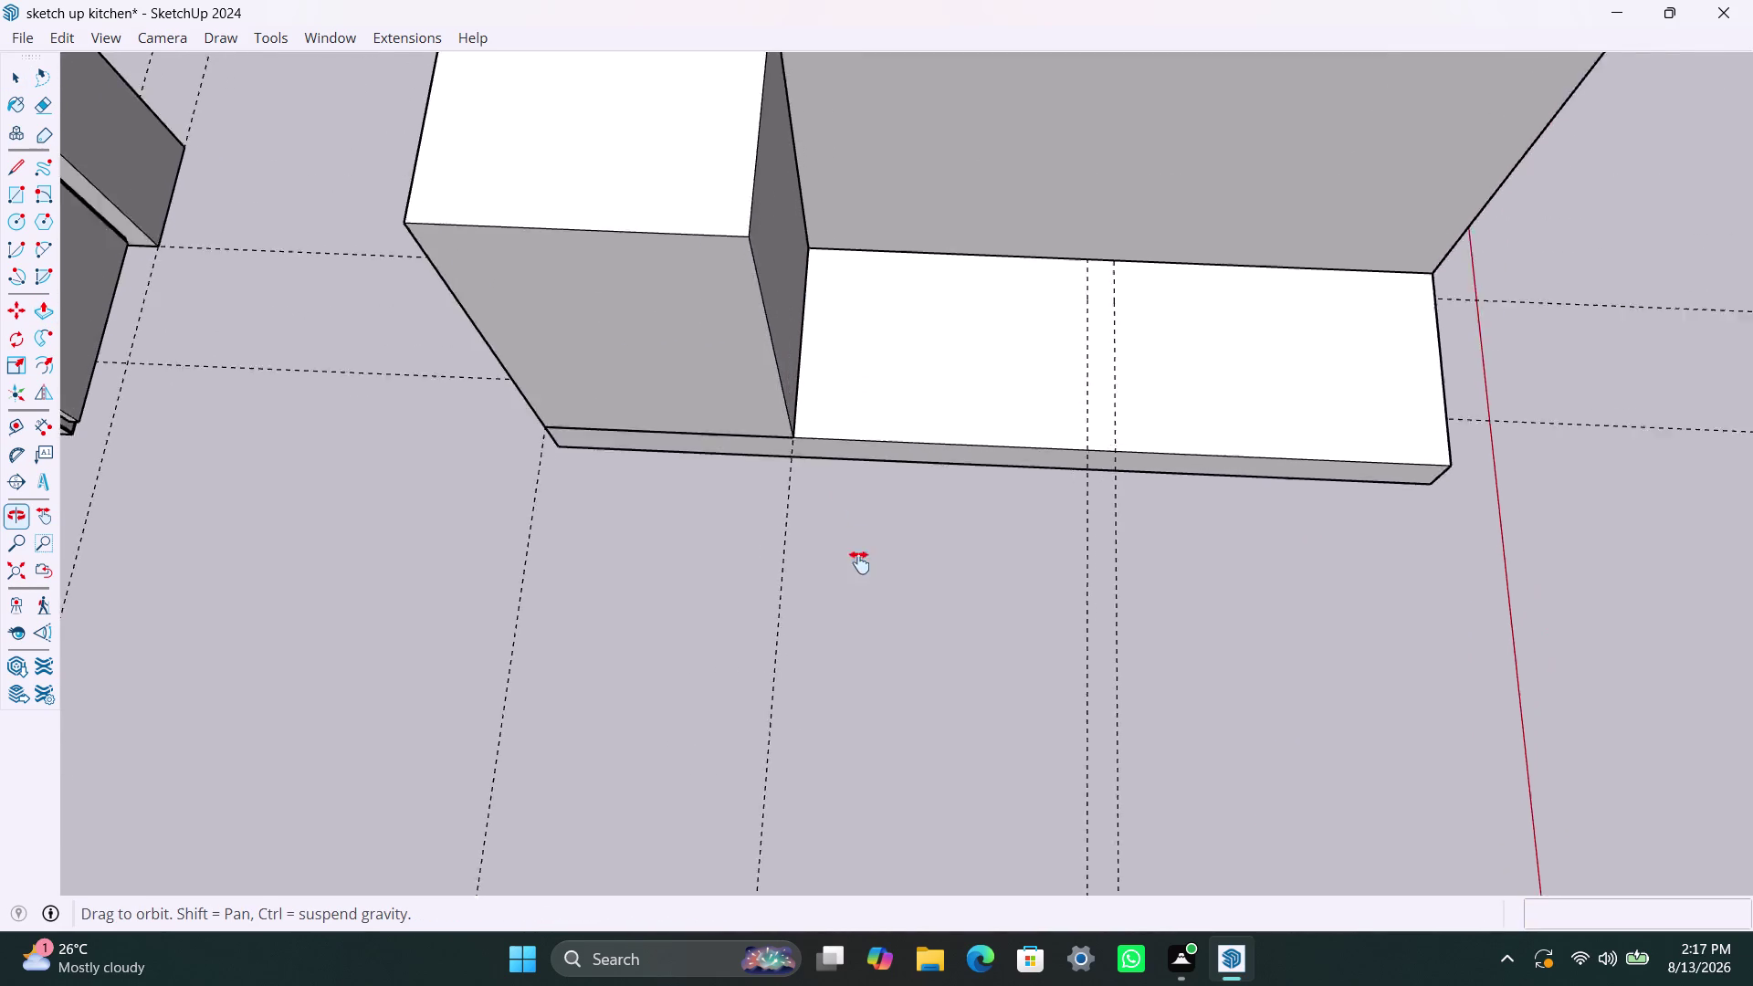
middle_drag(864, 541, 856, 593)
scroll(up, 3)
middle_drag(833, 528, 822, 252)
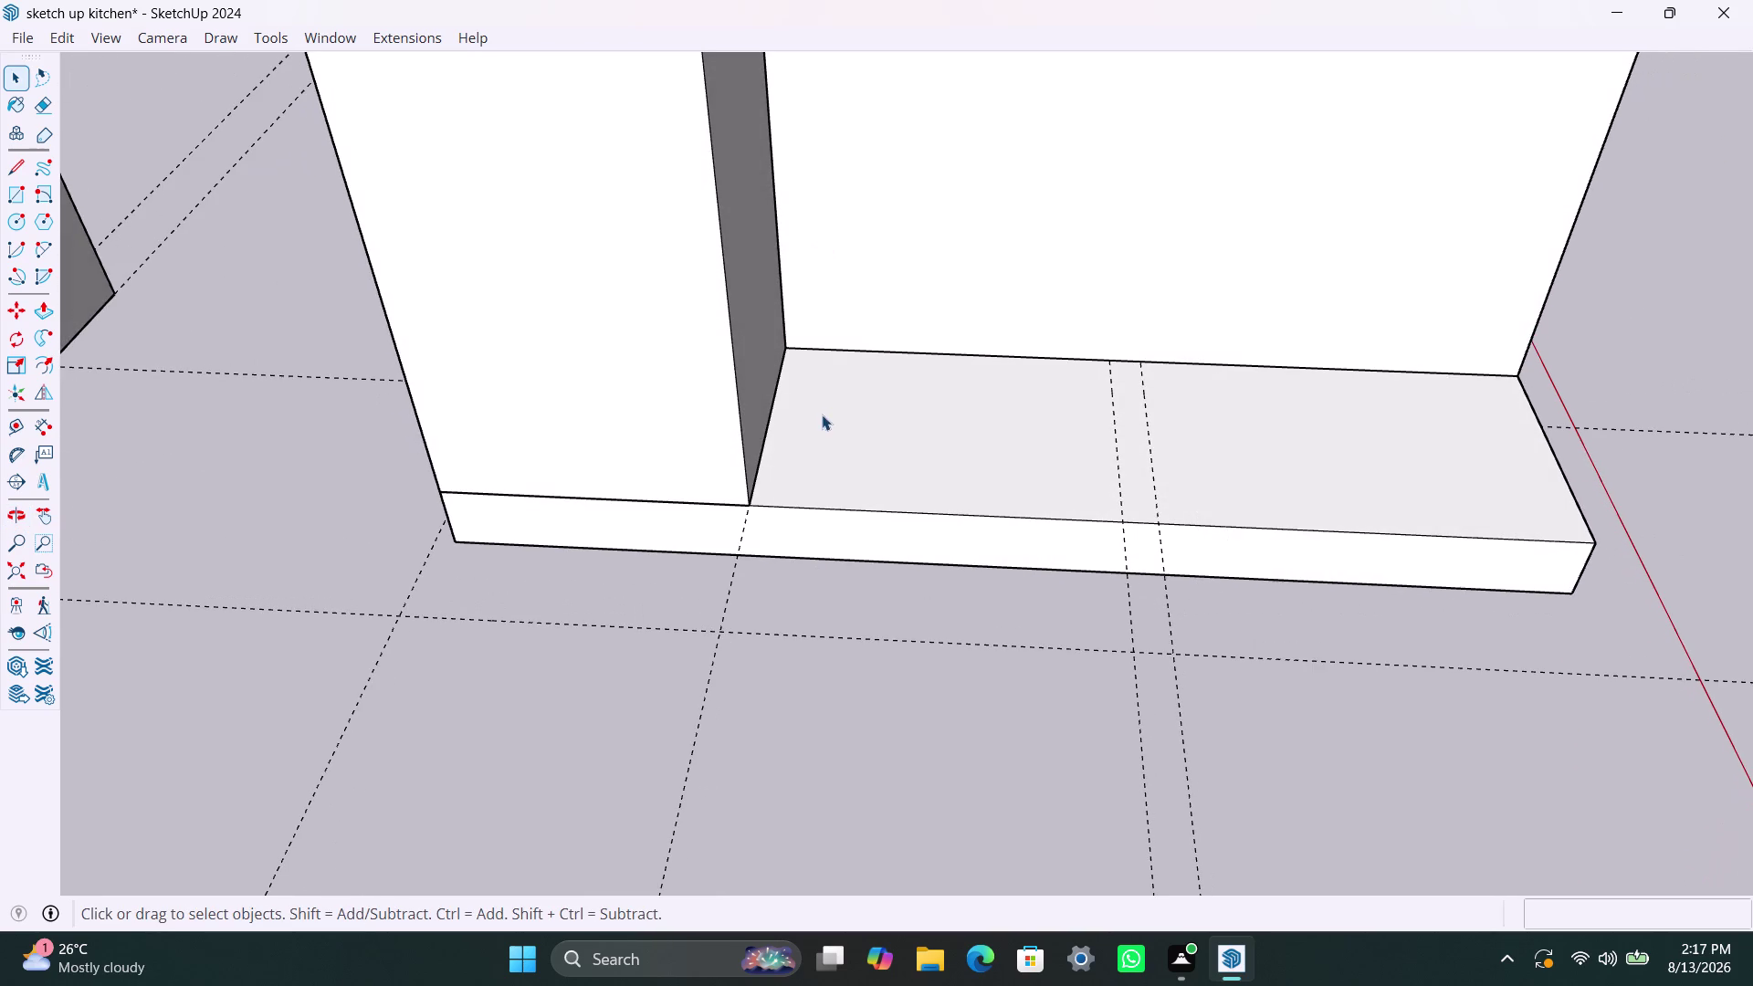
scroll(up, 3)
scroll(down, 3)
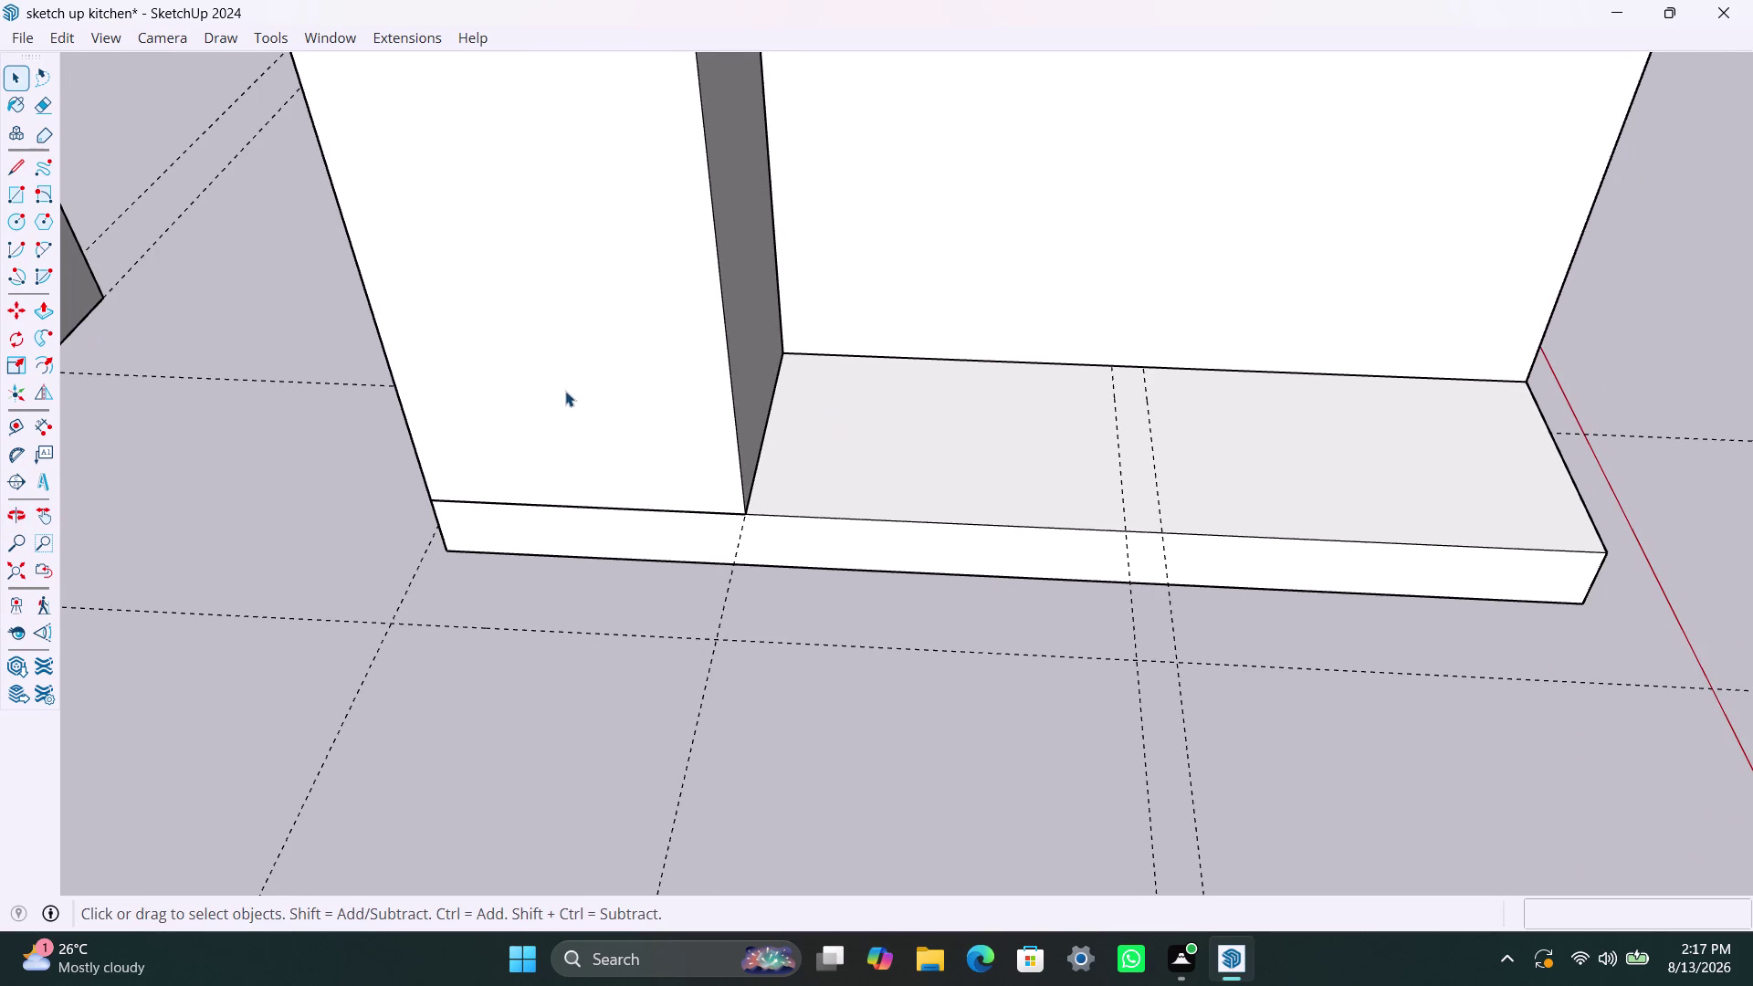
scroll(down, 3)
scroll(down, 3)
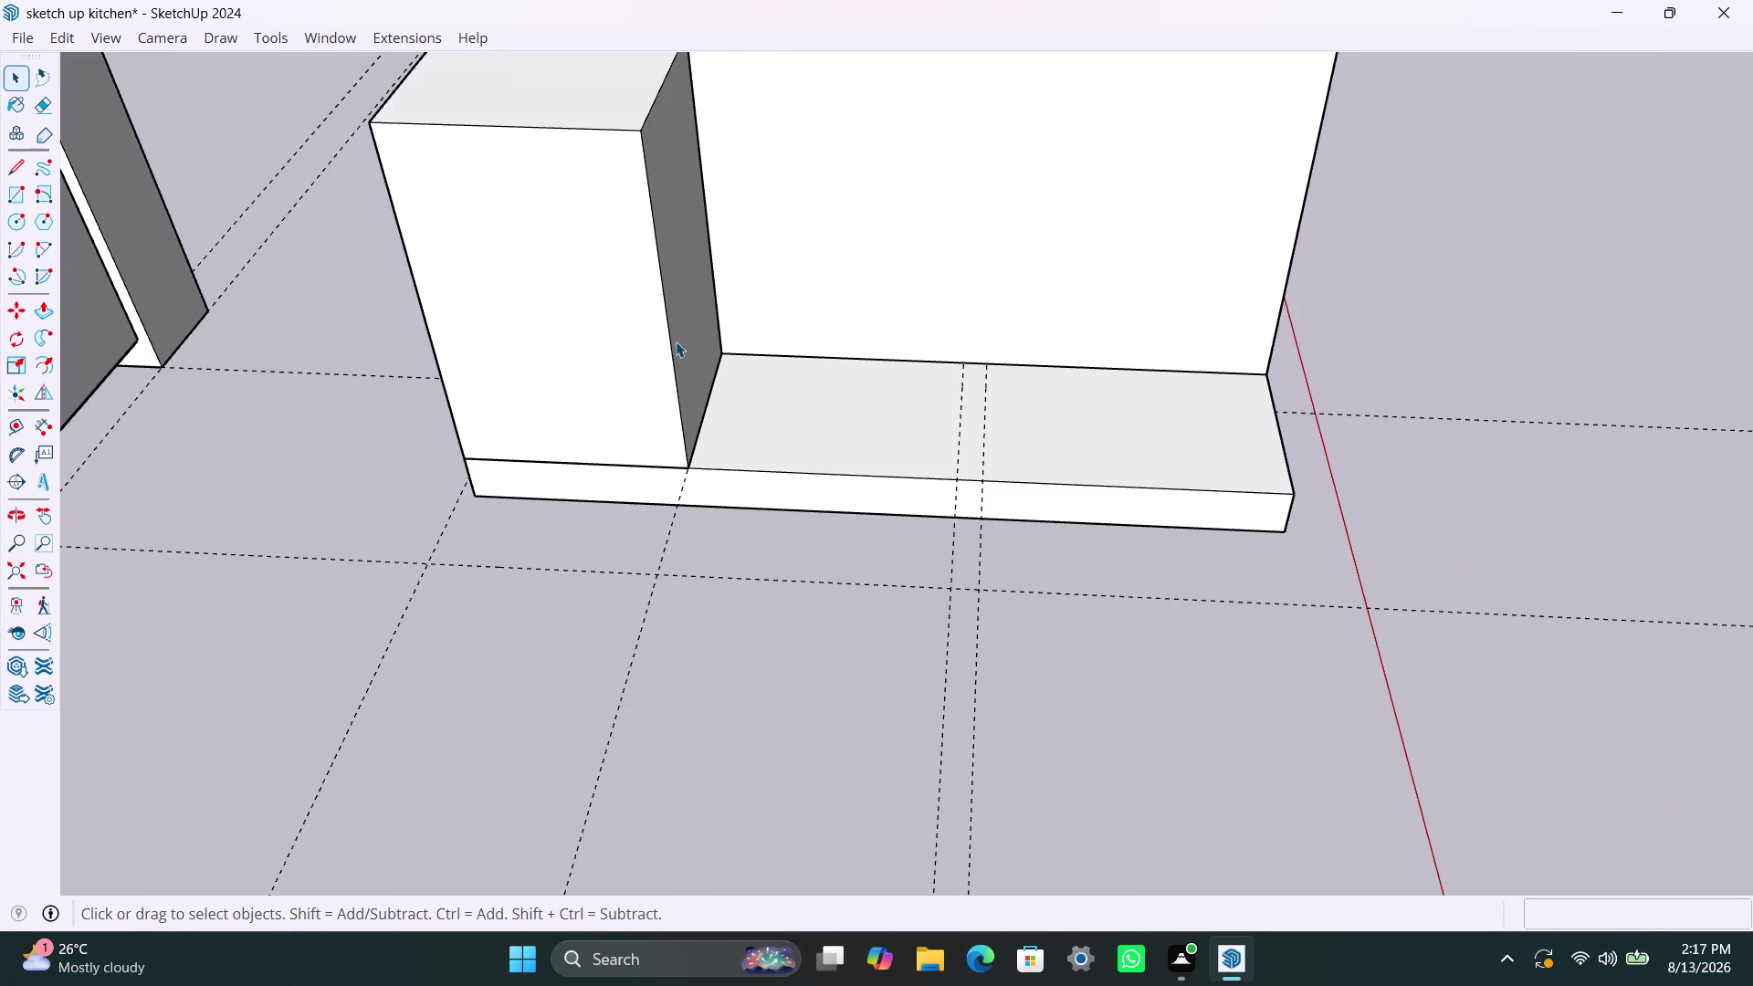
scroll(down, 3)
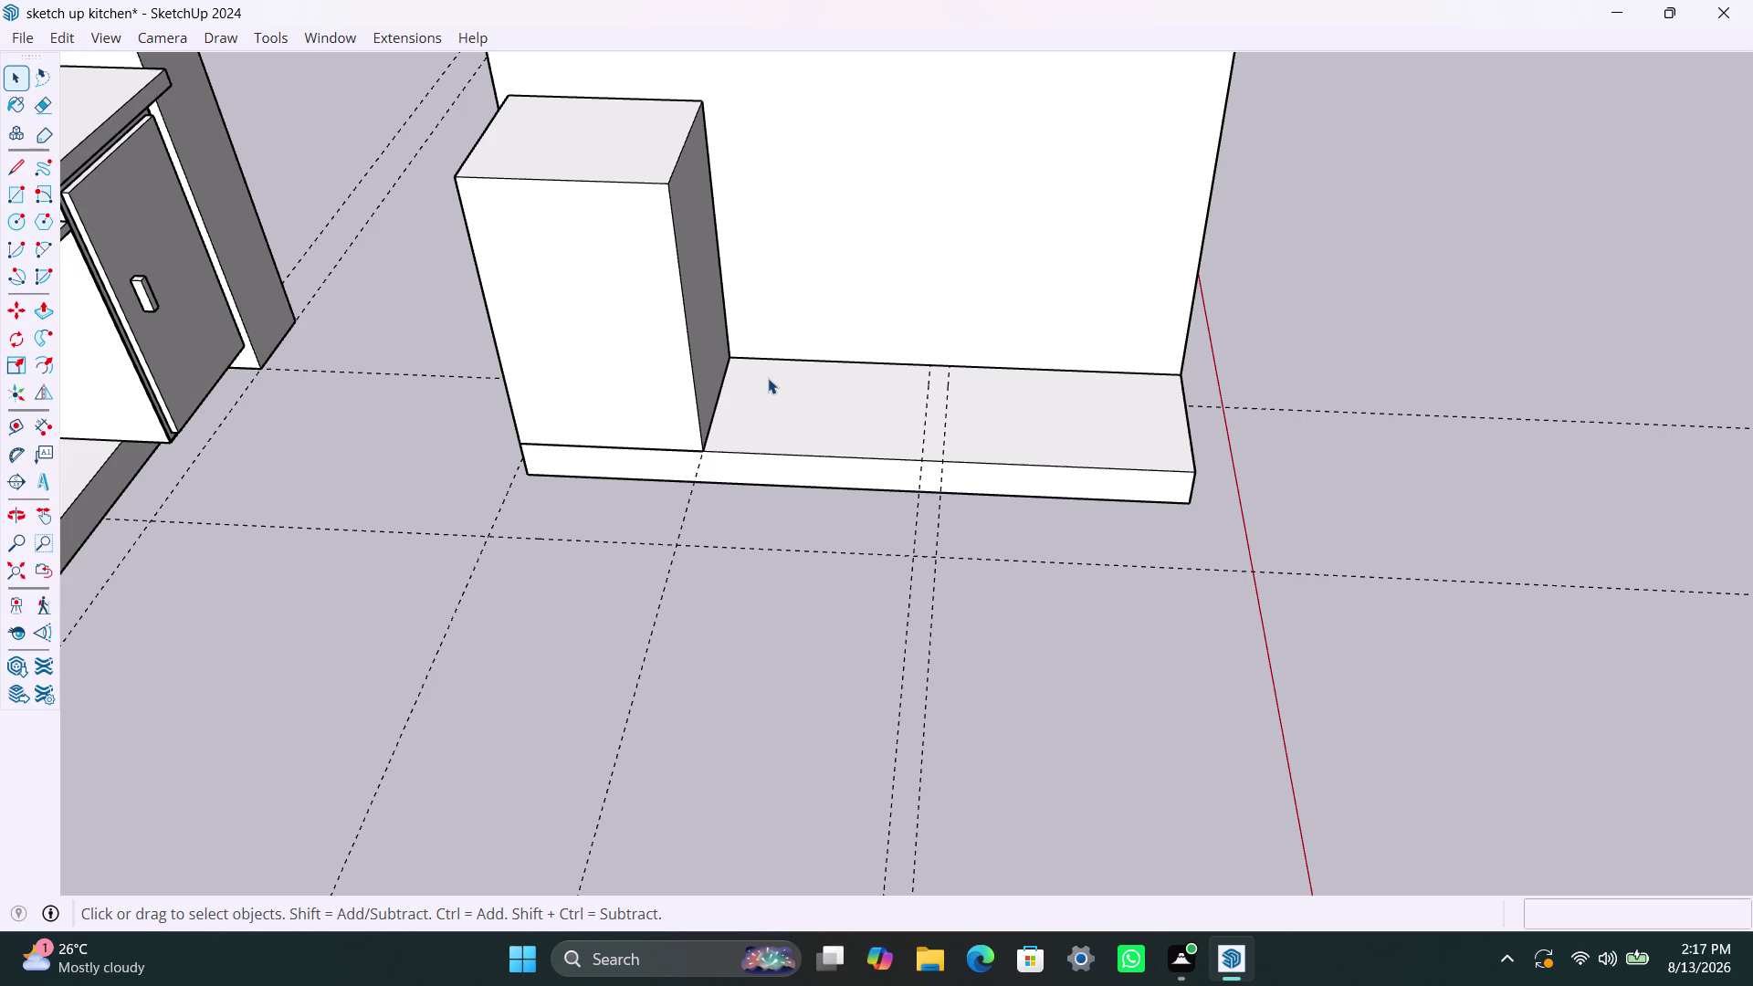
scroll(down, 3)
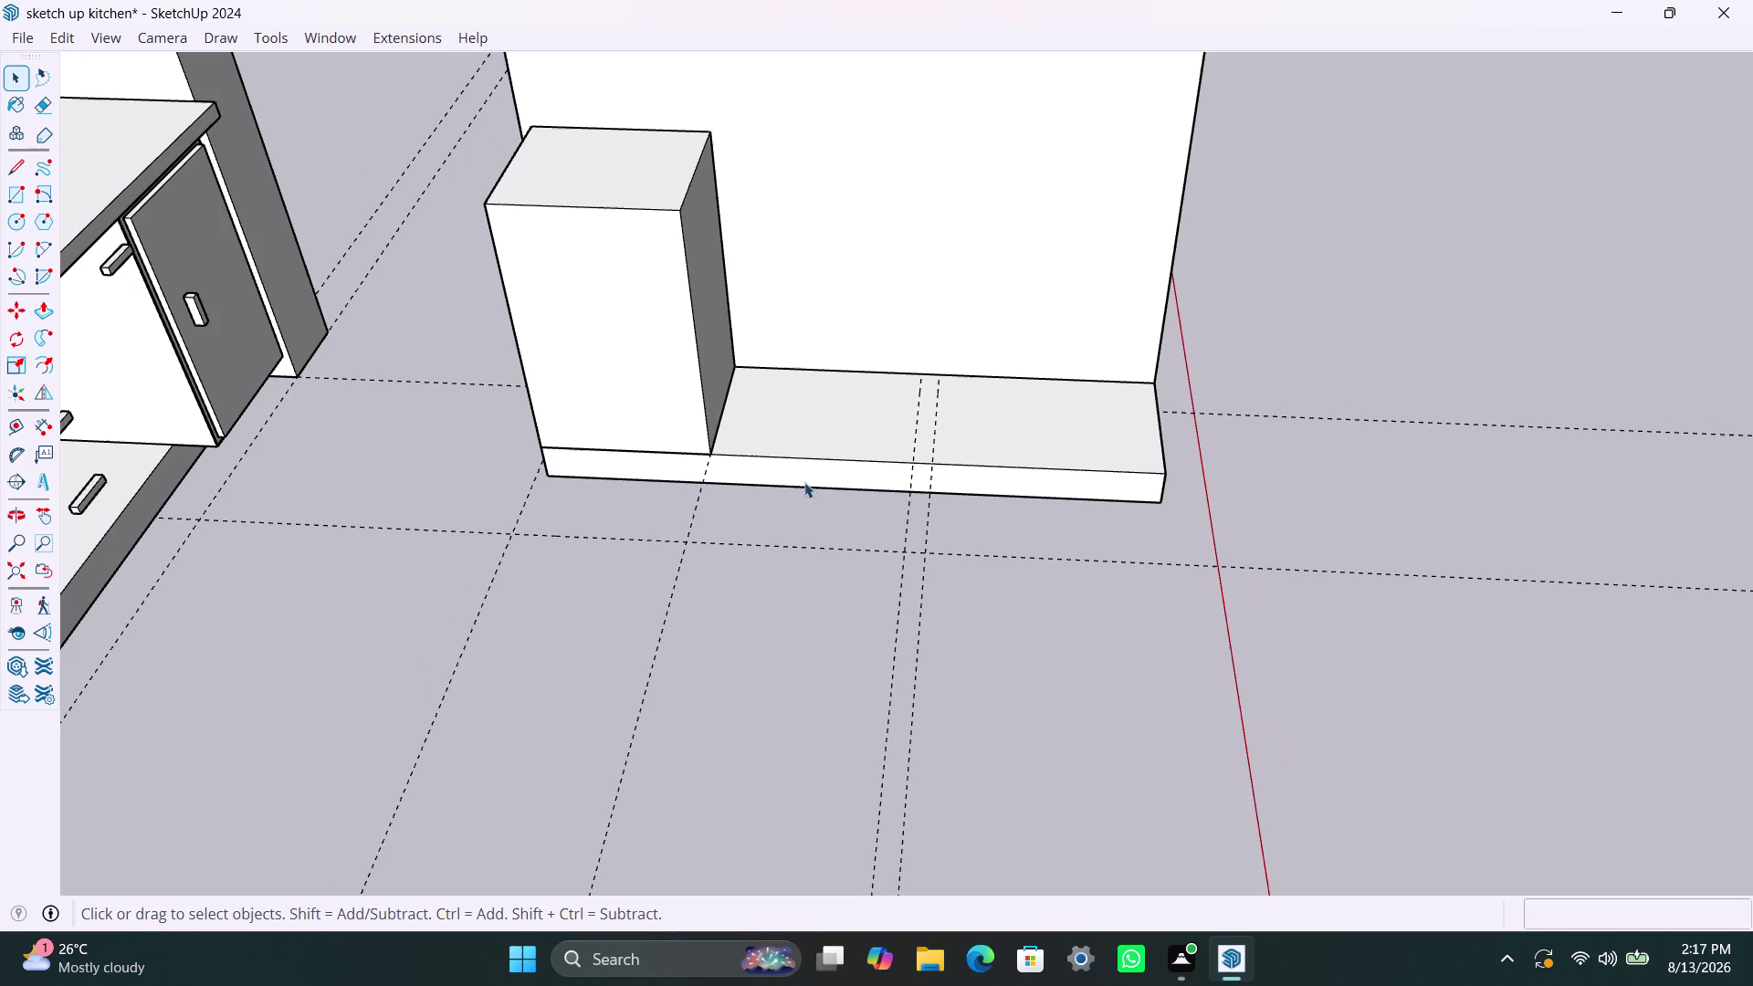
triple_click(611, 306)
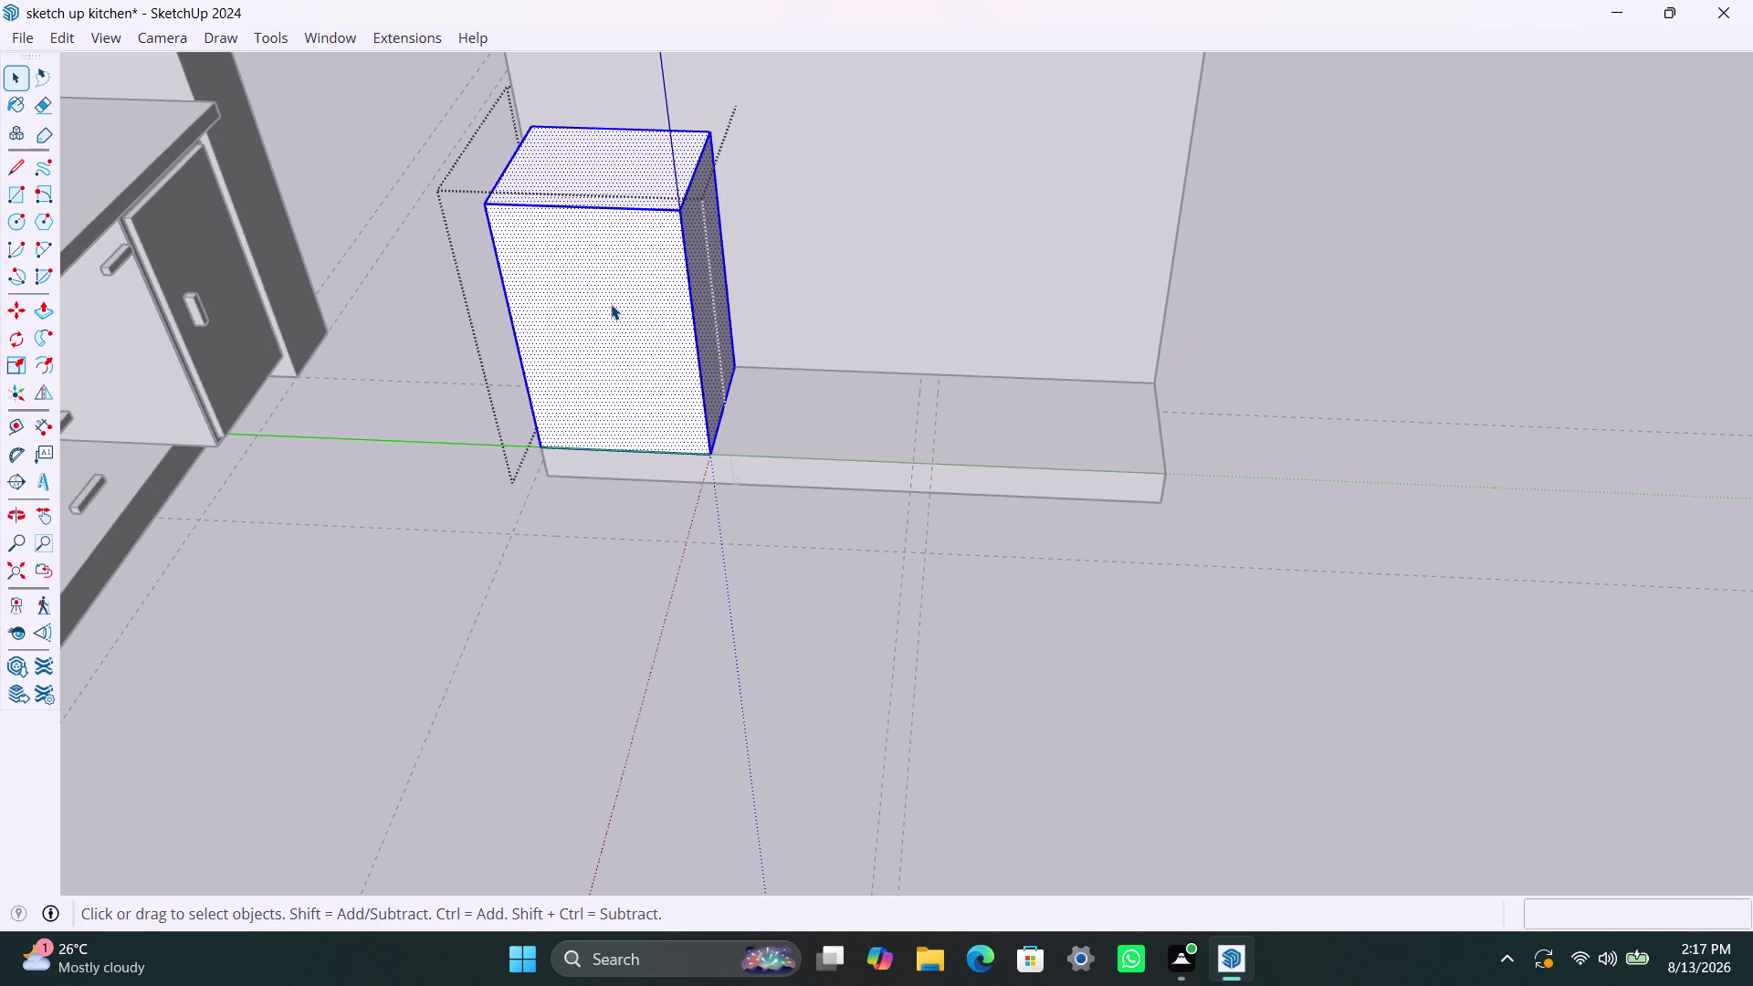
Offset the box's front face by 2.5 mm and then by 18 mm to form a thin border.
click(611, 304)
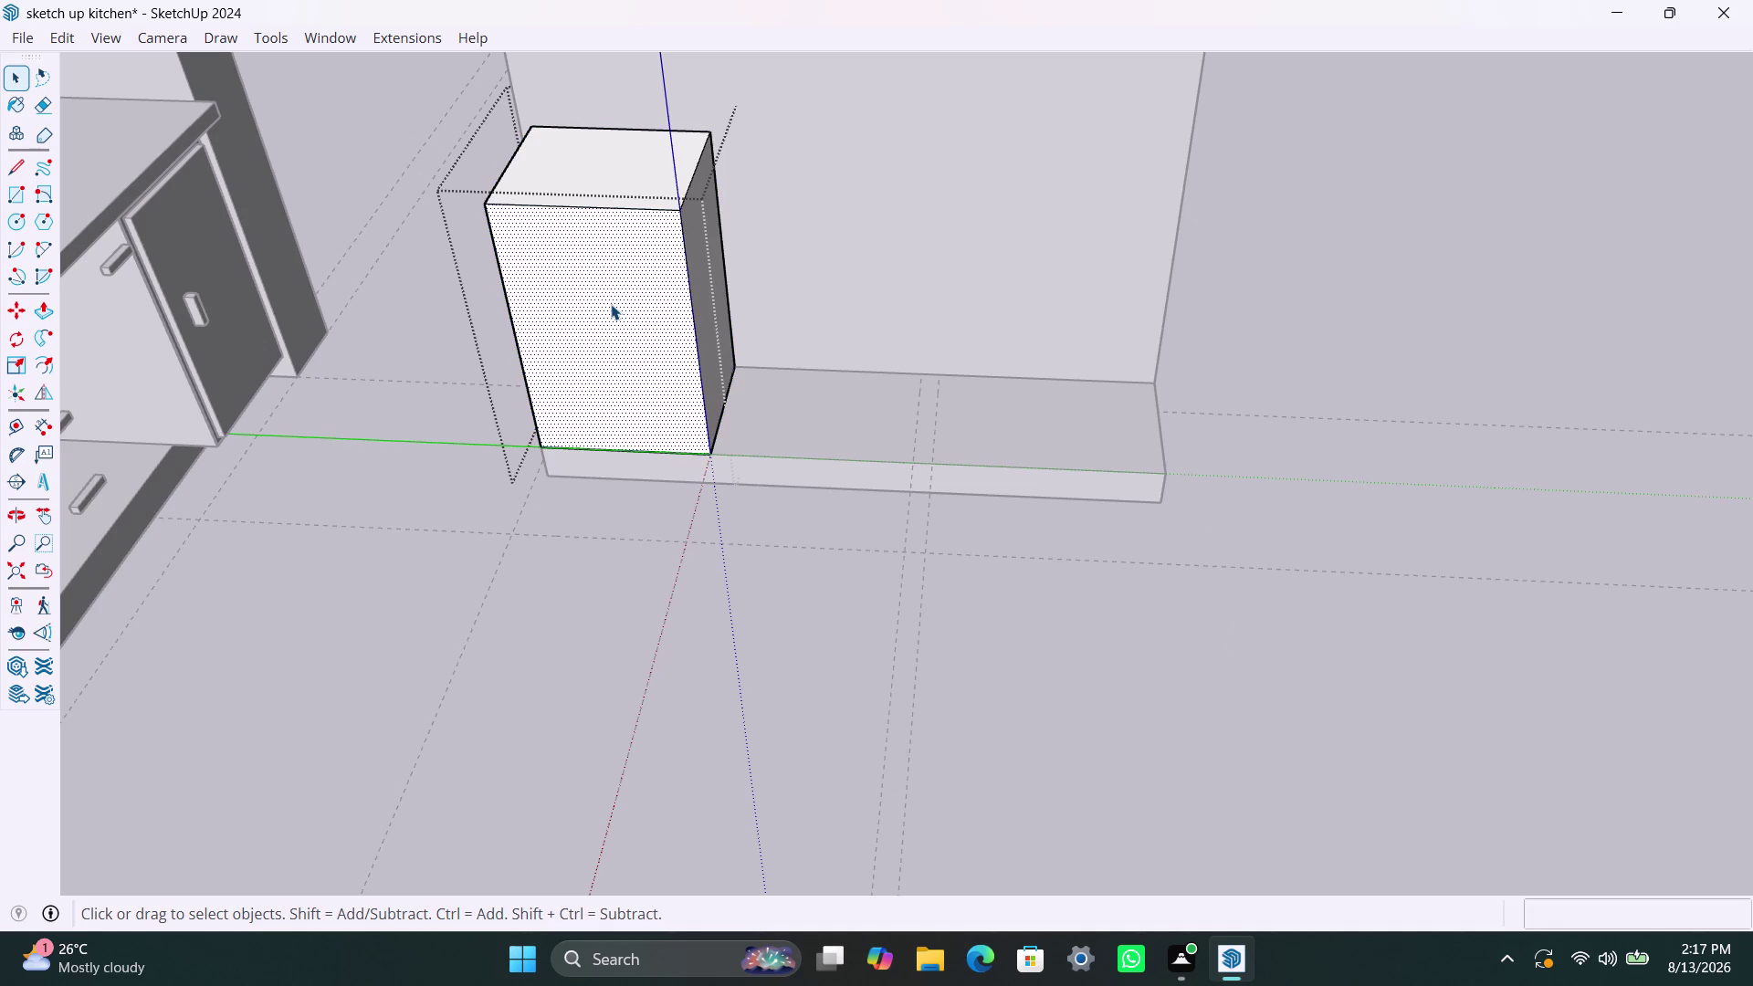
key(f)
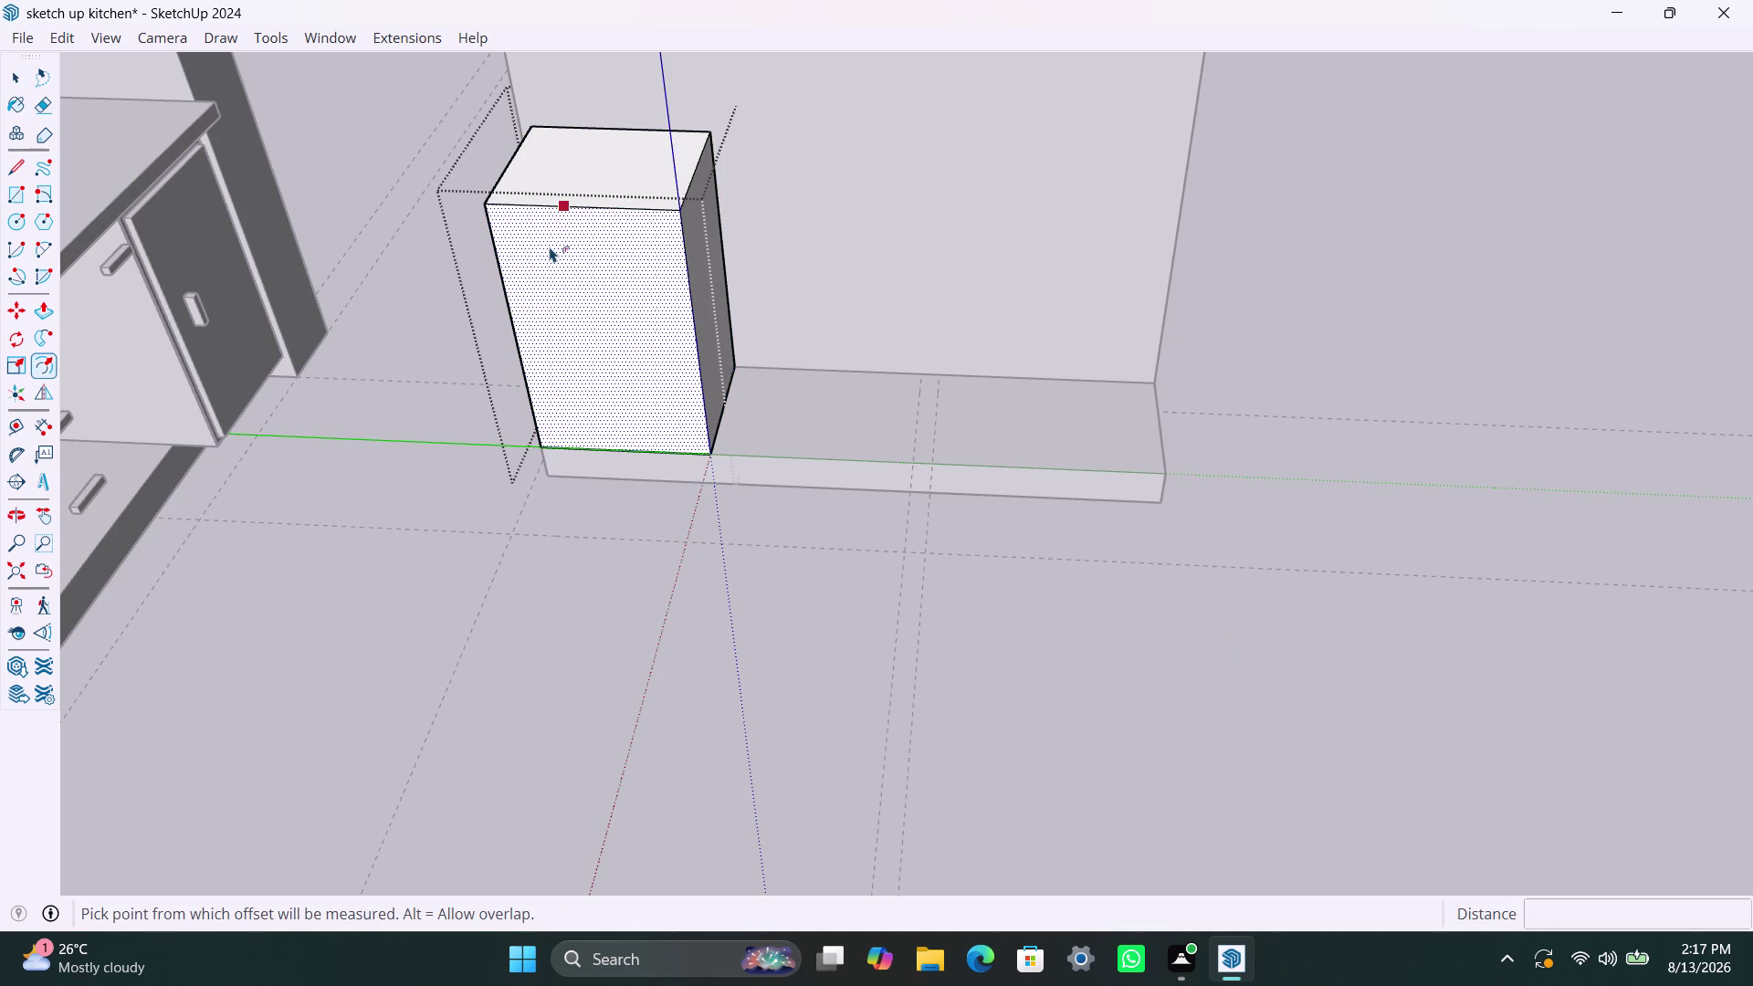
click(550, 247)
text(2)
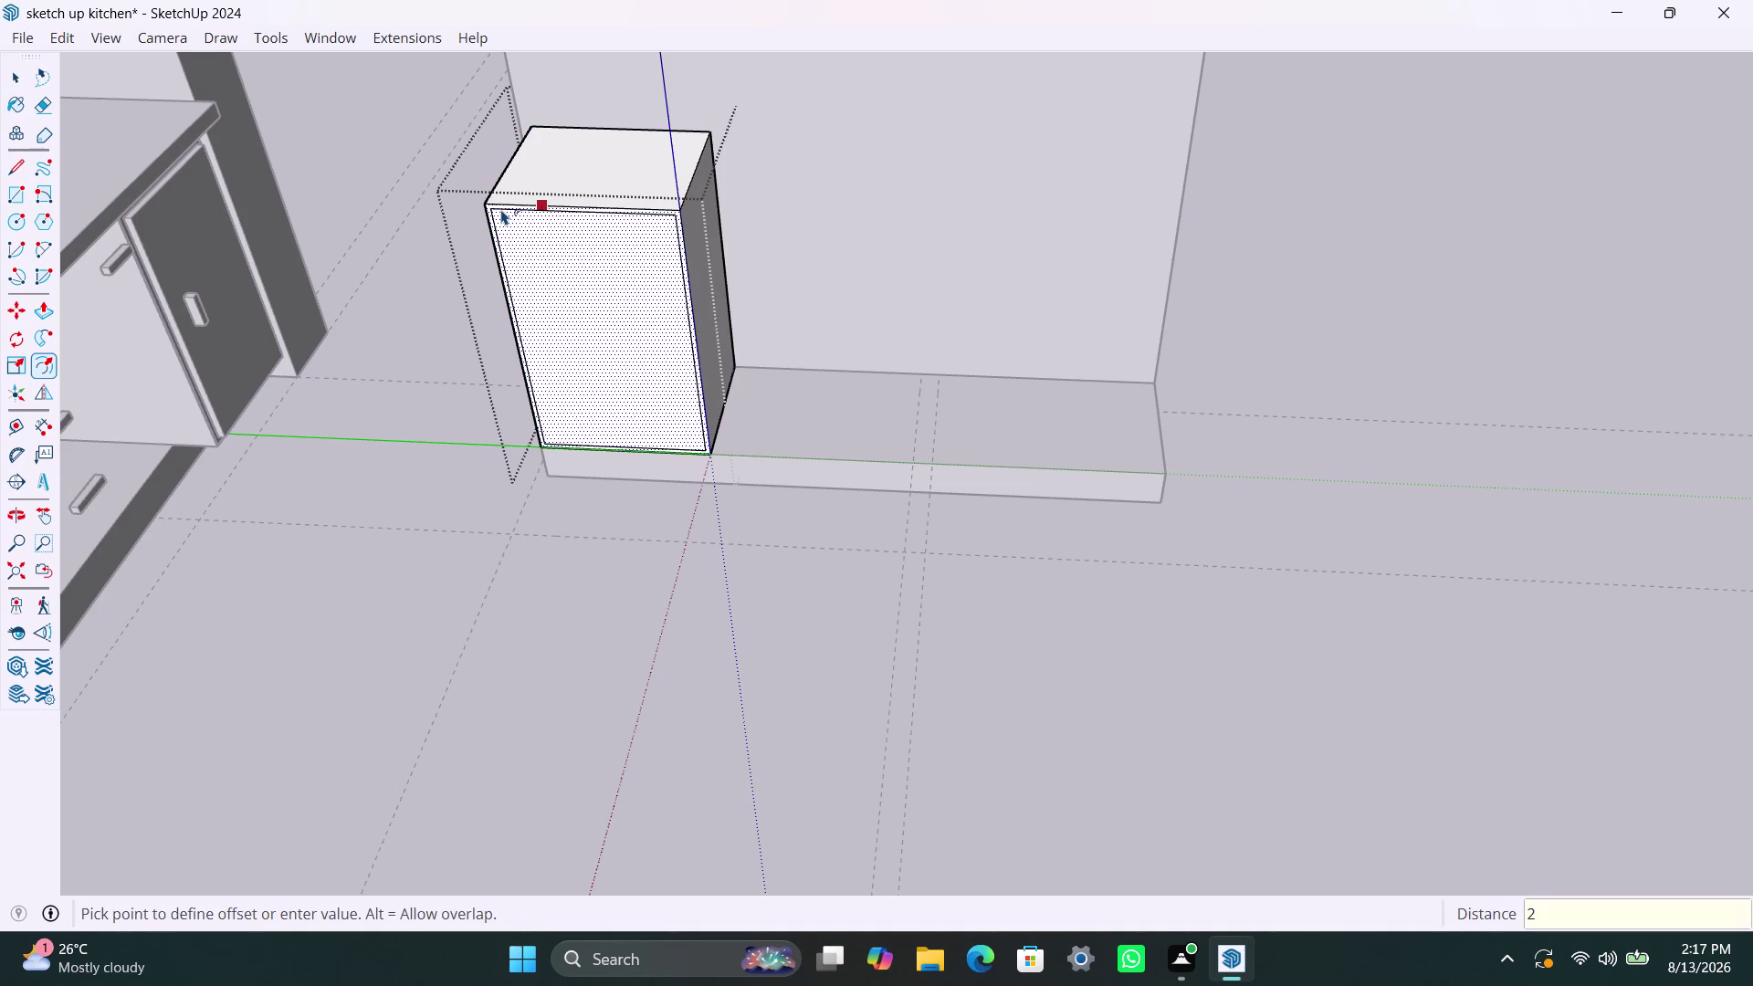
text(.5mm)
key(Return)
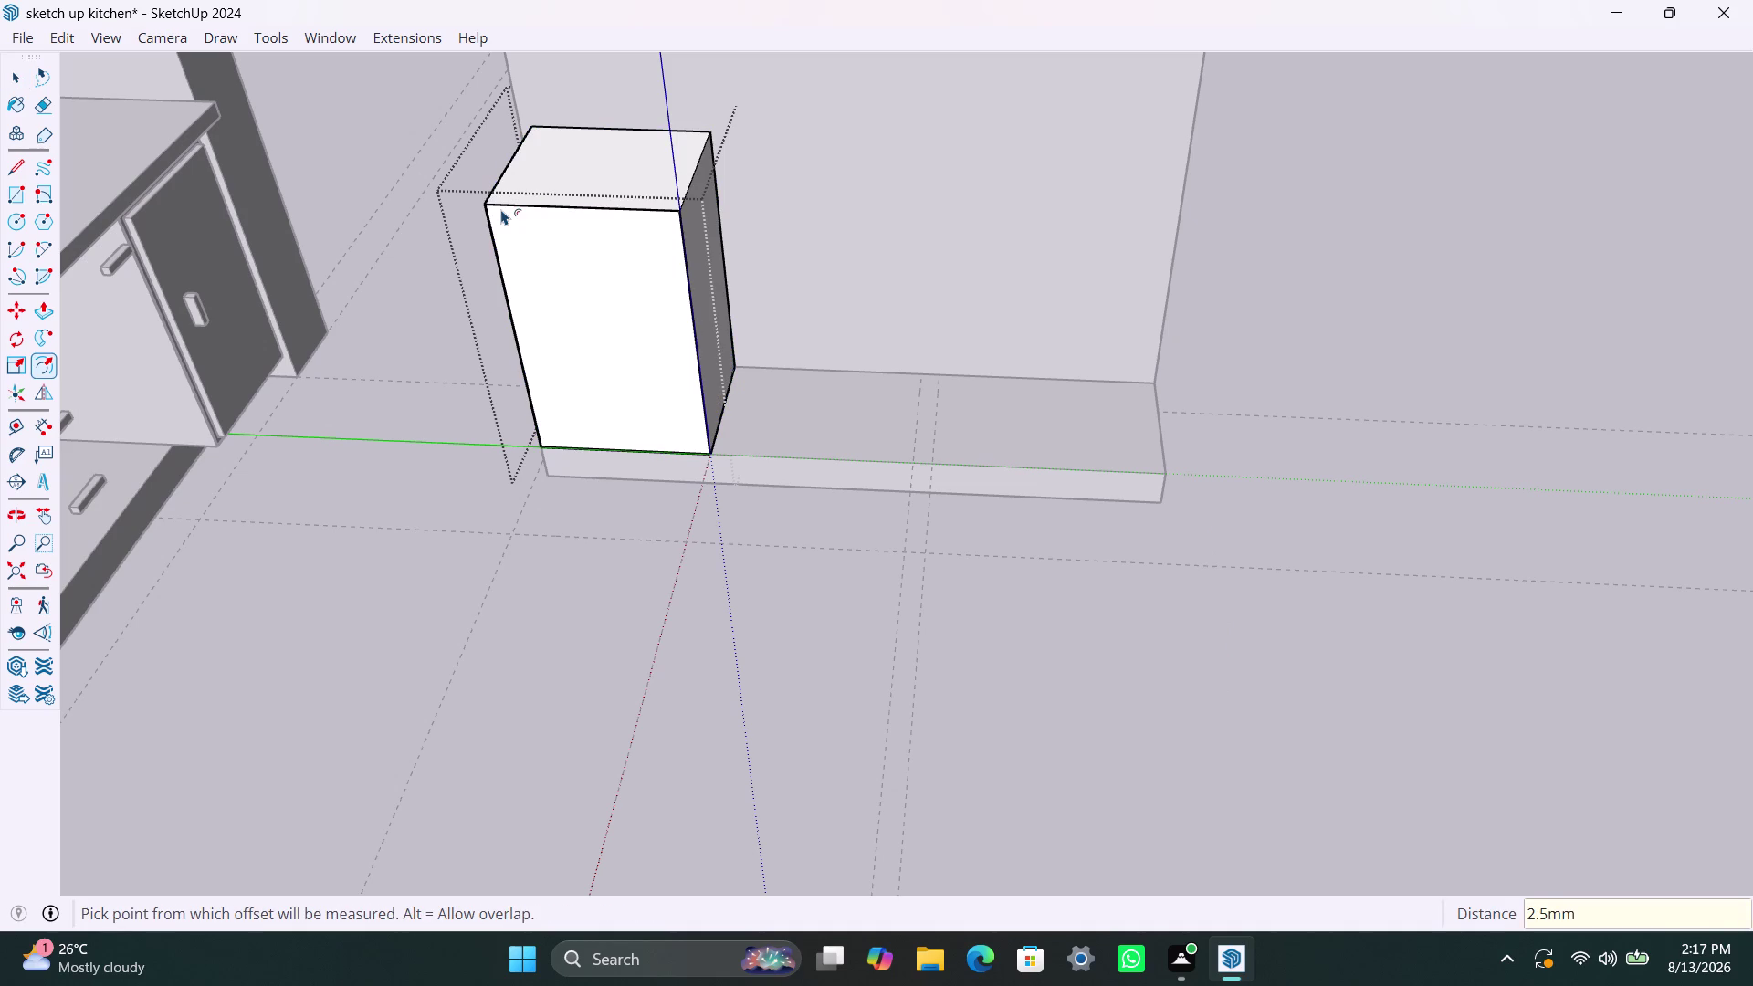
click(522, 221)
text(18)
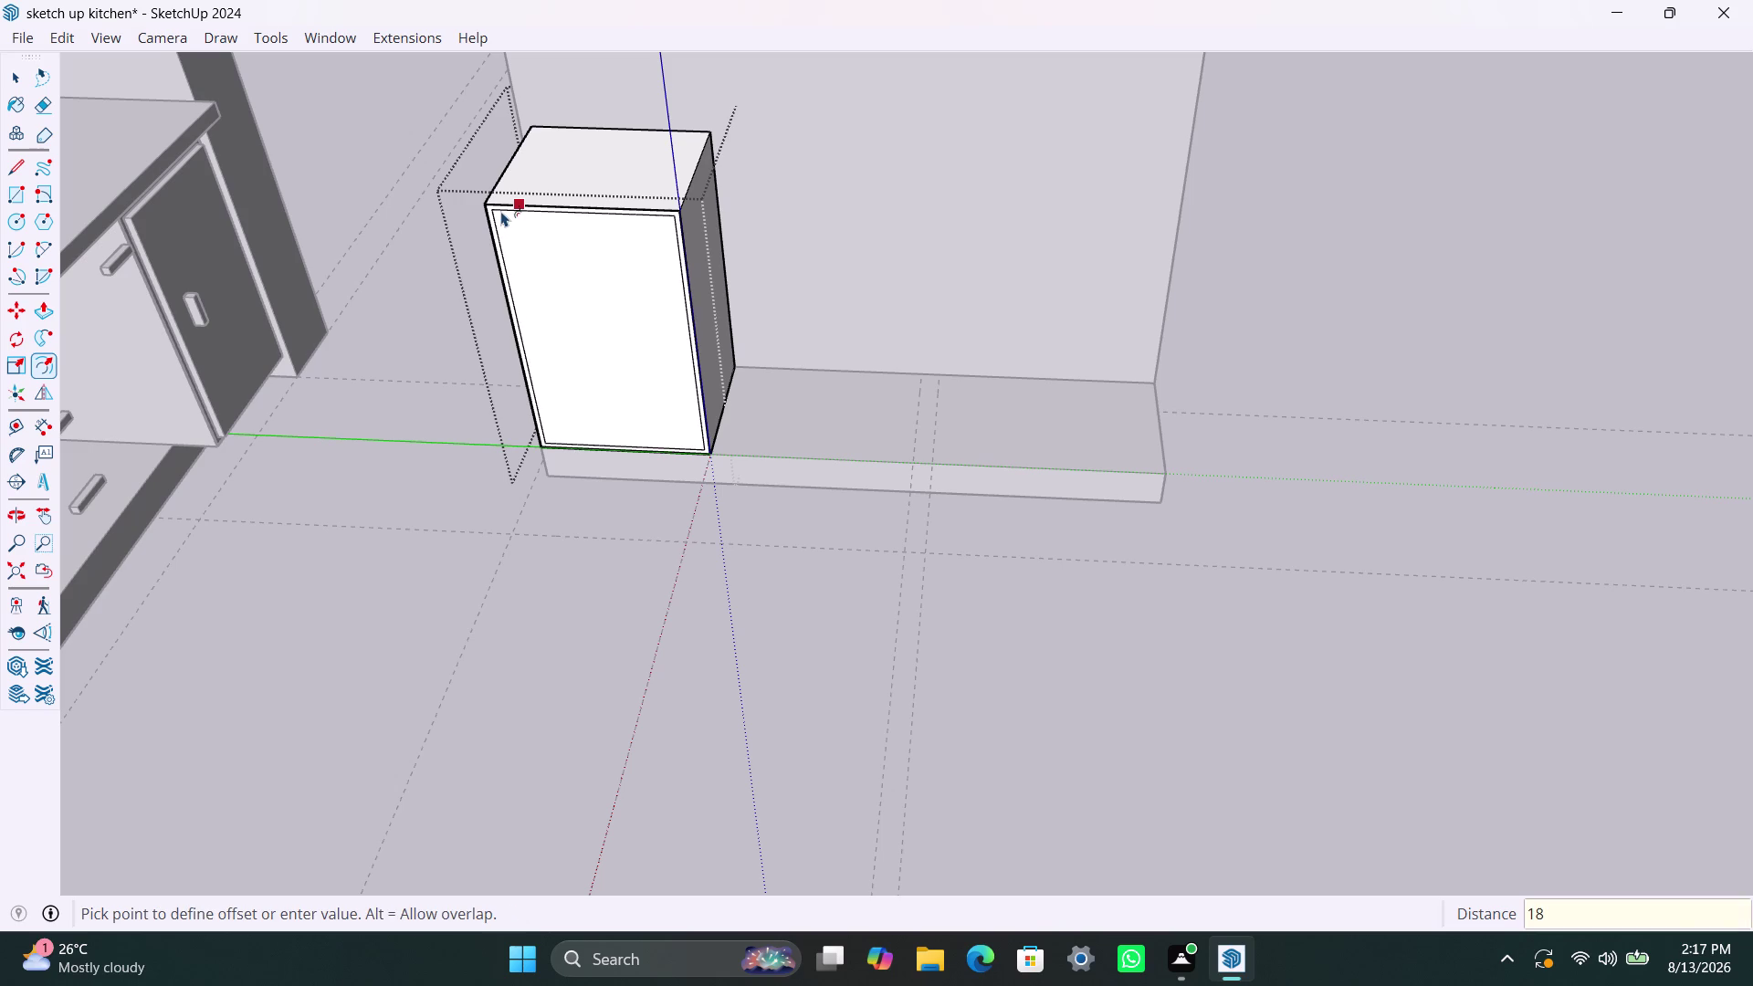
text(mm)
key(Return)
key(space)
Push the inner front panel 560 mm into the box and orbit to view the recess.
click(543, 254)
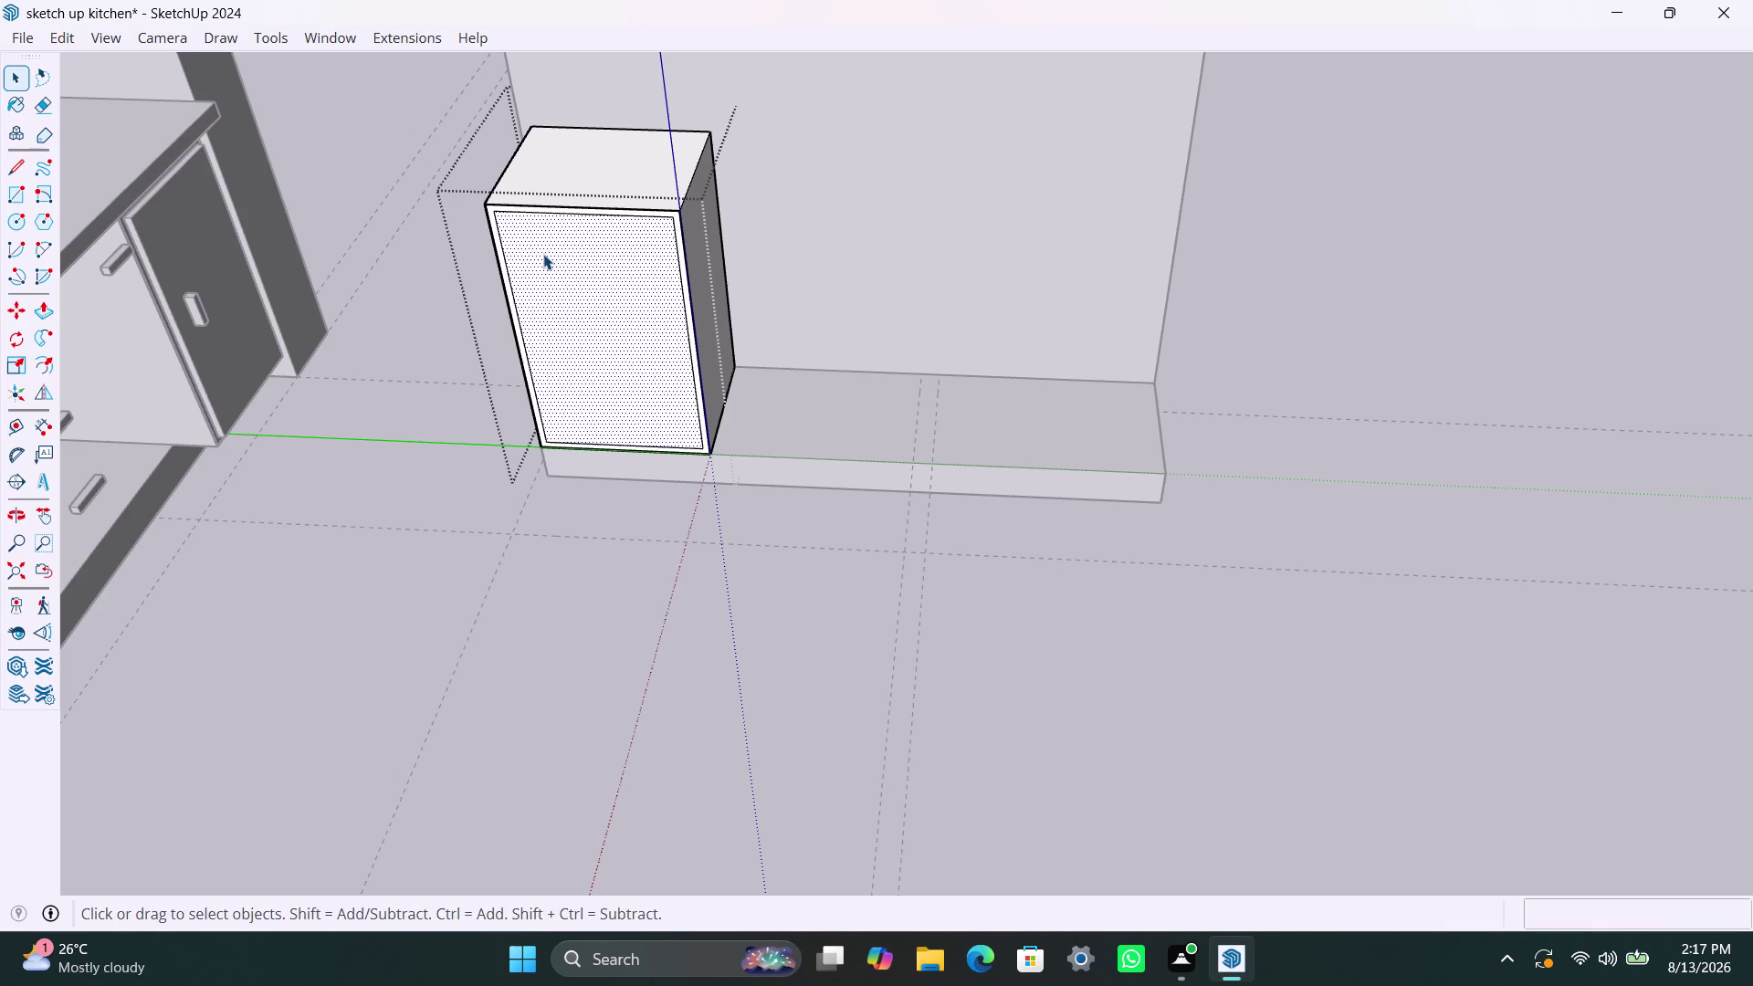
key(p)
click(543, 254)
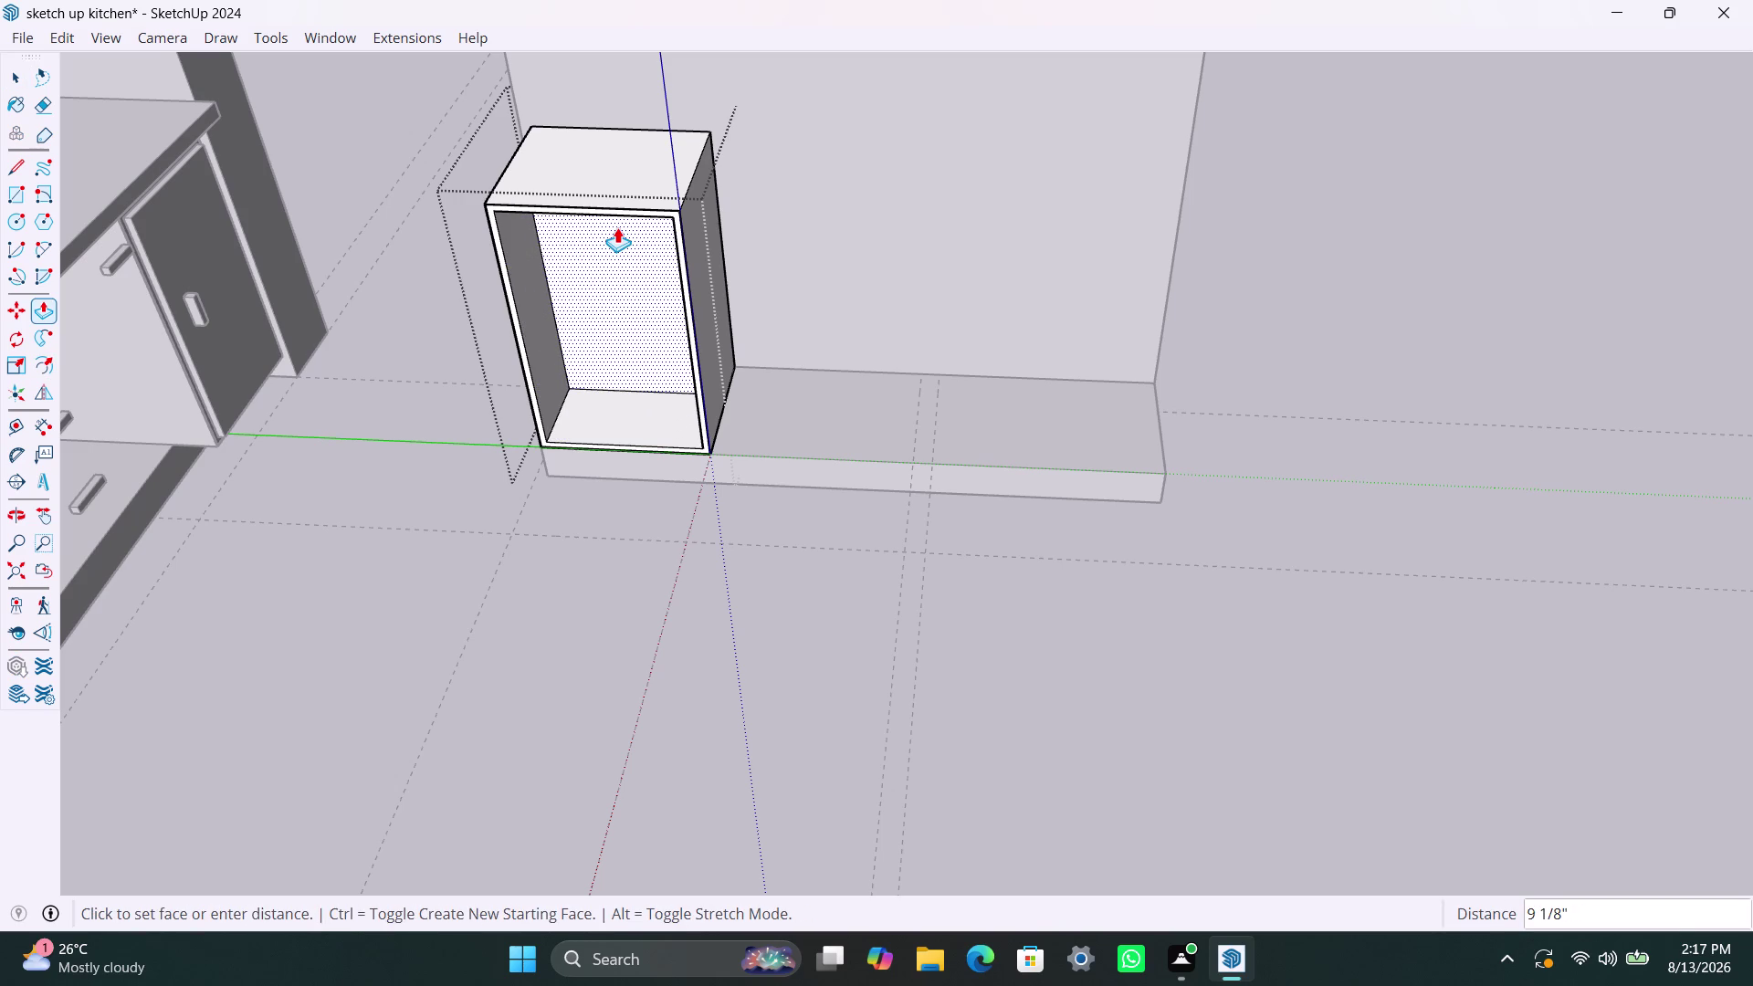
text(560mm)
key(Return)
key(space)
scroll(down, 3)
middle_drag(565, 359, 698, 337)
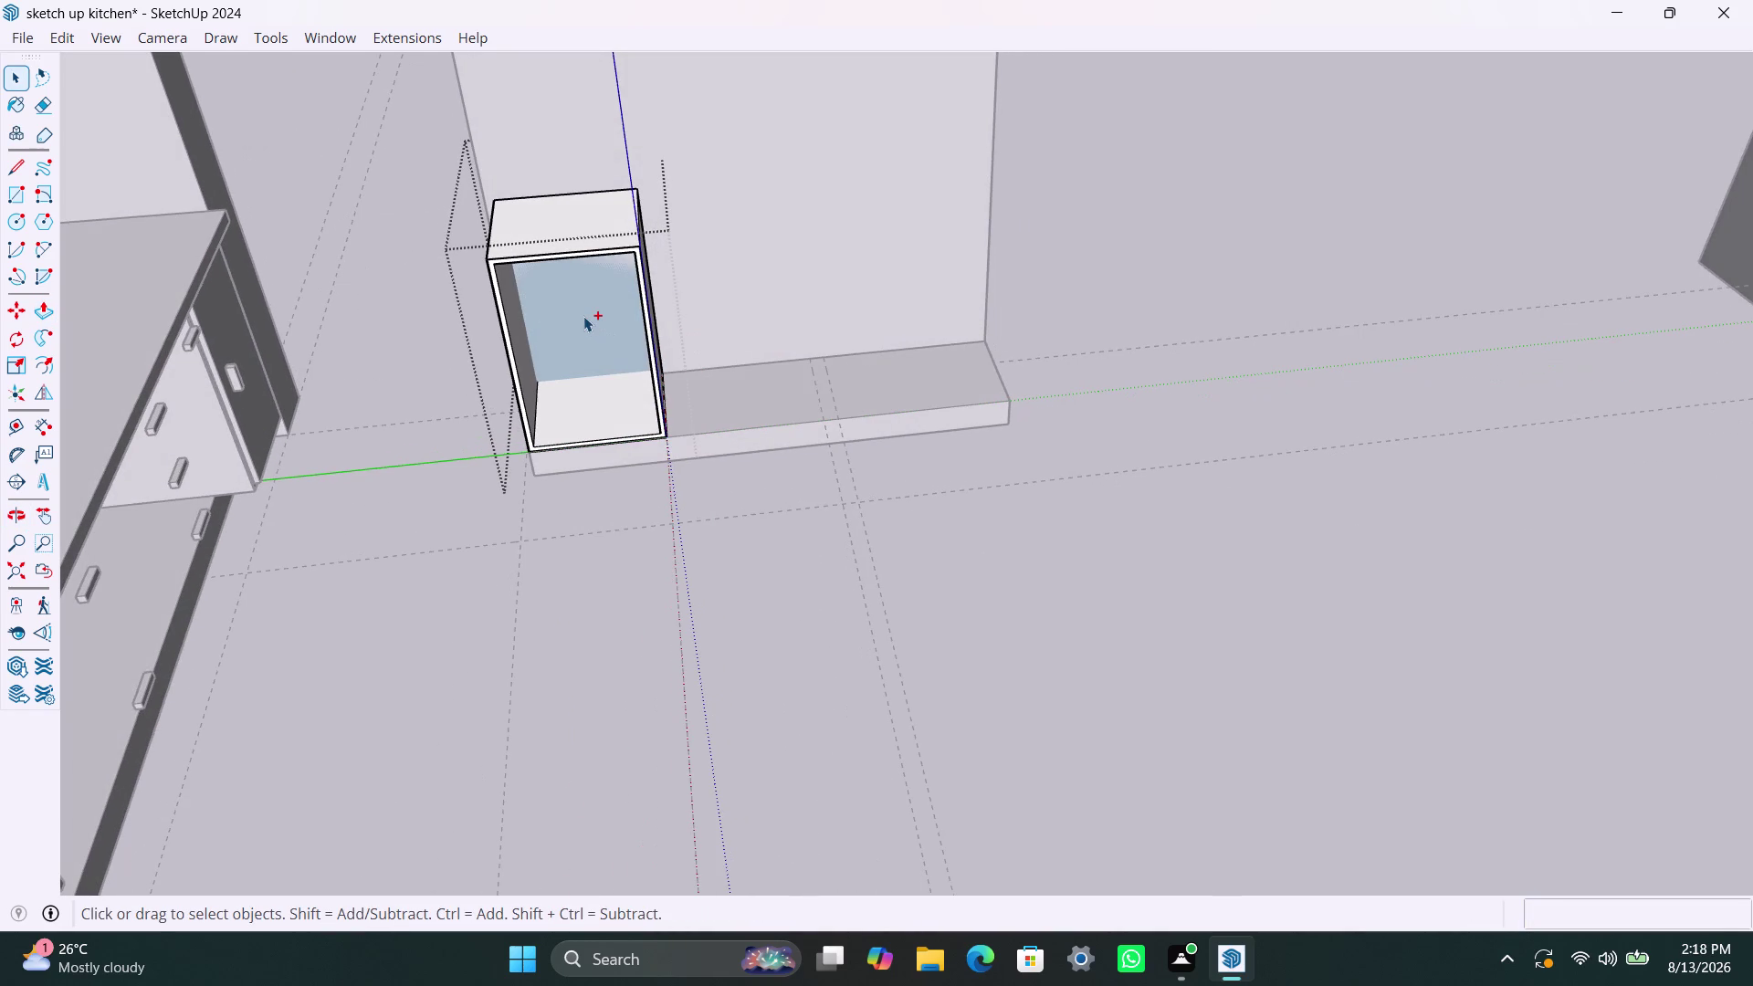
Undo the 560 mm recess and push the inner front panel back 540 mm instead.
key(ctrl+z)
click(582, 315)
key(p)
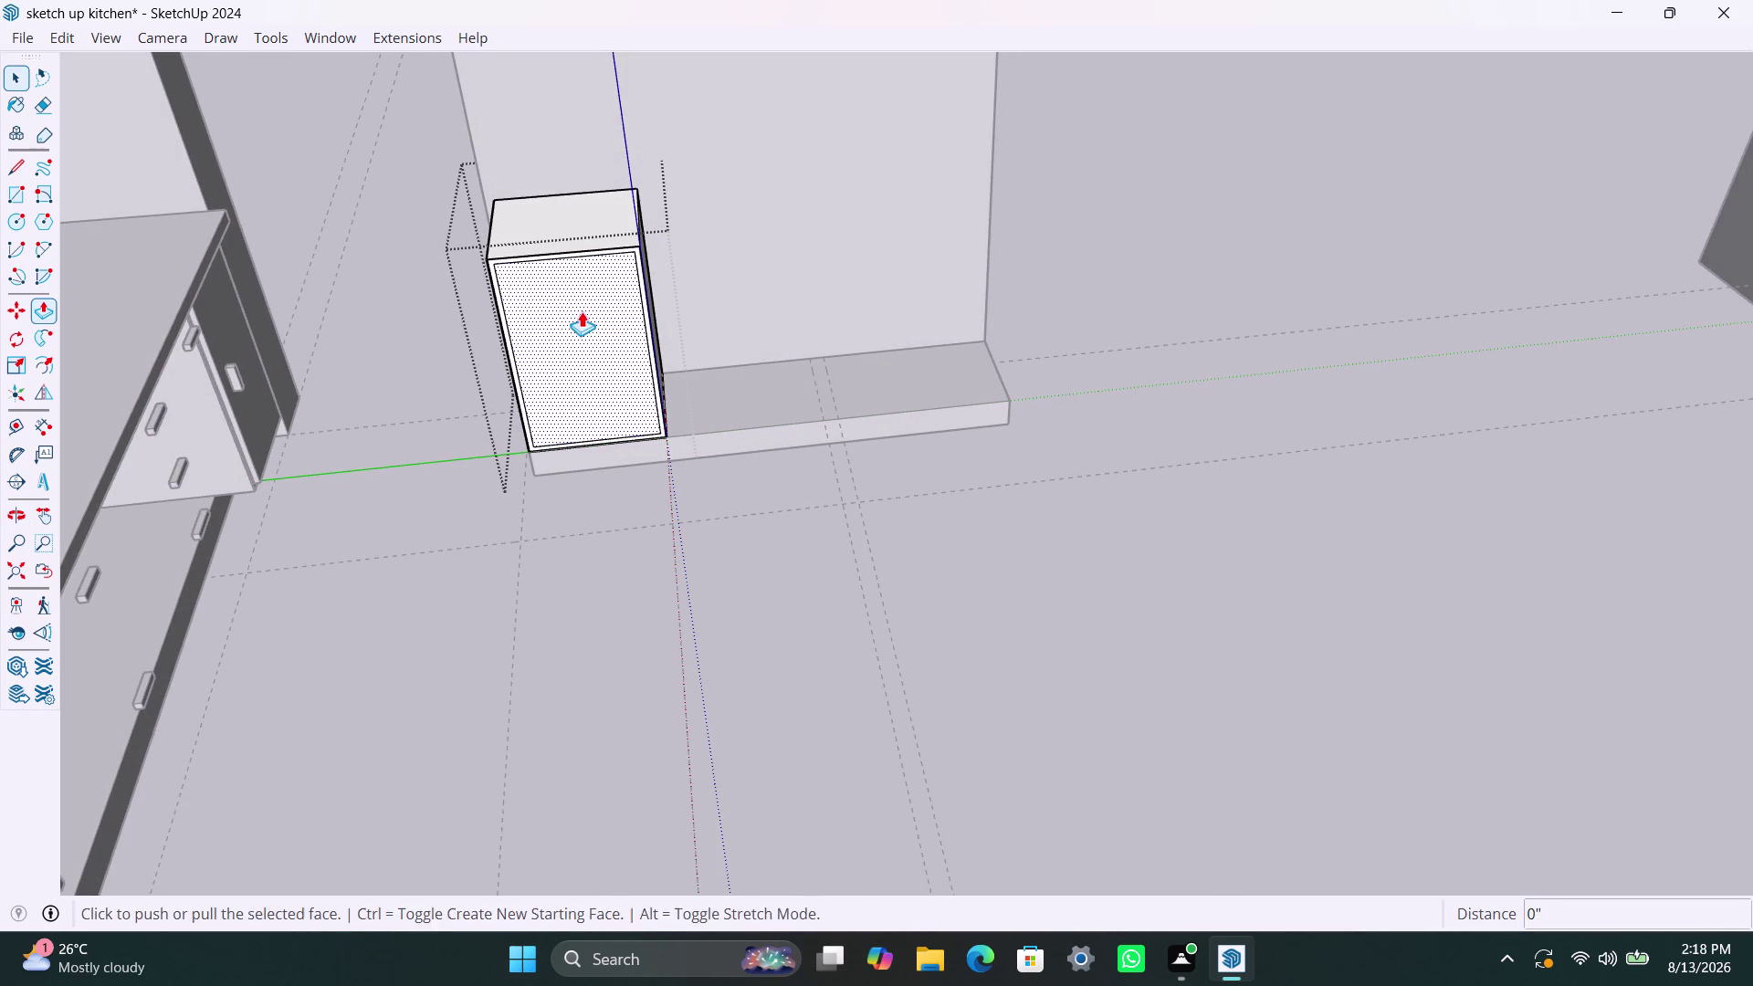
click(581, 312)
text(54)
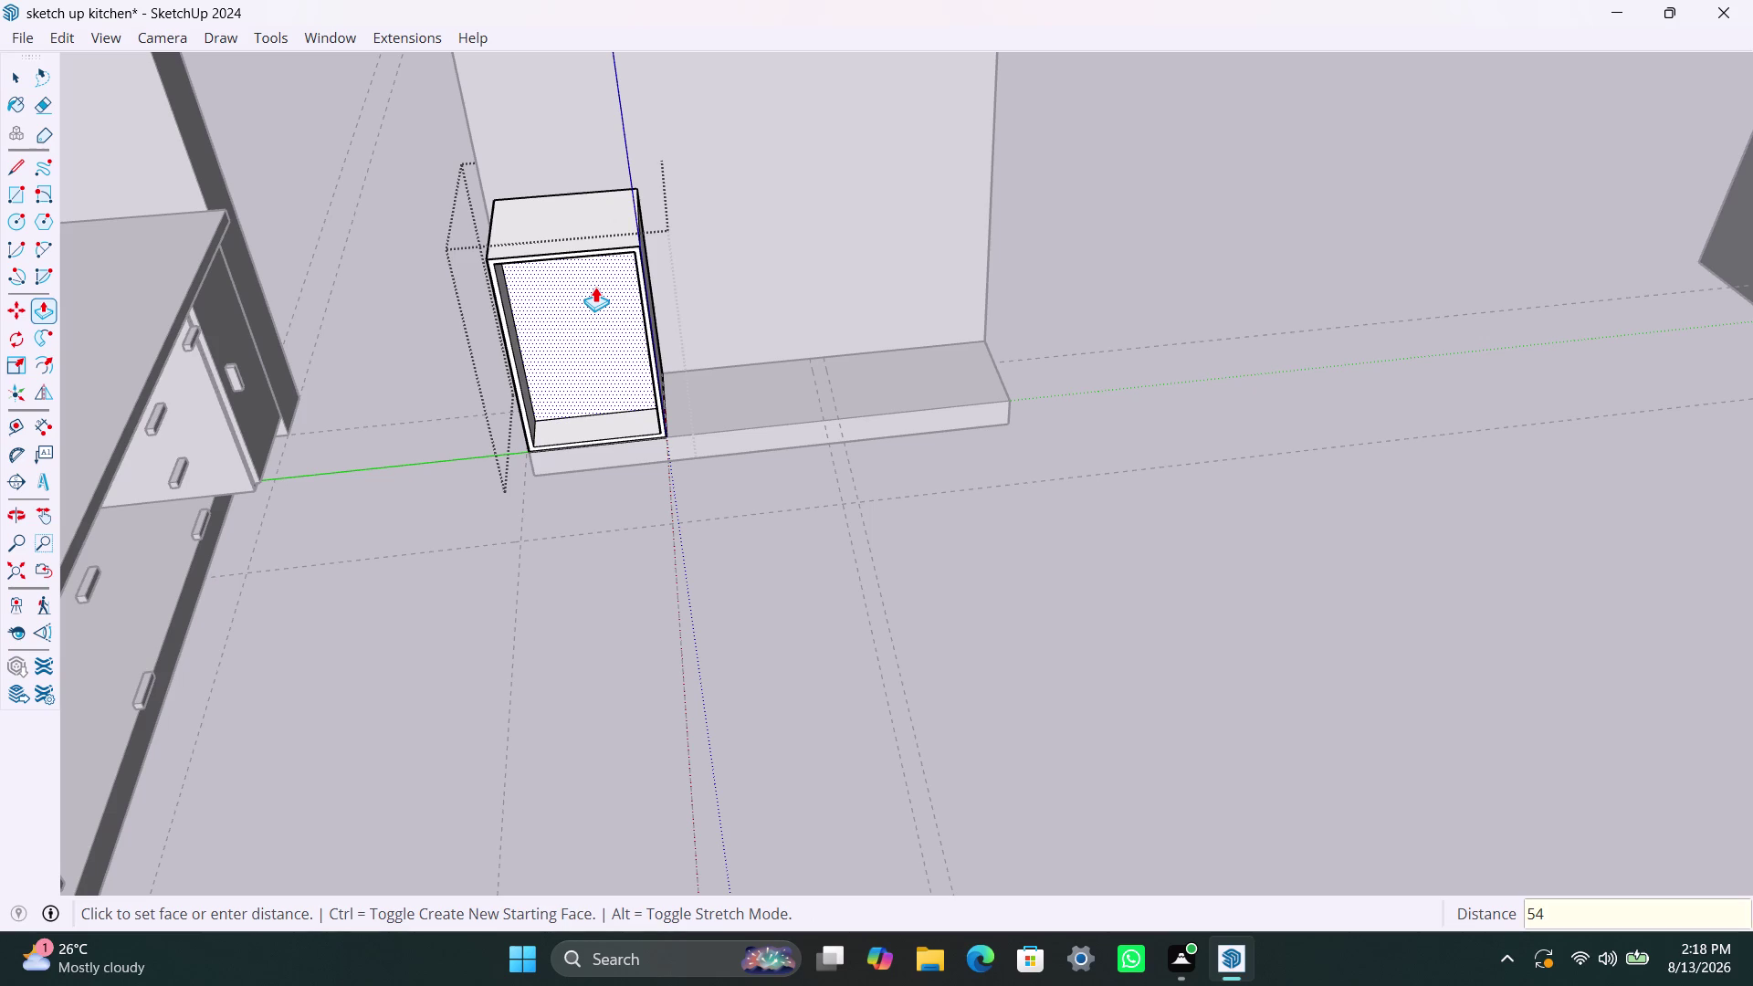
text(0mm)
key(Return)
scroll(down, 3)
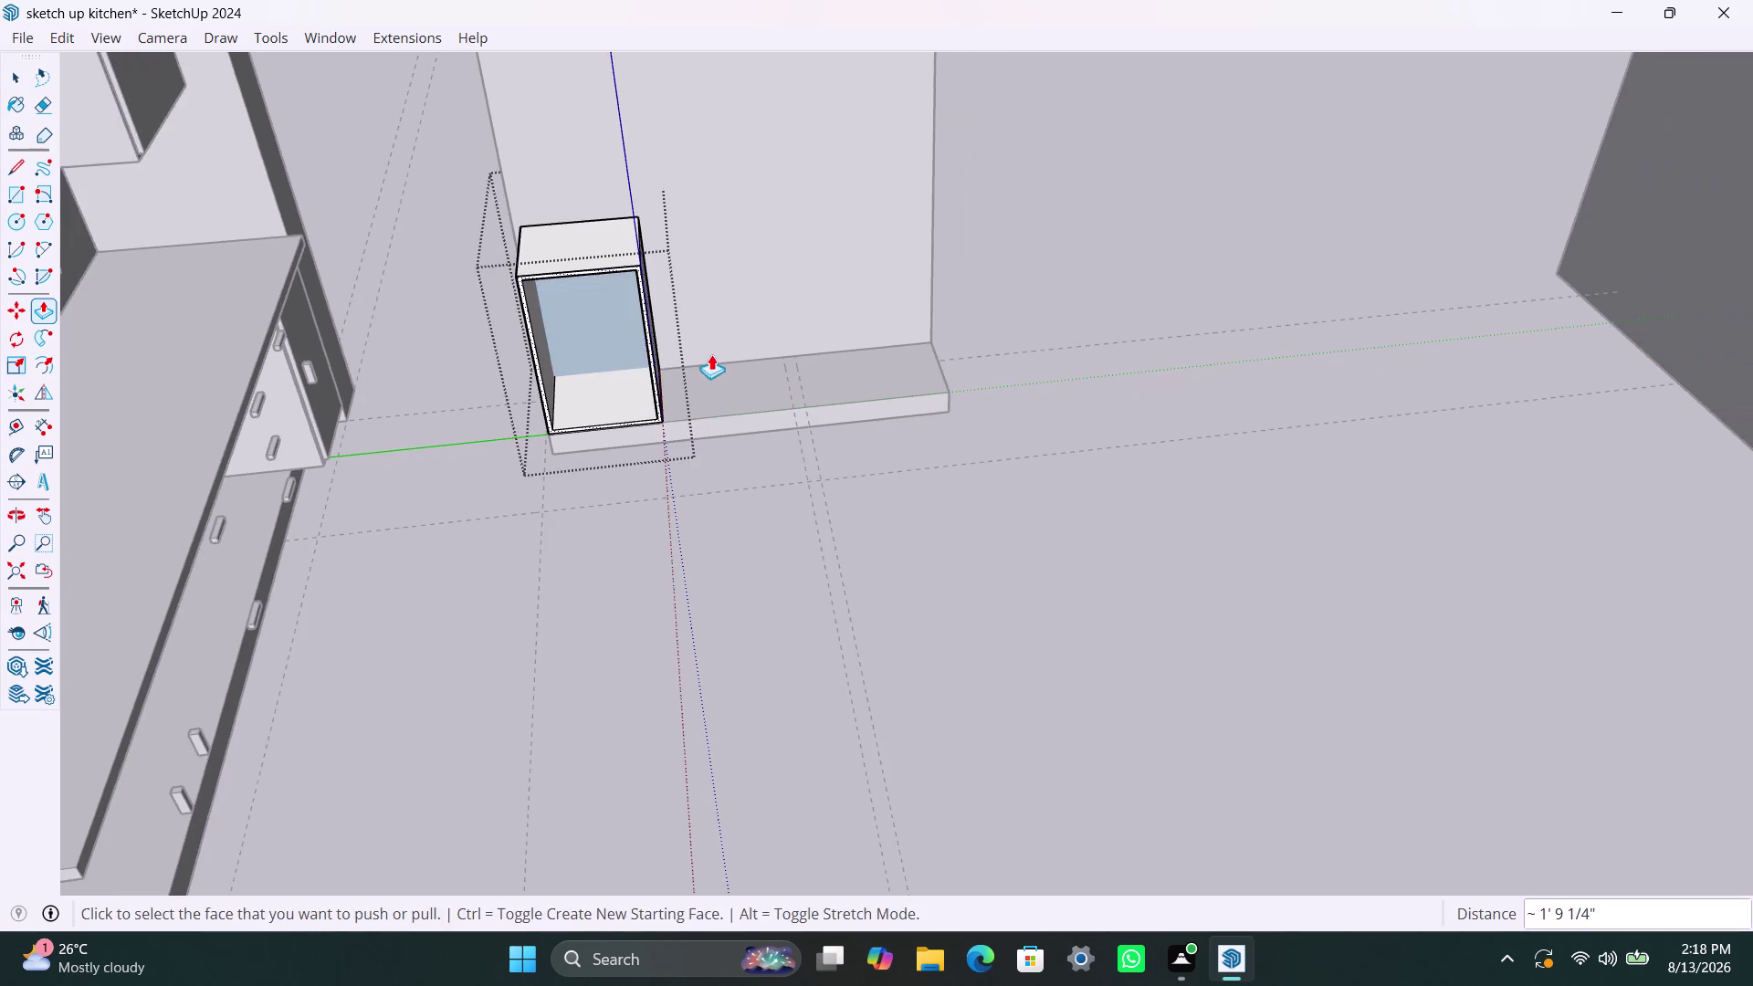
middle_drag(825, 342, 0, 419)
scroll(down, 3)
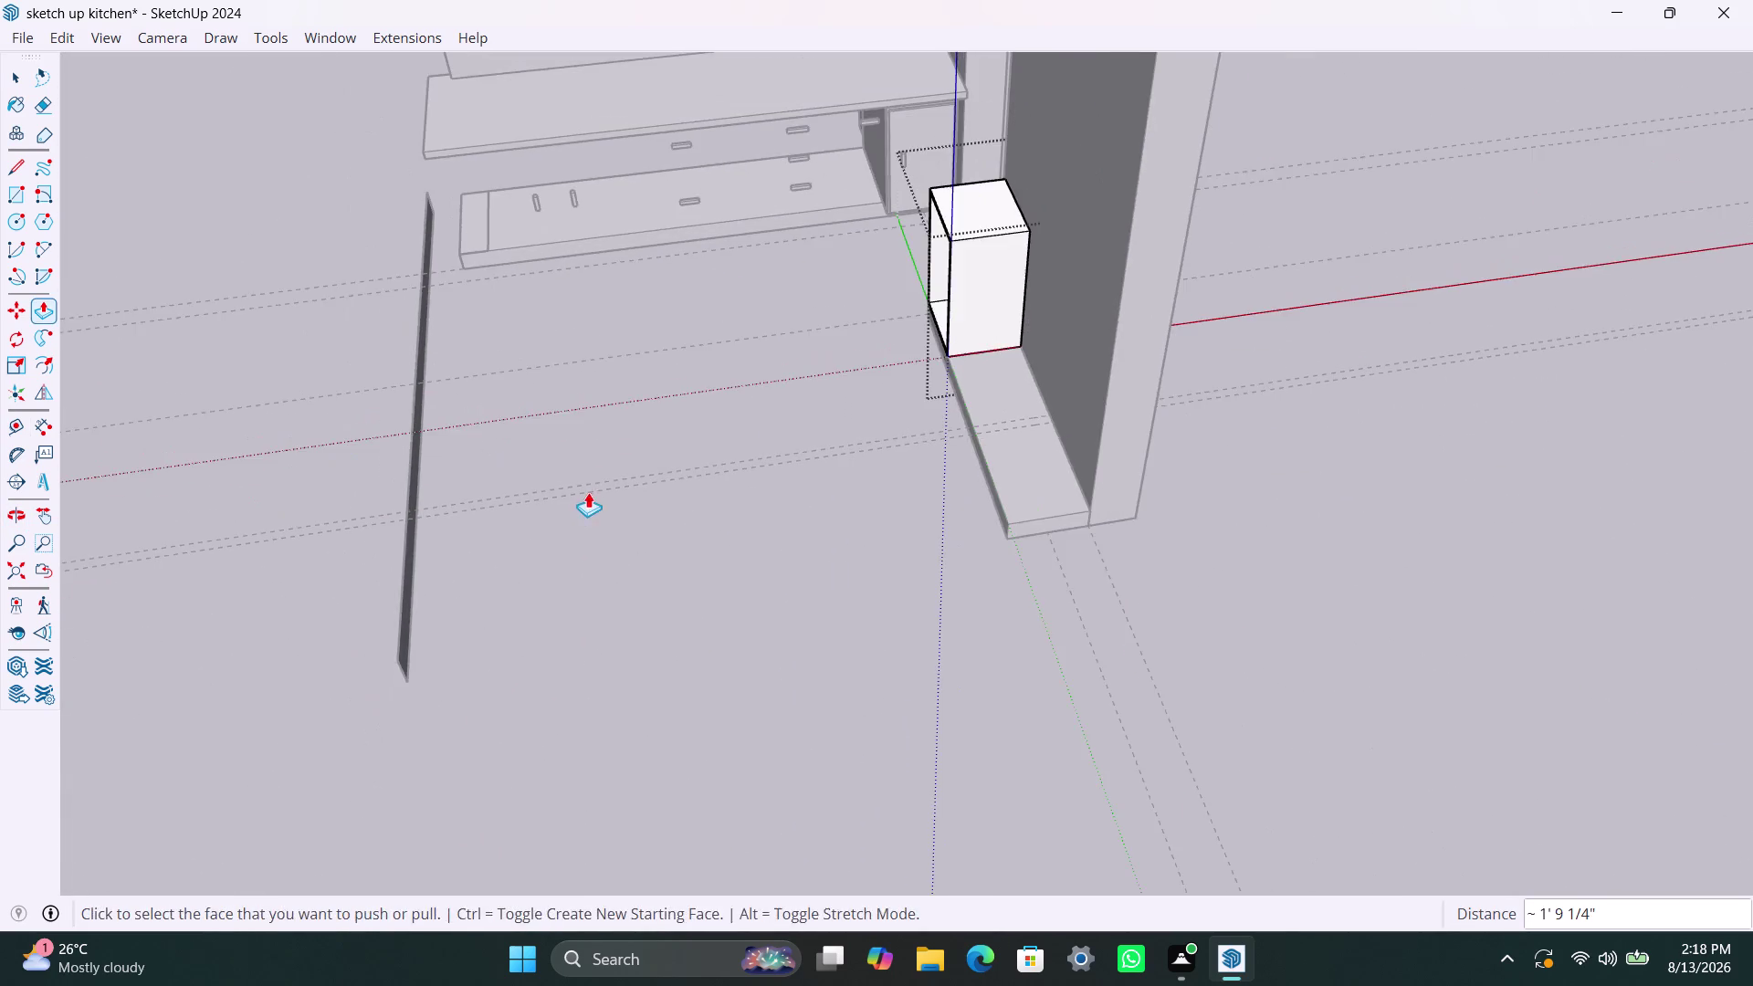
middle_drag(597, 495, 1226, 524)
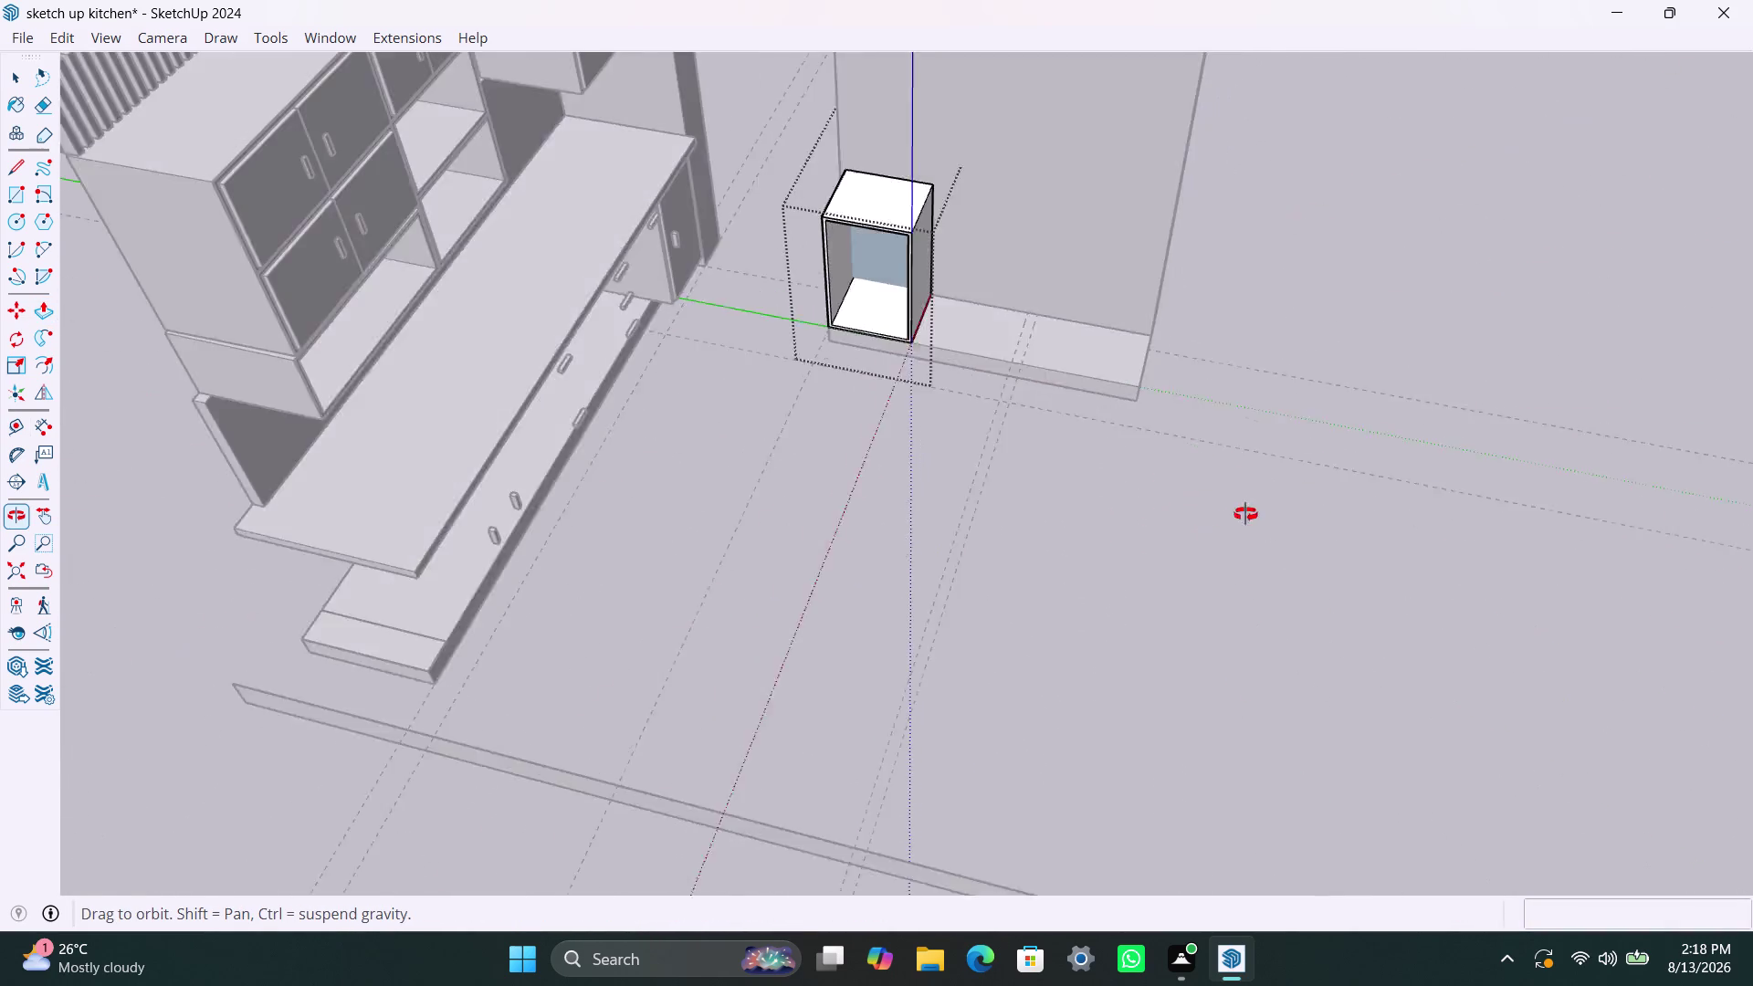
middle_drag(1226, 524, 1333, 465)
Undo that recess, try a 500 mm push, undo it, then push the panel in again.
key(ctrl+z)
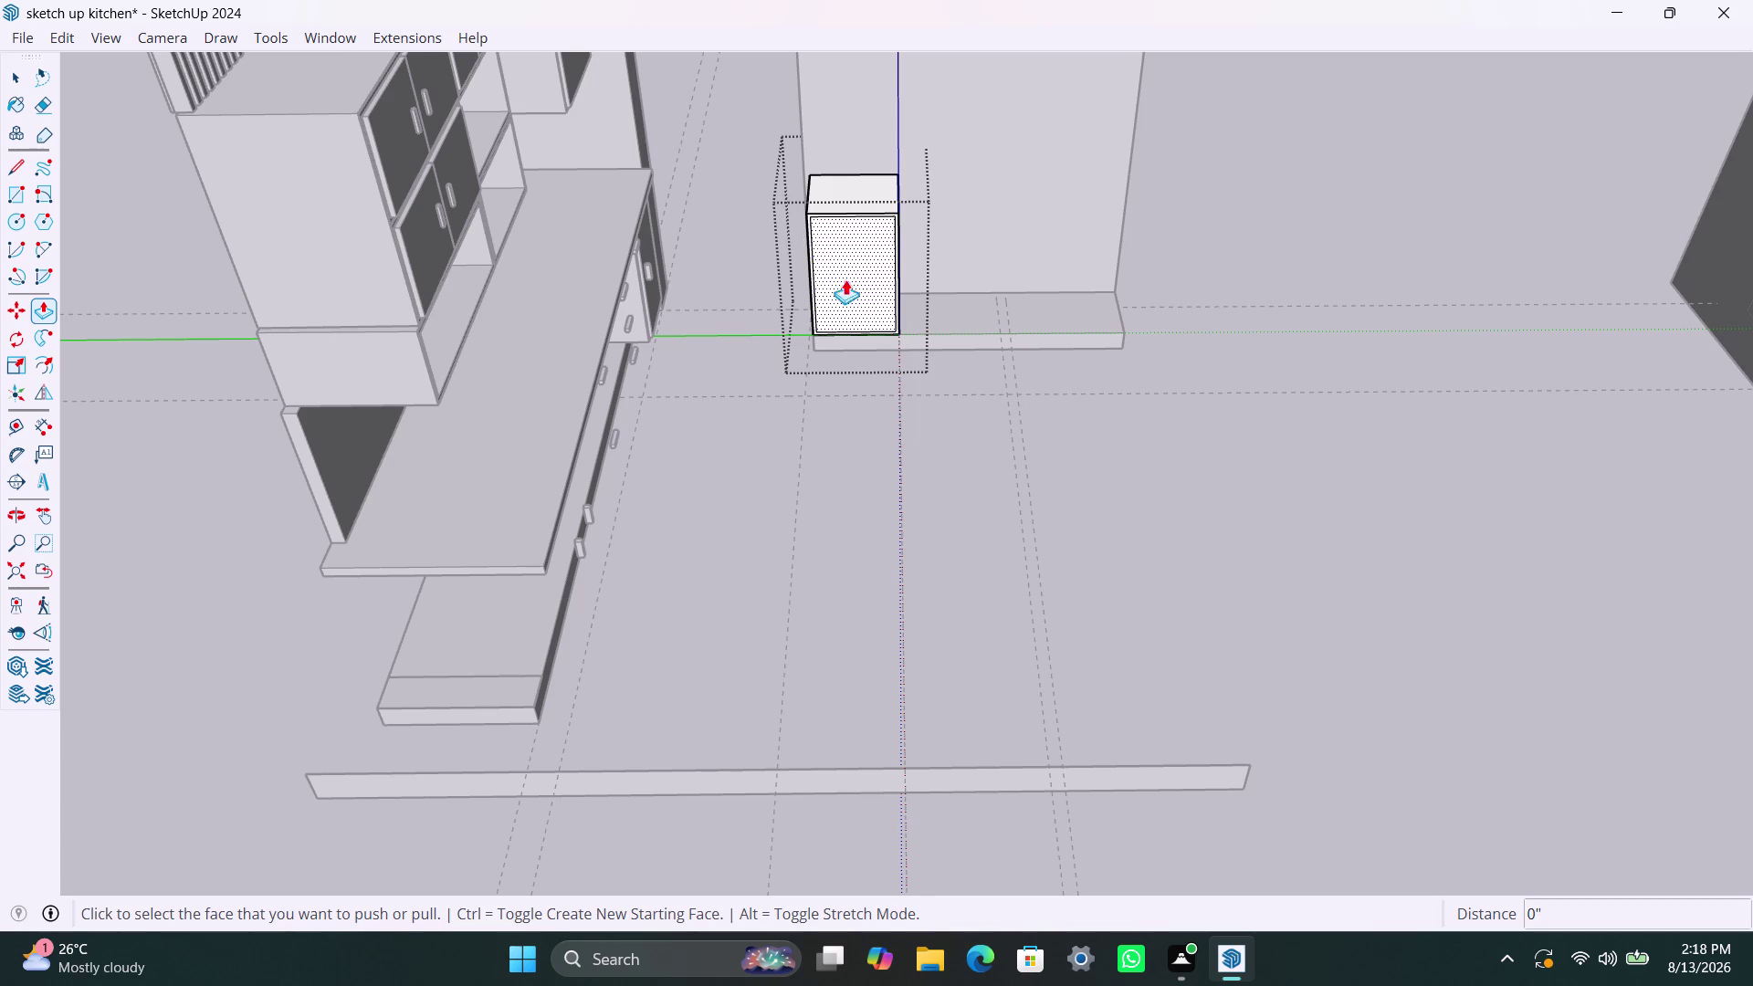
click(867, 277)
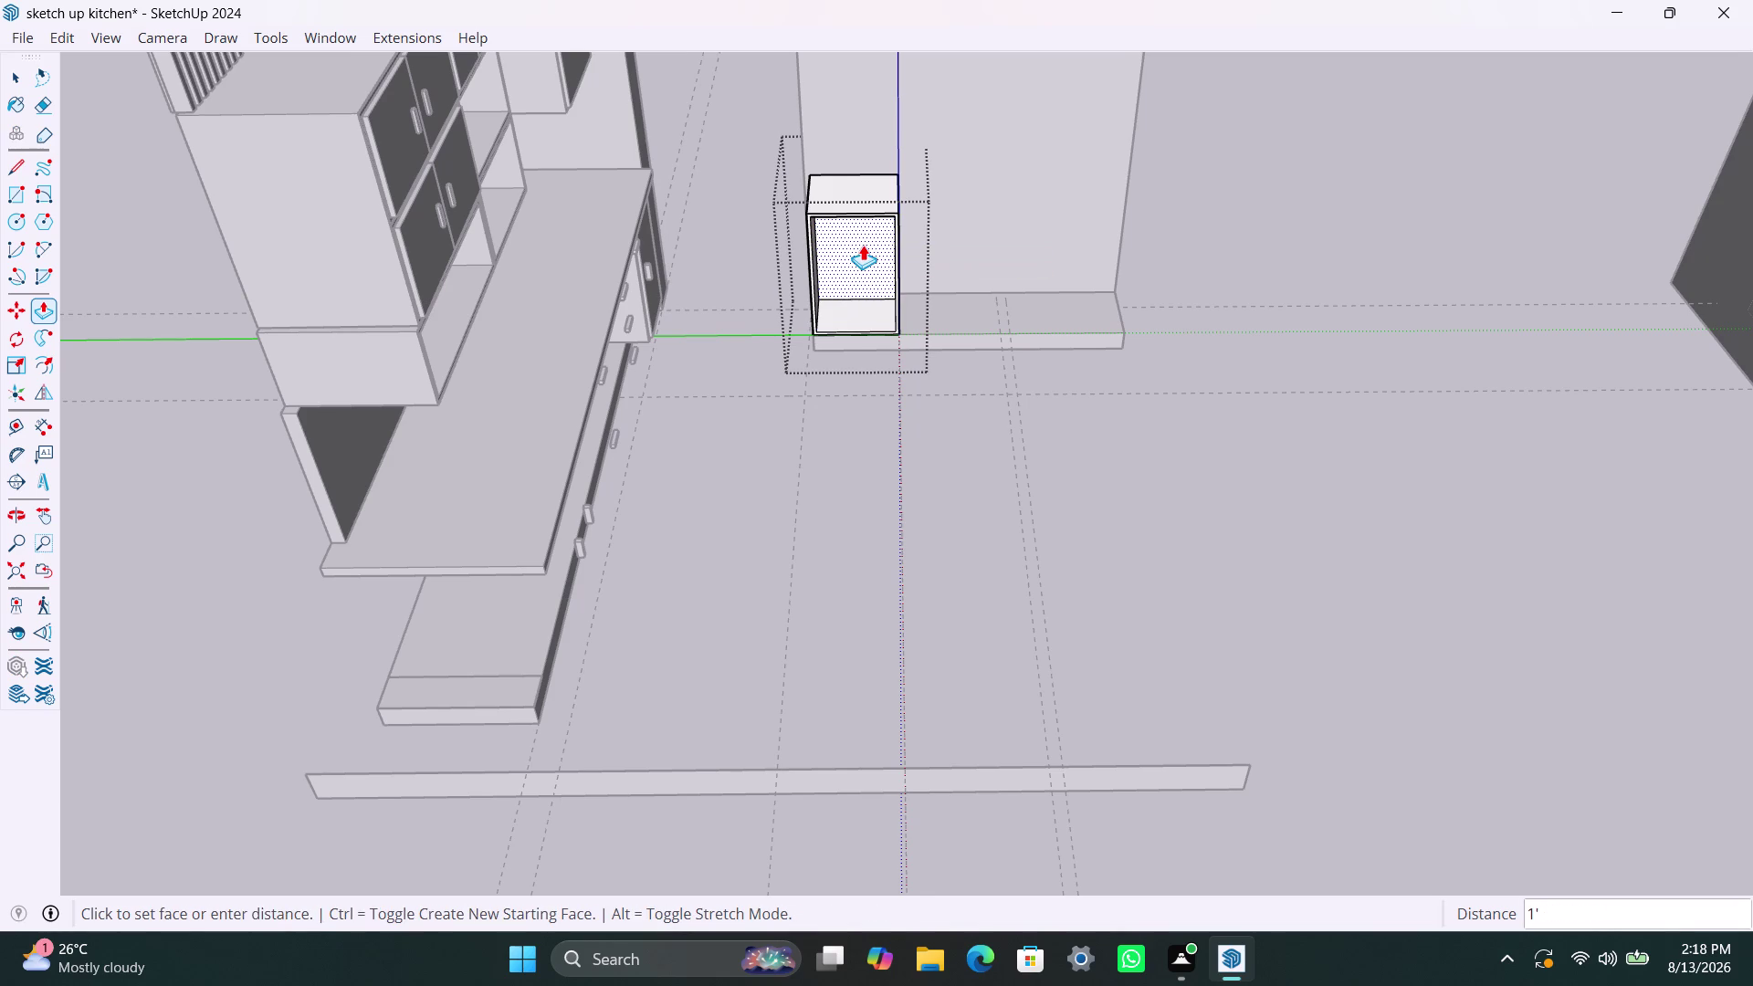
text(500mm)
key(Return)
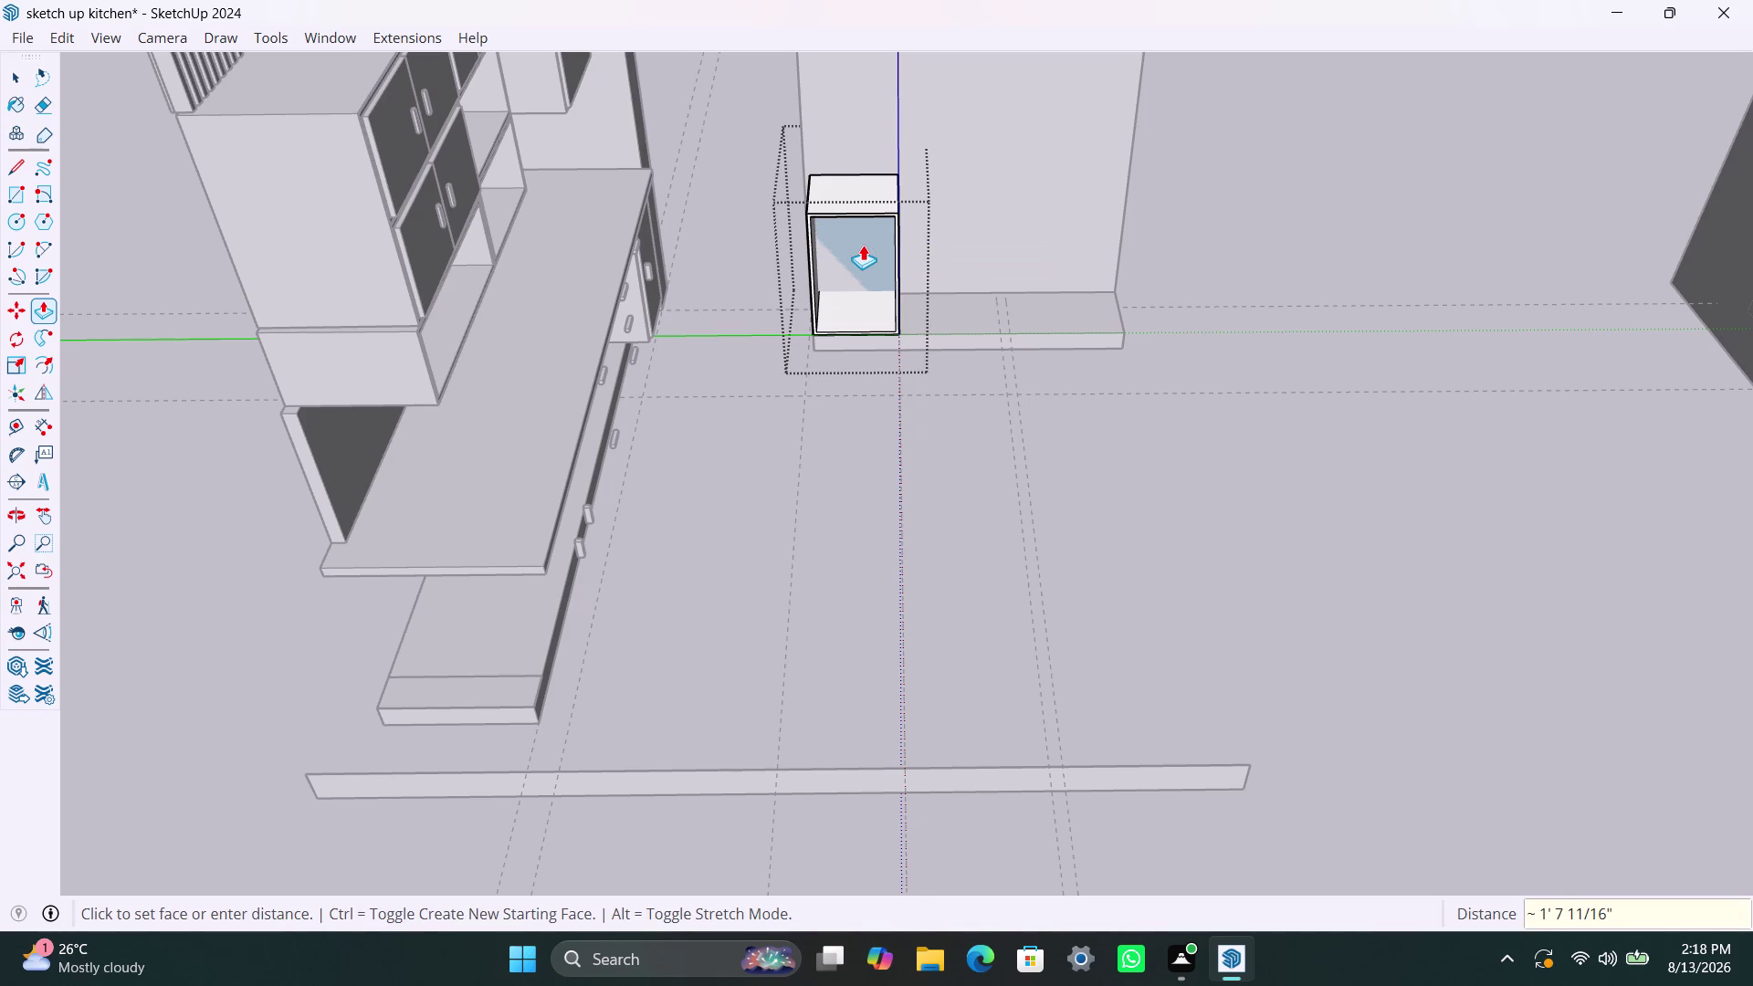
key(ctrl+z)
click(862, 249)
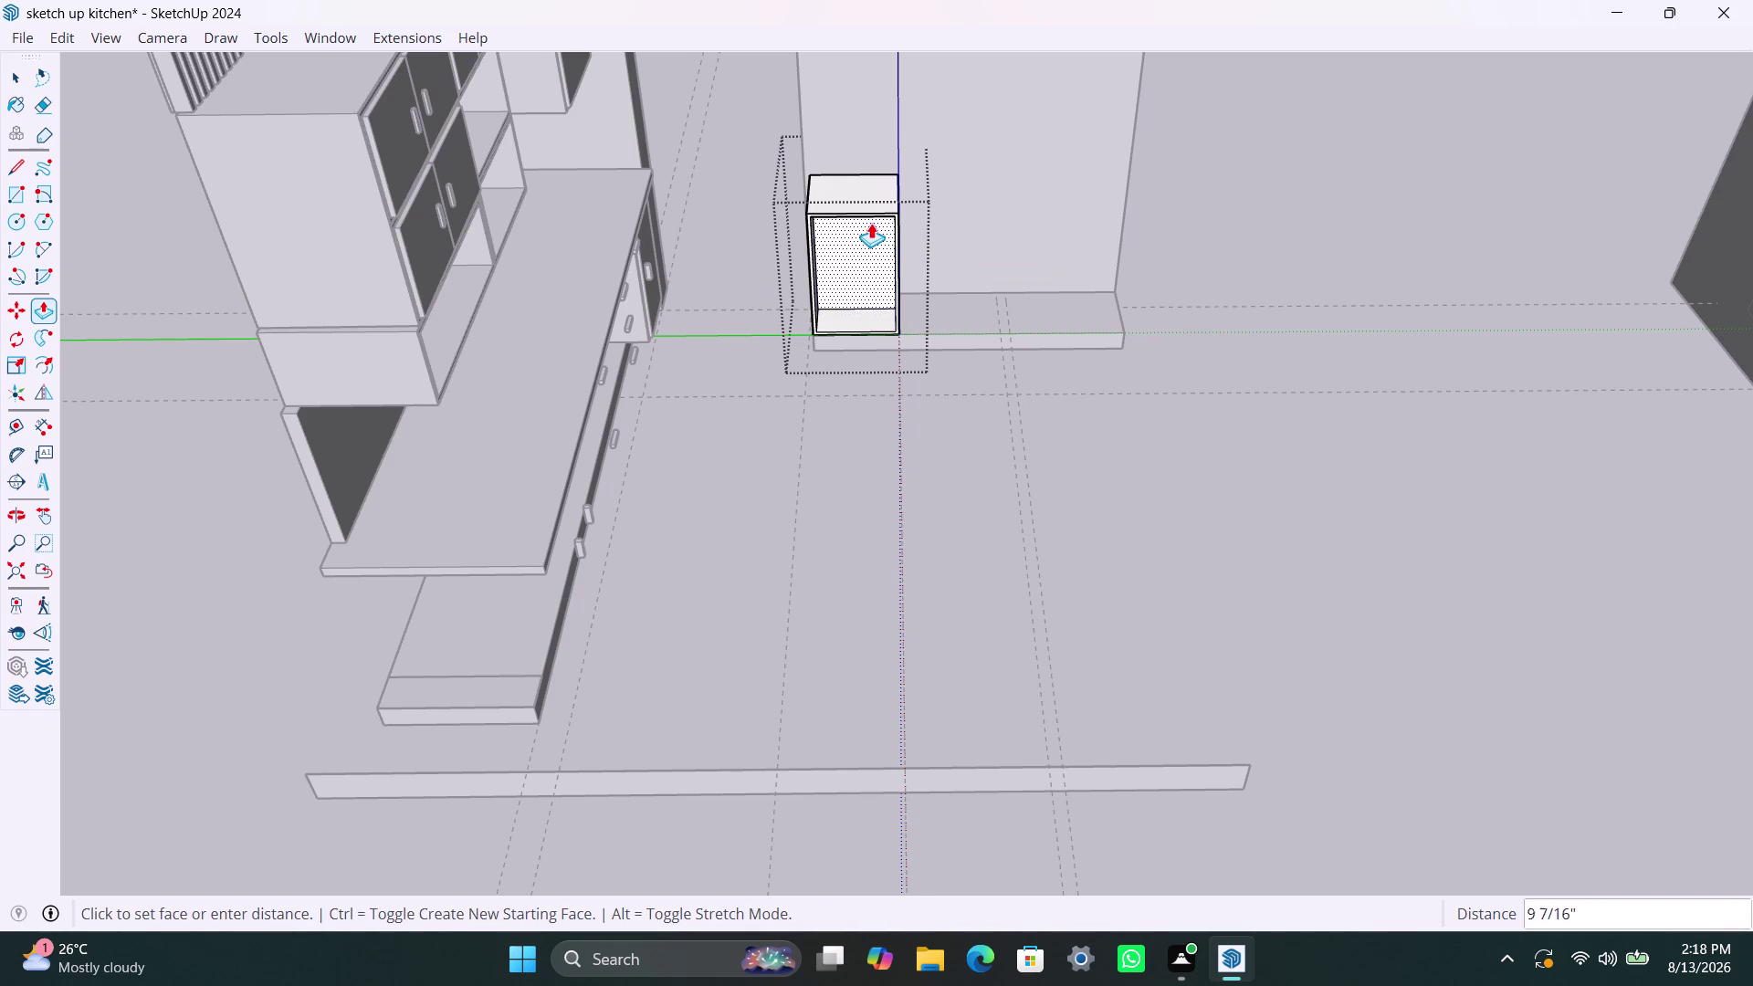
scroll(down, 3)
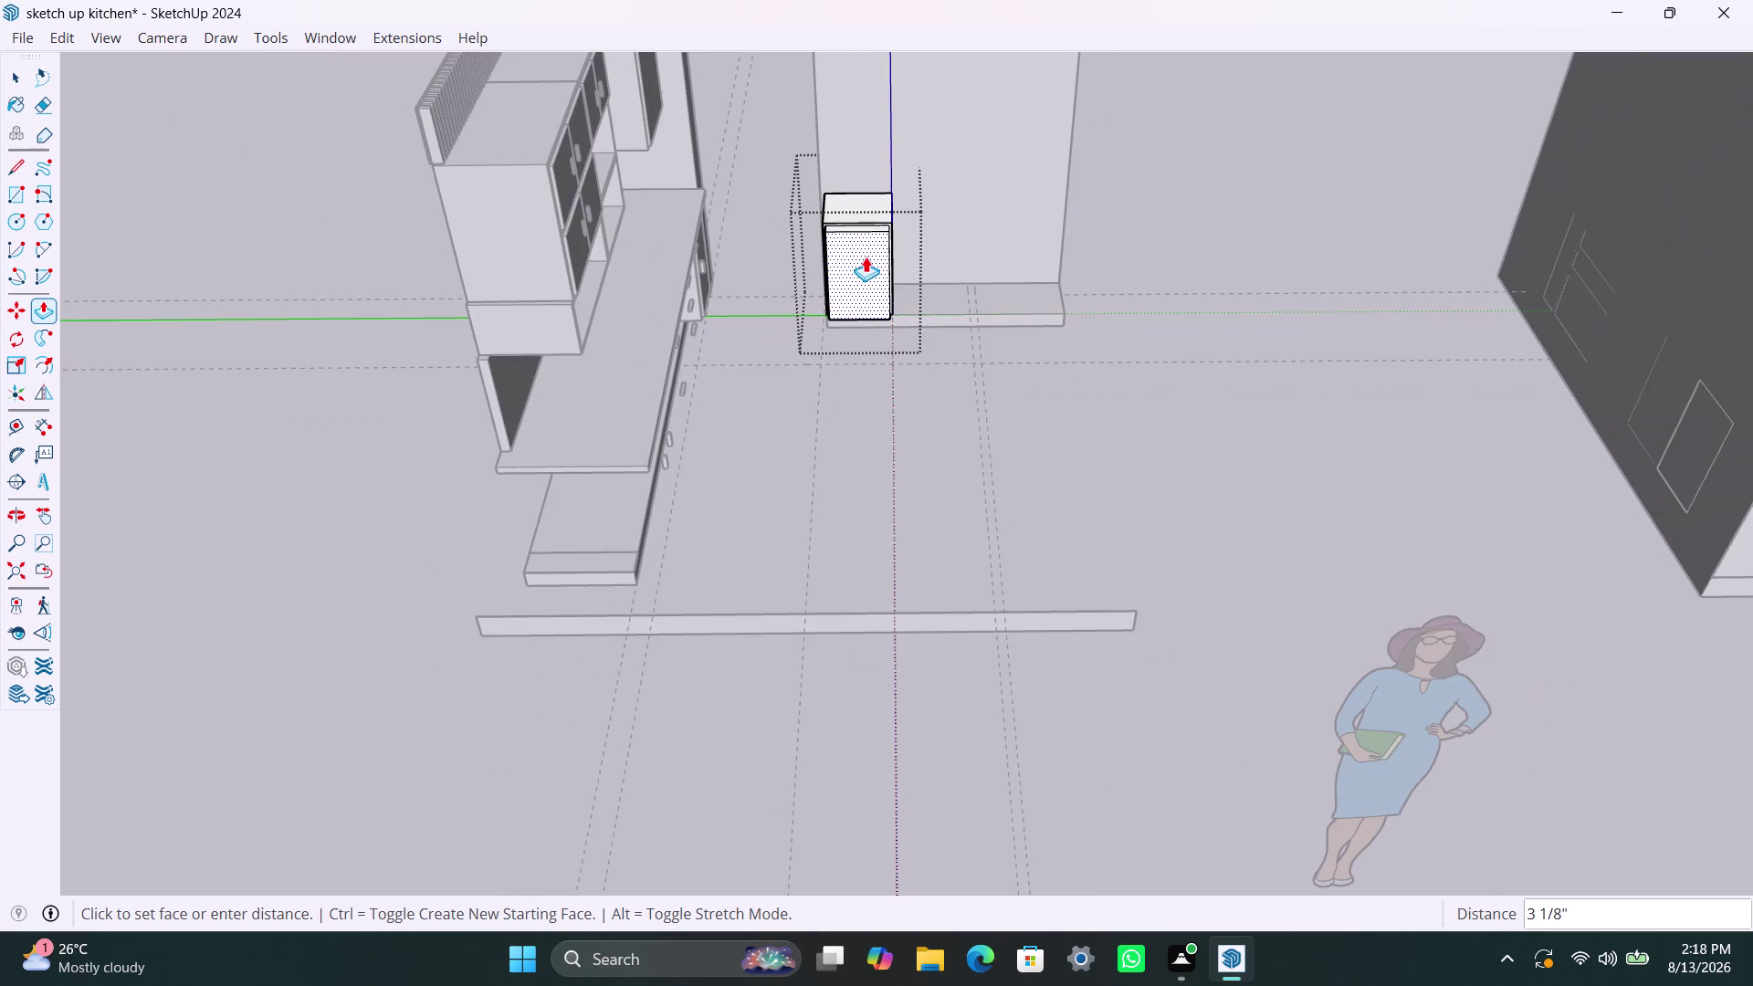
middle_drag(866, 257, 853, 333)
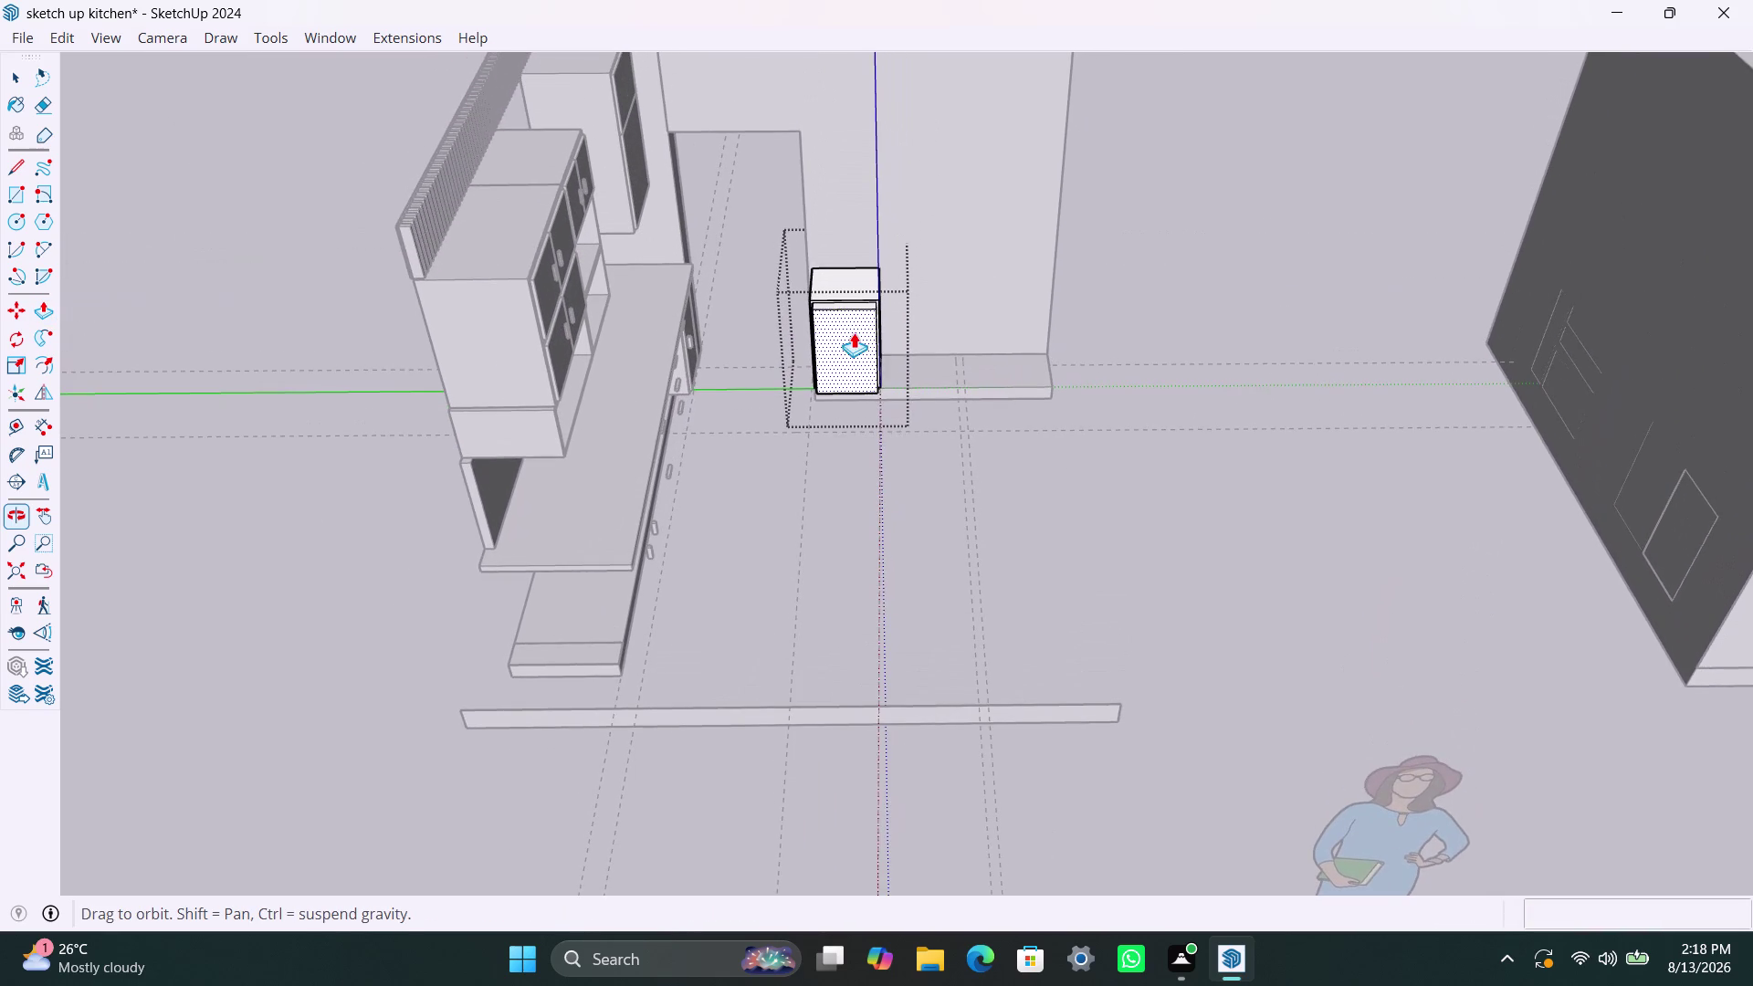
scroll(up, 3)
scroll(up, 3)
middle_drag(852, 335, 875, 214)
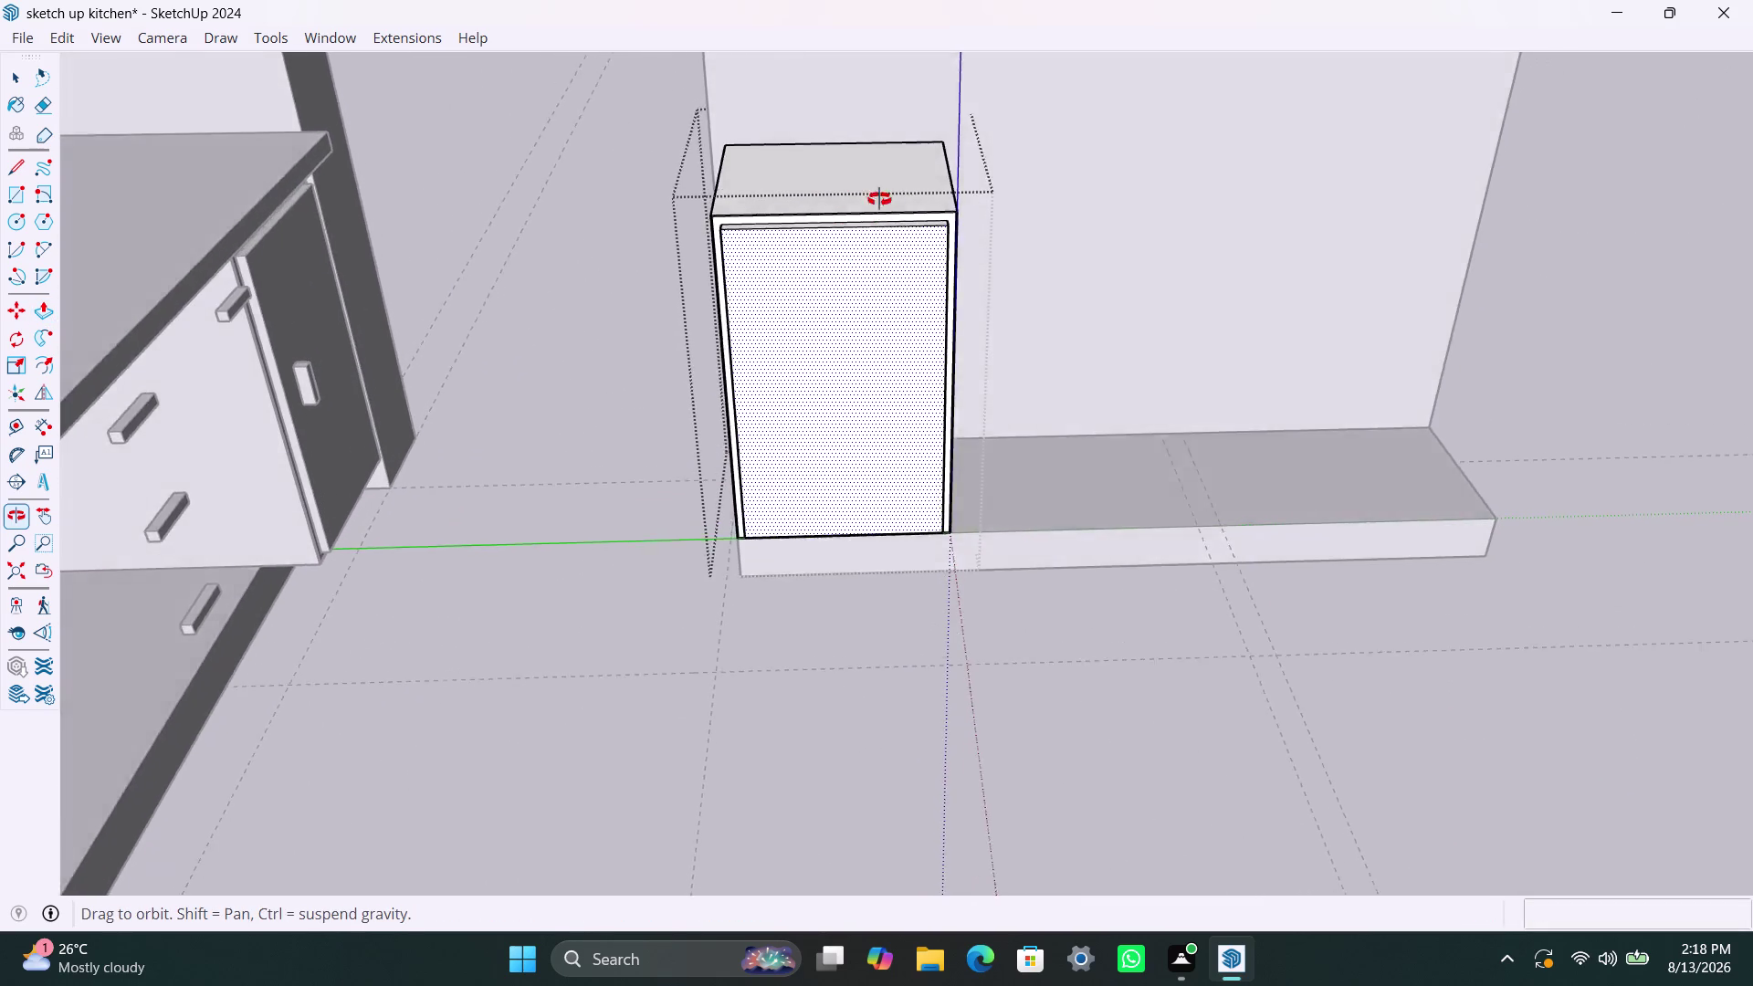
middle_drag(876, 214, 881, 135)
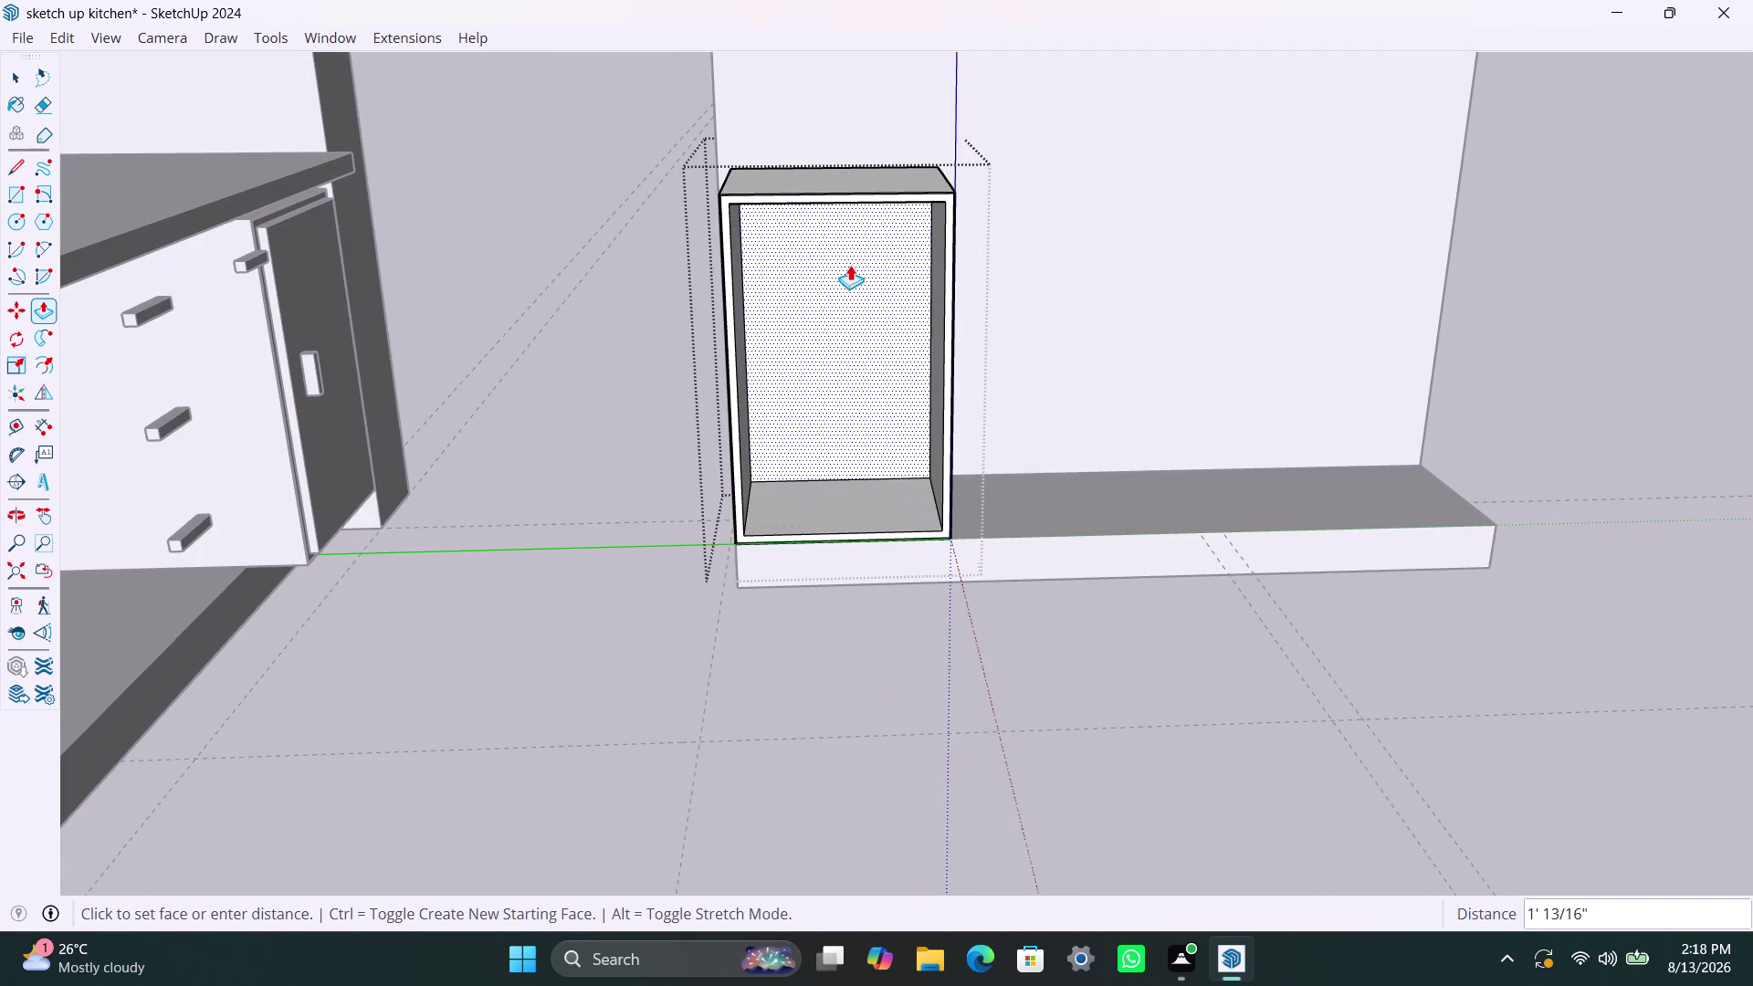
click(850, 265)
key(space)
click(1117, 673)
scroll(down, 3)
middle_drag(996, 621, 877, 620)
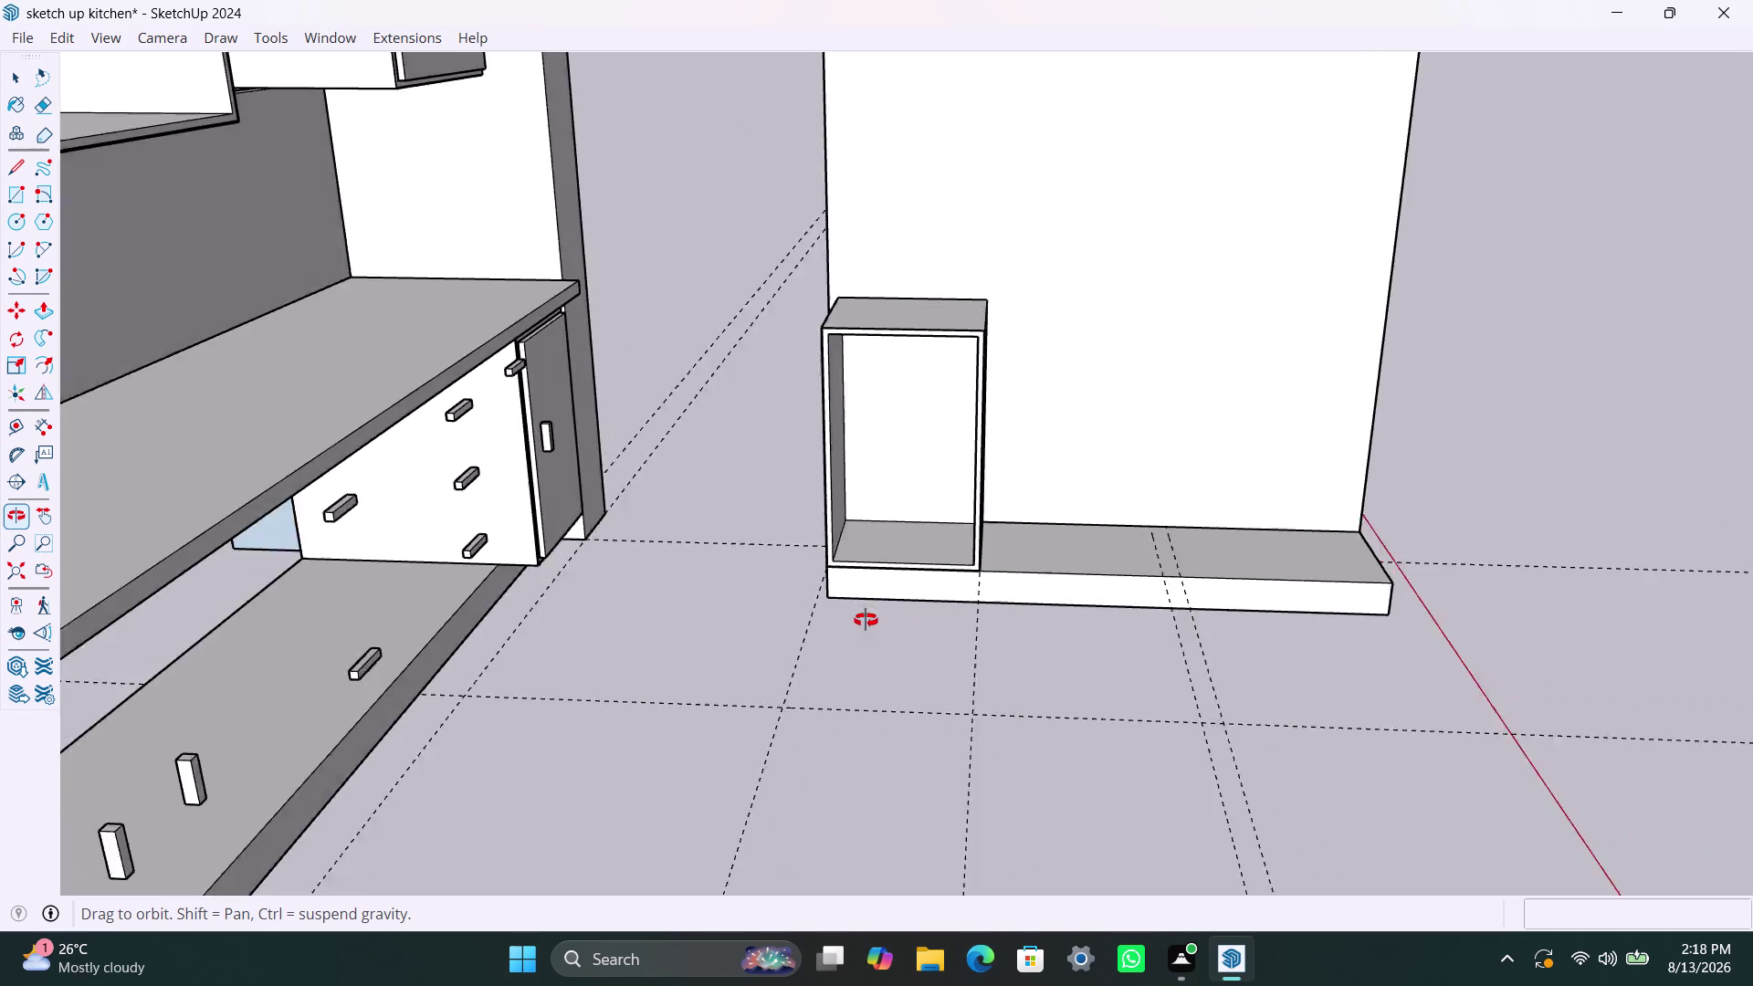
middle_drag(877, 620, 859, 719)
scroll(up, 3)
middle_drag(861, 459, 862, 459)
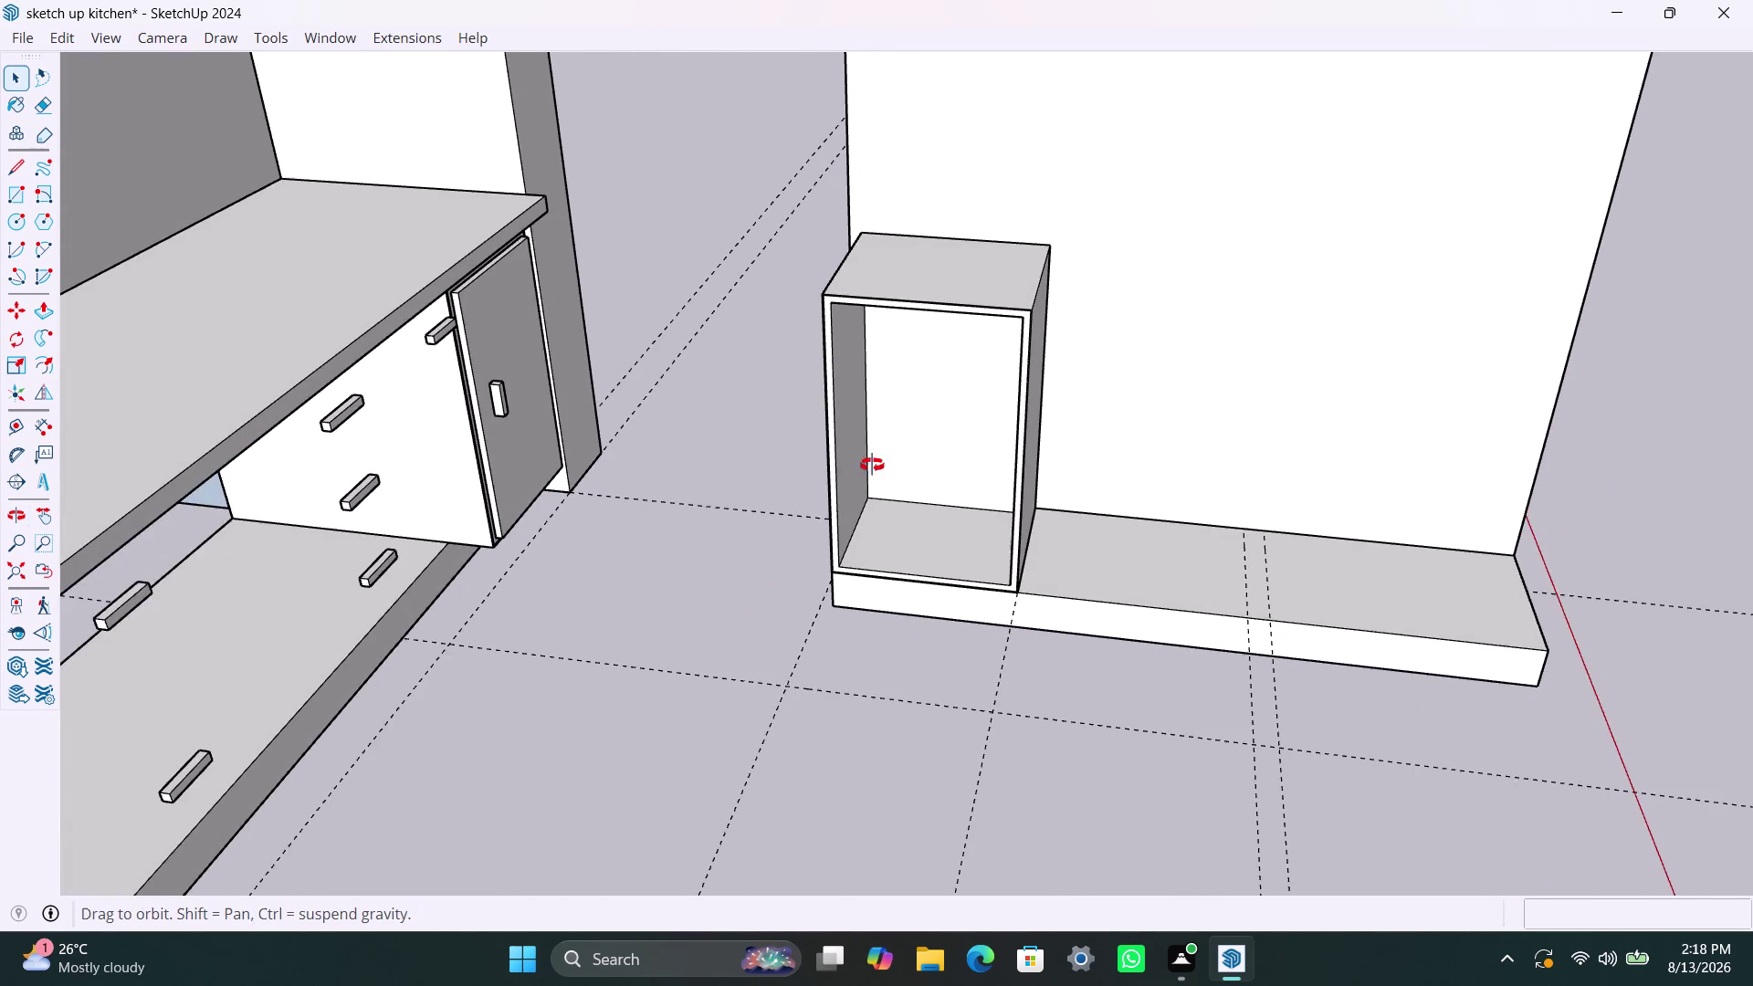
middle_drag(862, 459, 930, 480)
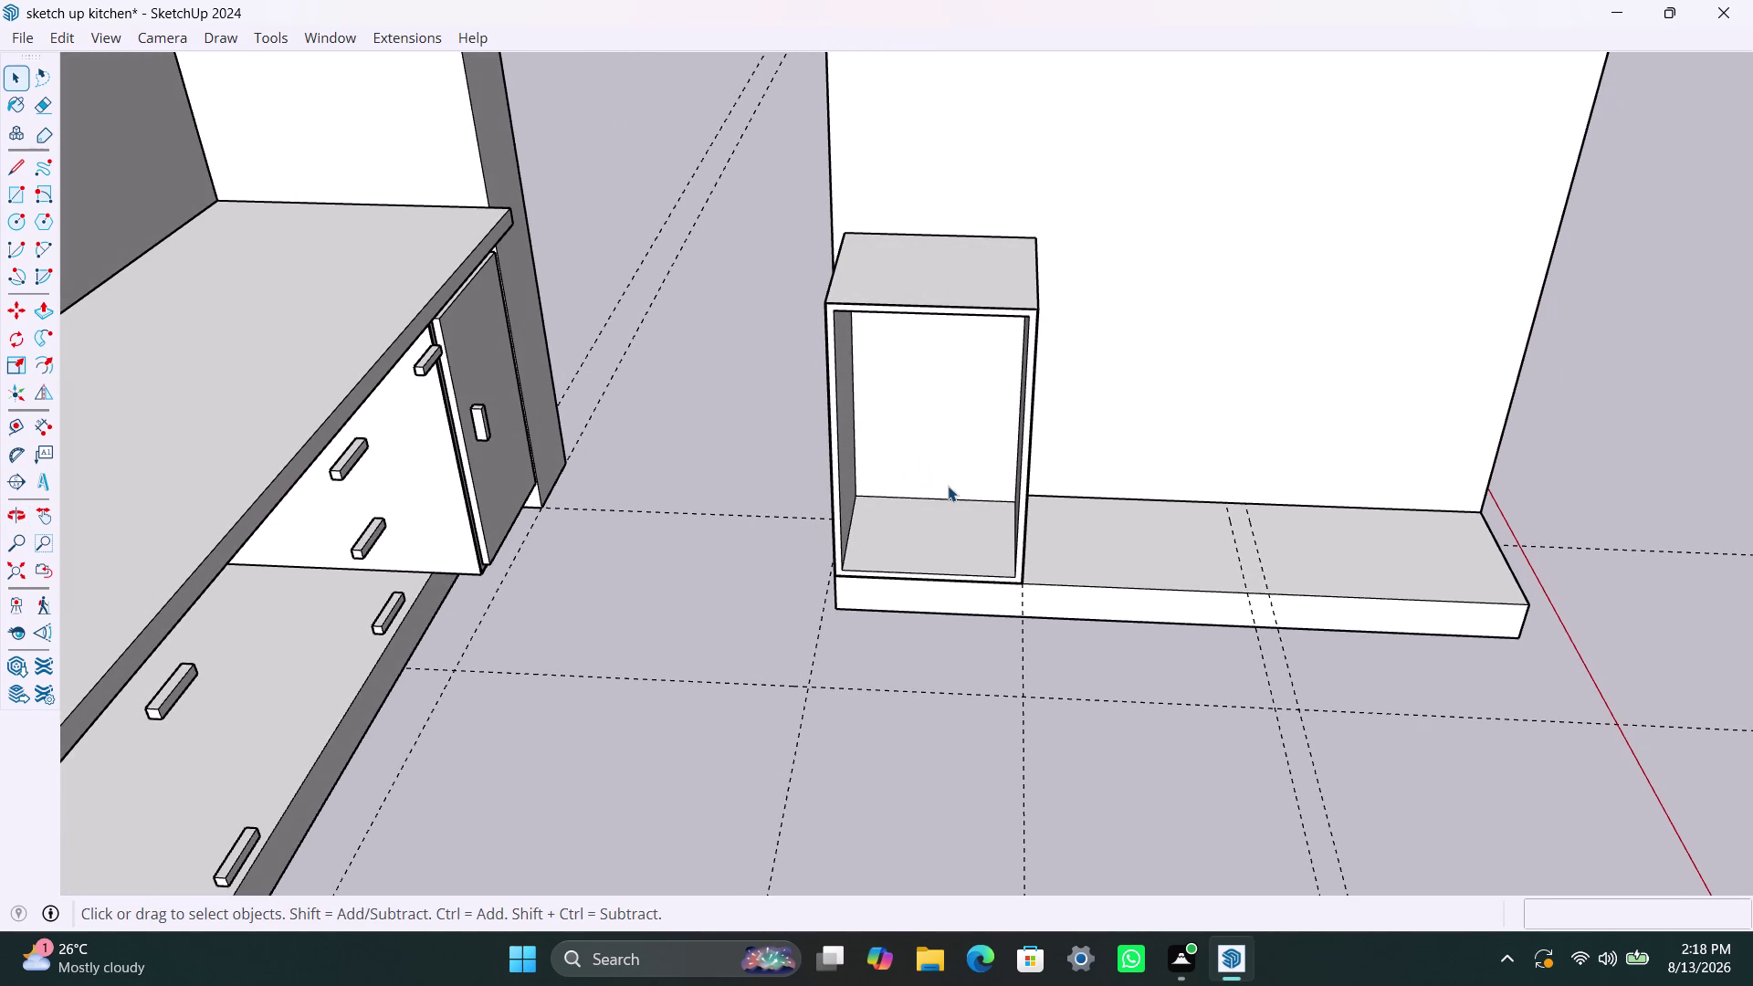
scroll(down, 3)
middle_drag(1070, 438, 1048, 445)
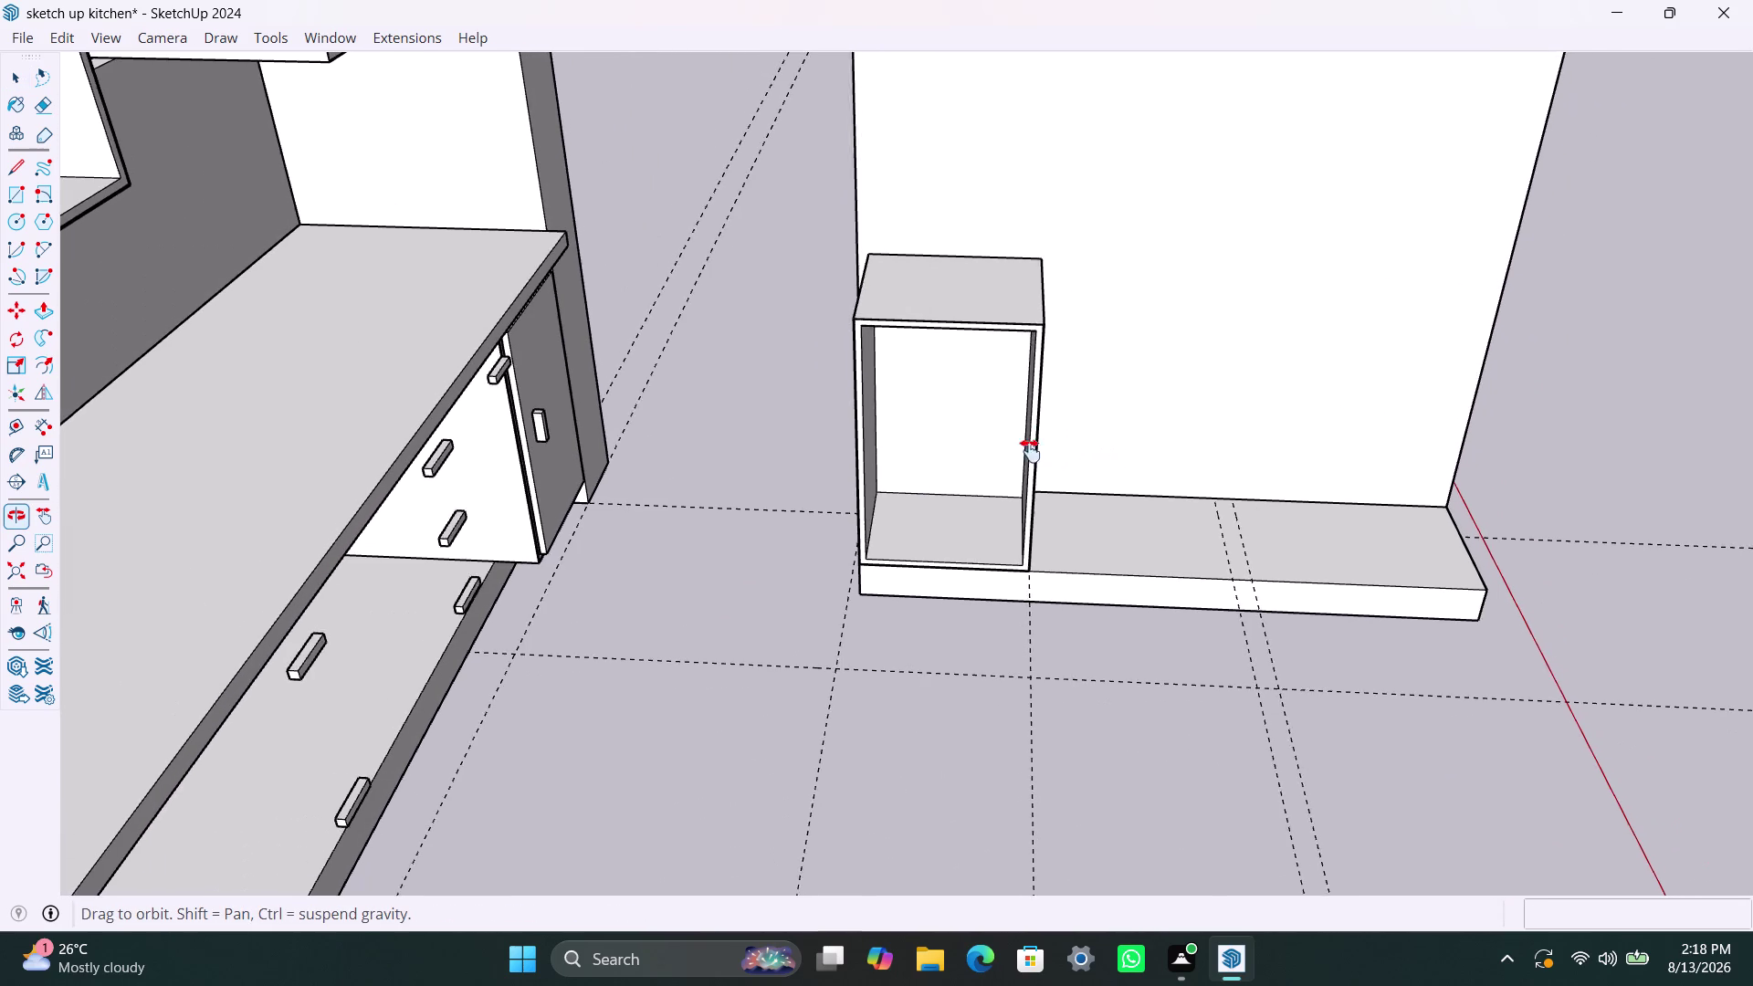
middle_drag(1048, 445, 833, 533)
scroll(up, 3)
middle_drag(835, 620, 911, 583)
key(r)
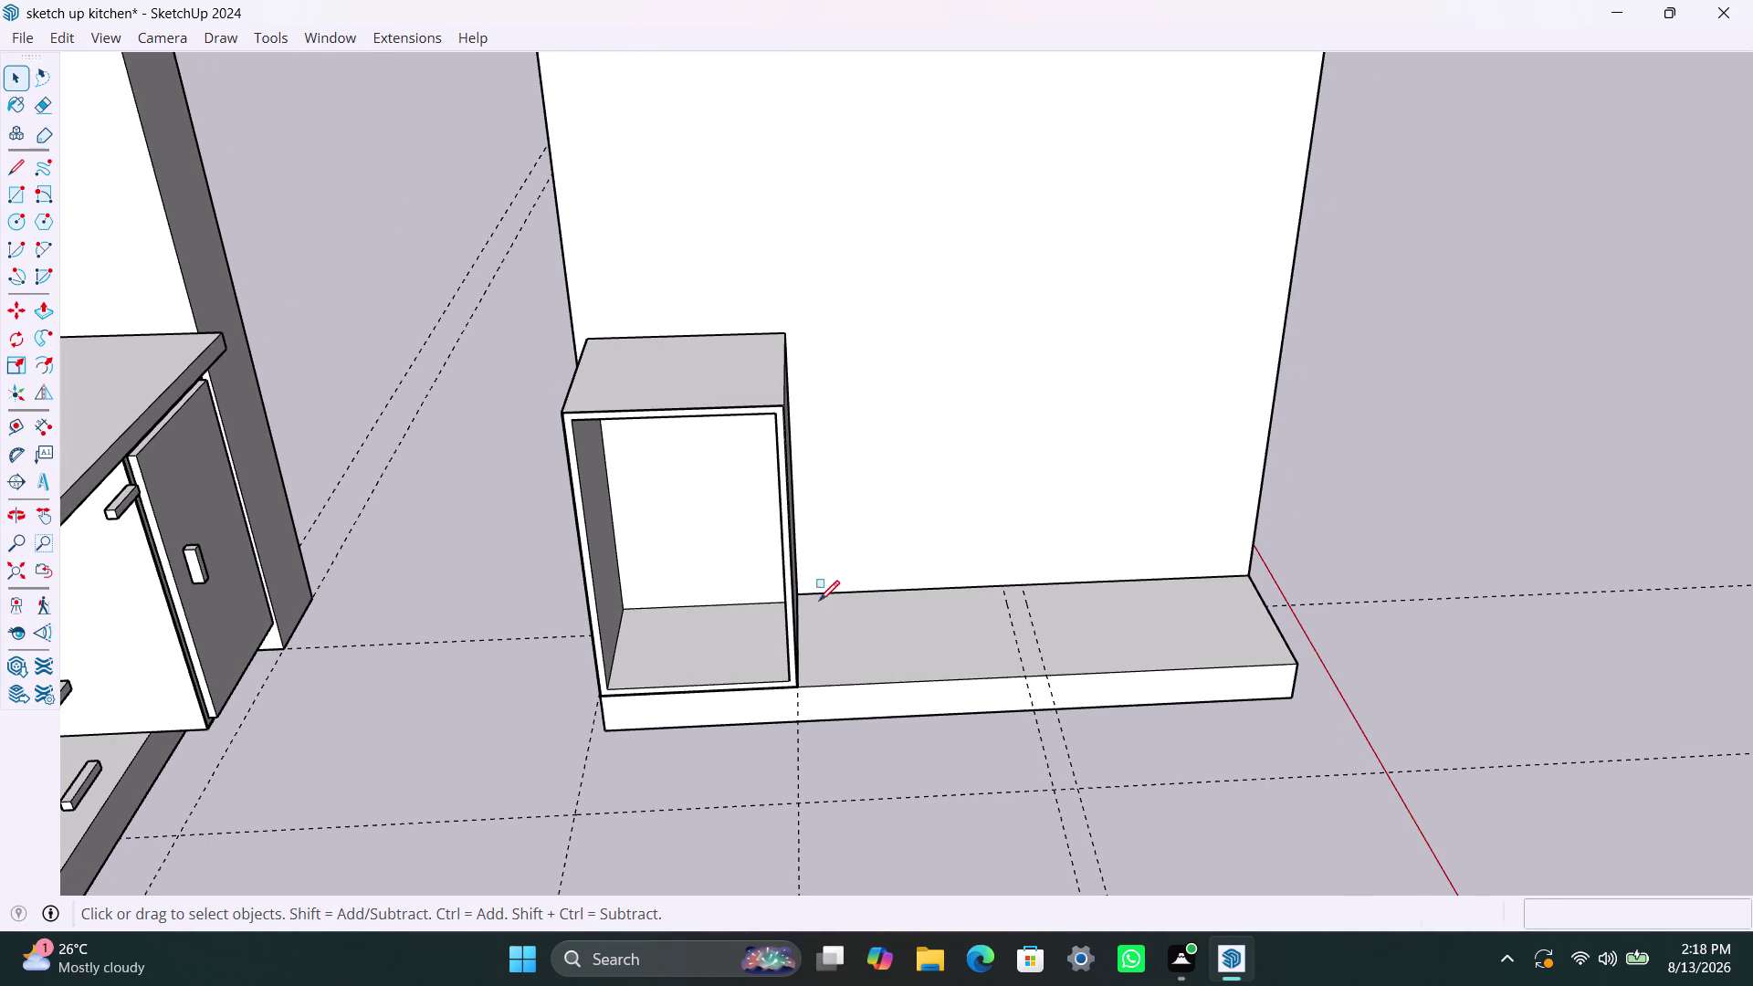
middle_drag(919, 643, 831, 731)
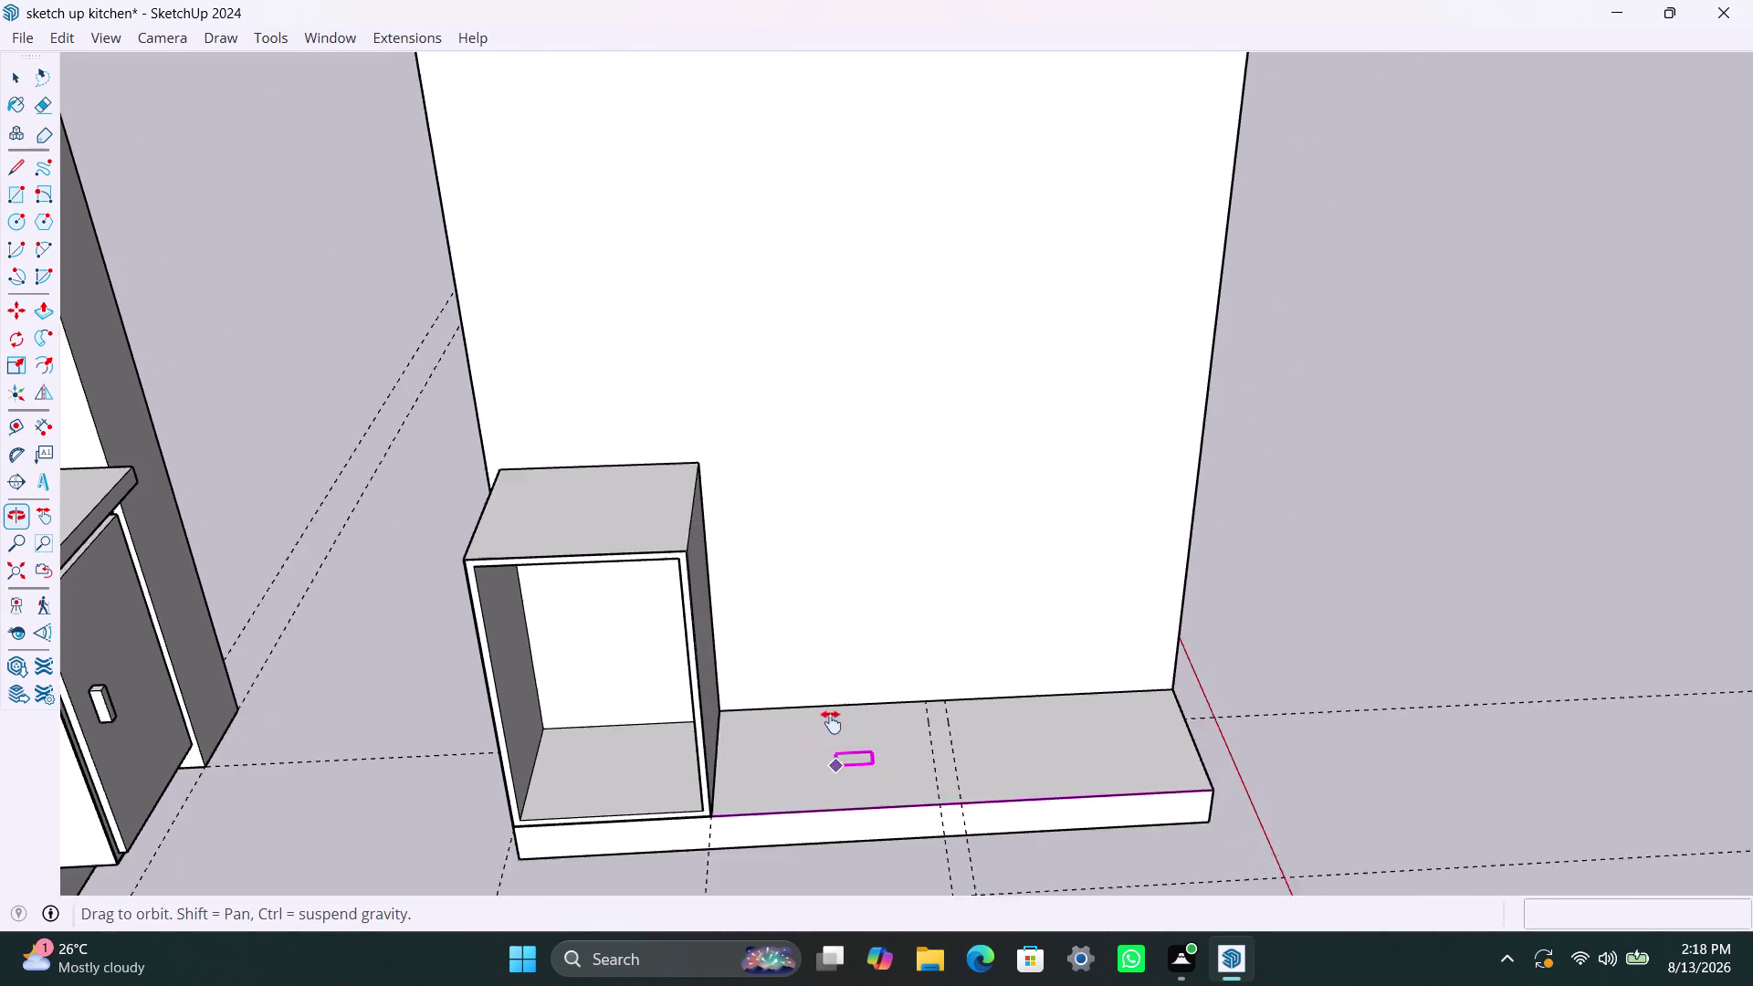
middle_drag(832, 731, 815, 612)
key(space)
middle_drag(795, 510, 773, 592)
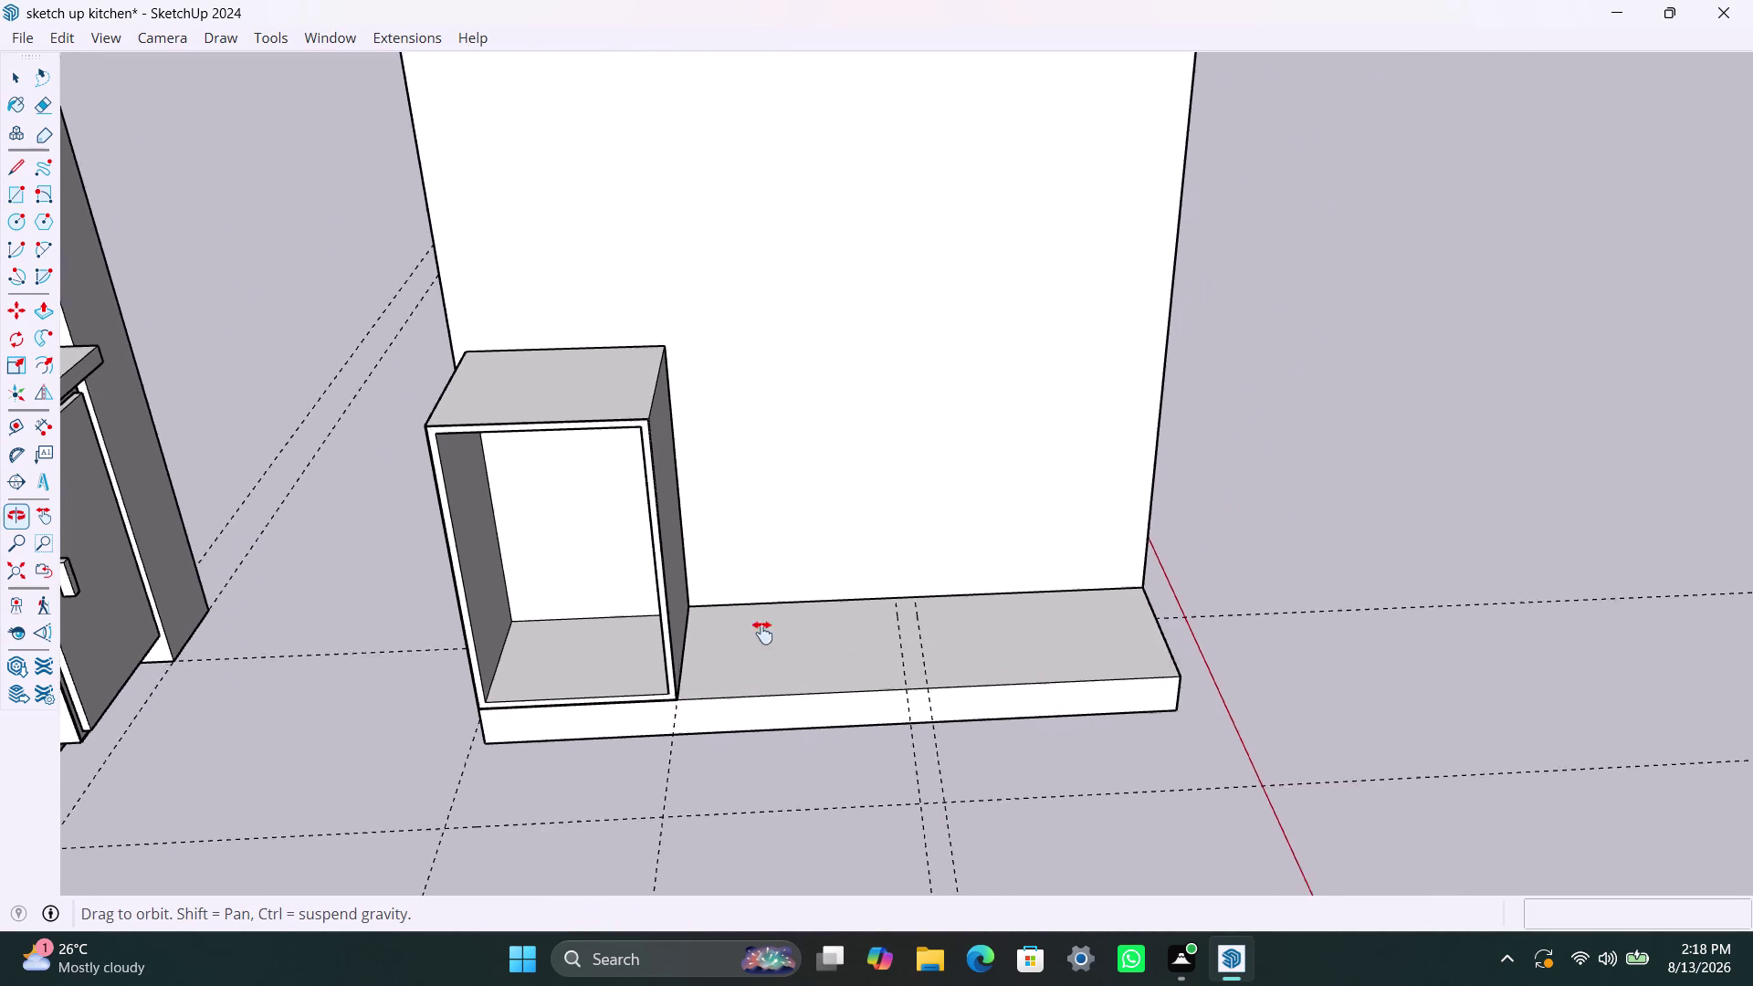
middle_drag(773, 593, 757, 546)
scroll(down, 3)
middle_drag(759, 520, 719, 788)
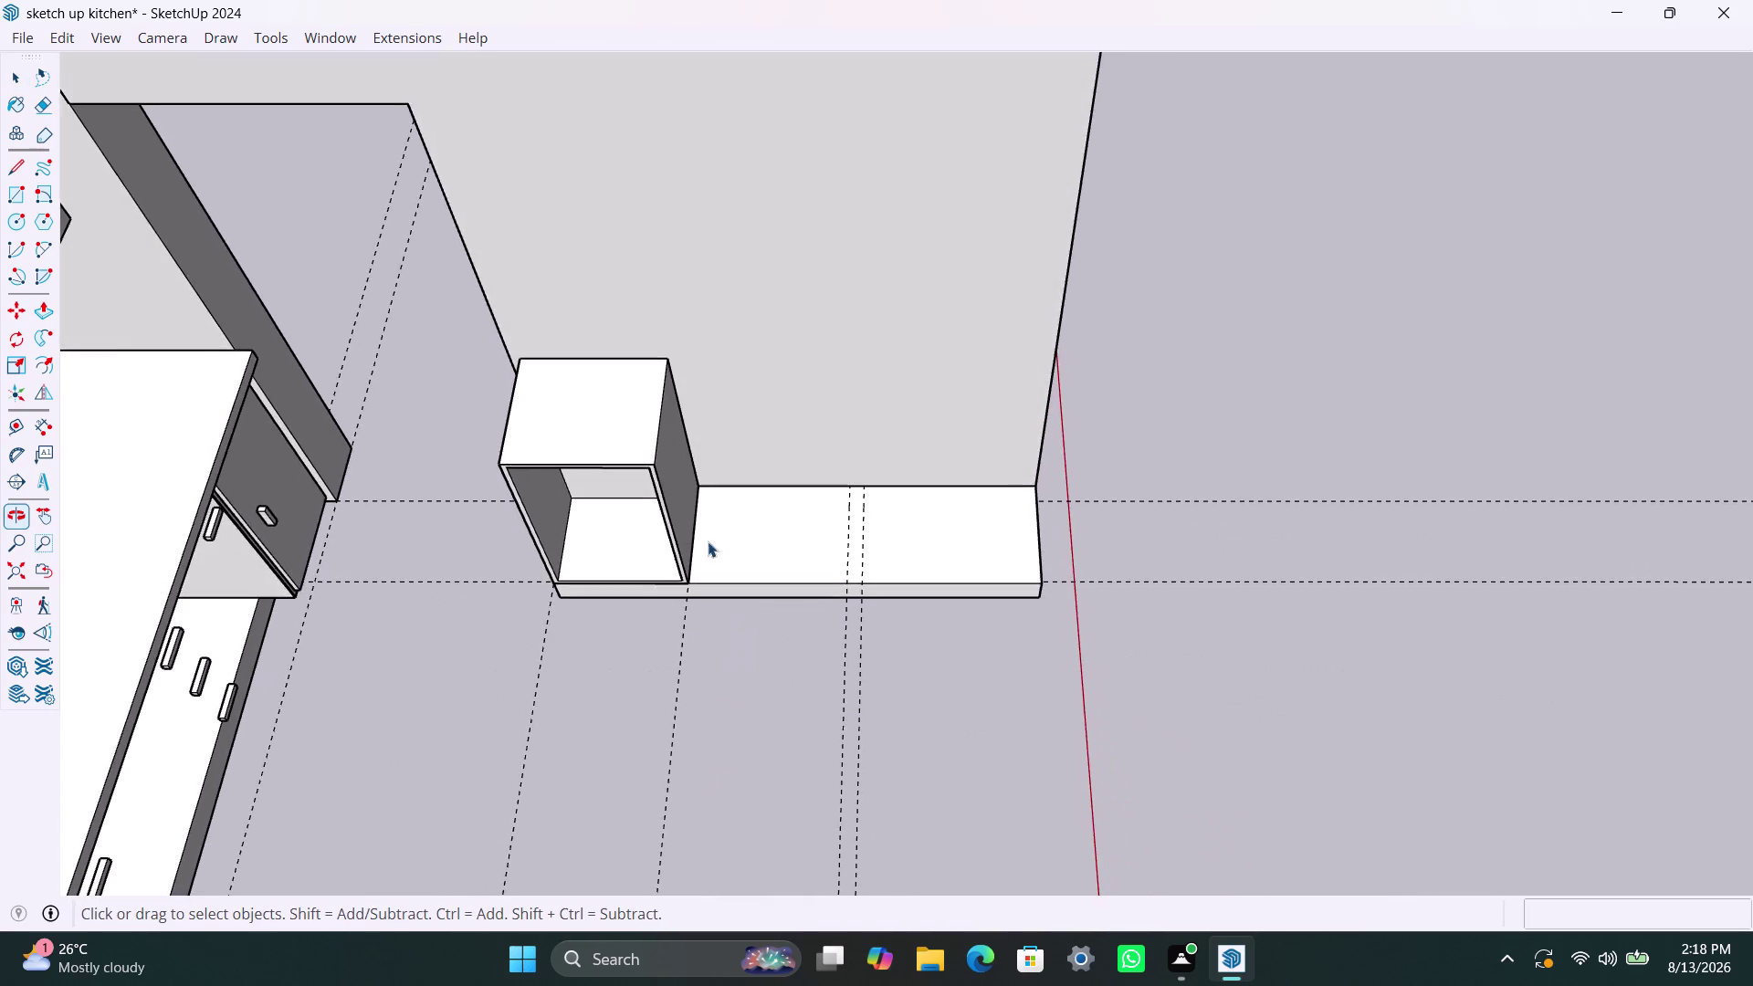
scroll(up, 3)
key(r)
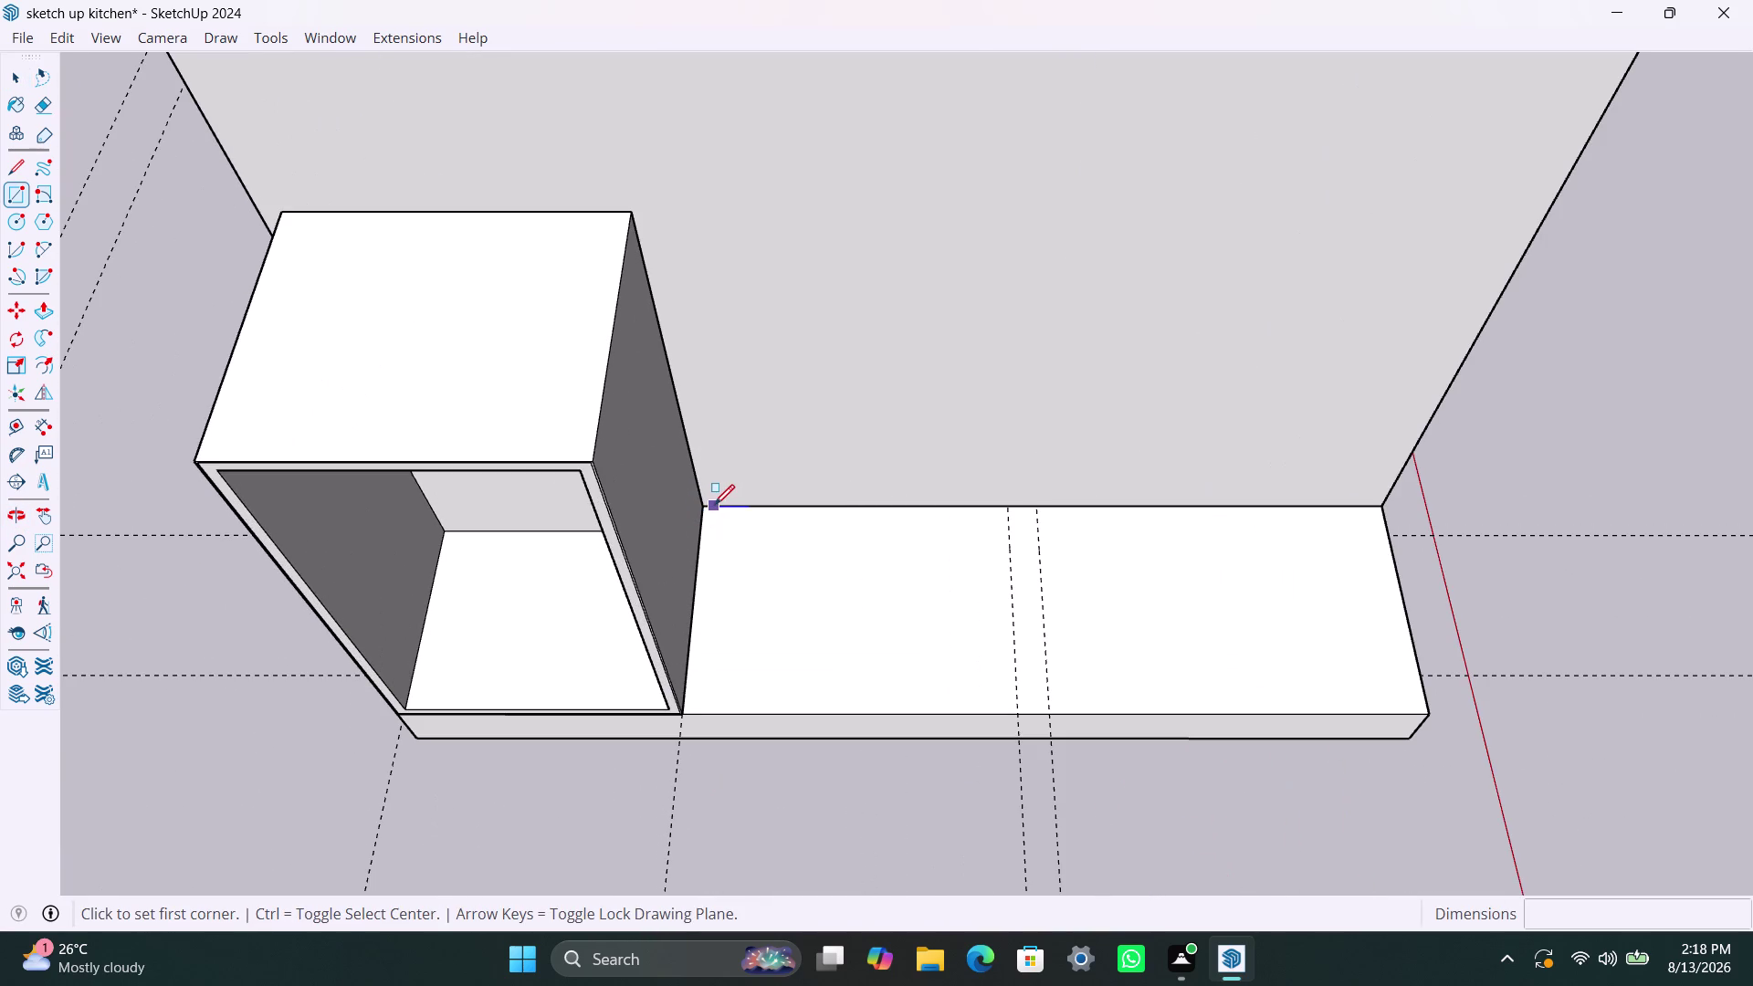
Draw a rectangle on the step beside the cabinet and make it a group.
click(709, 505)
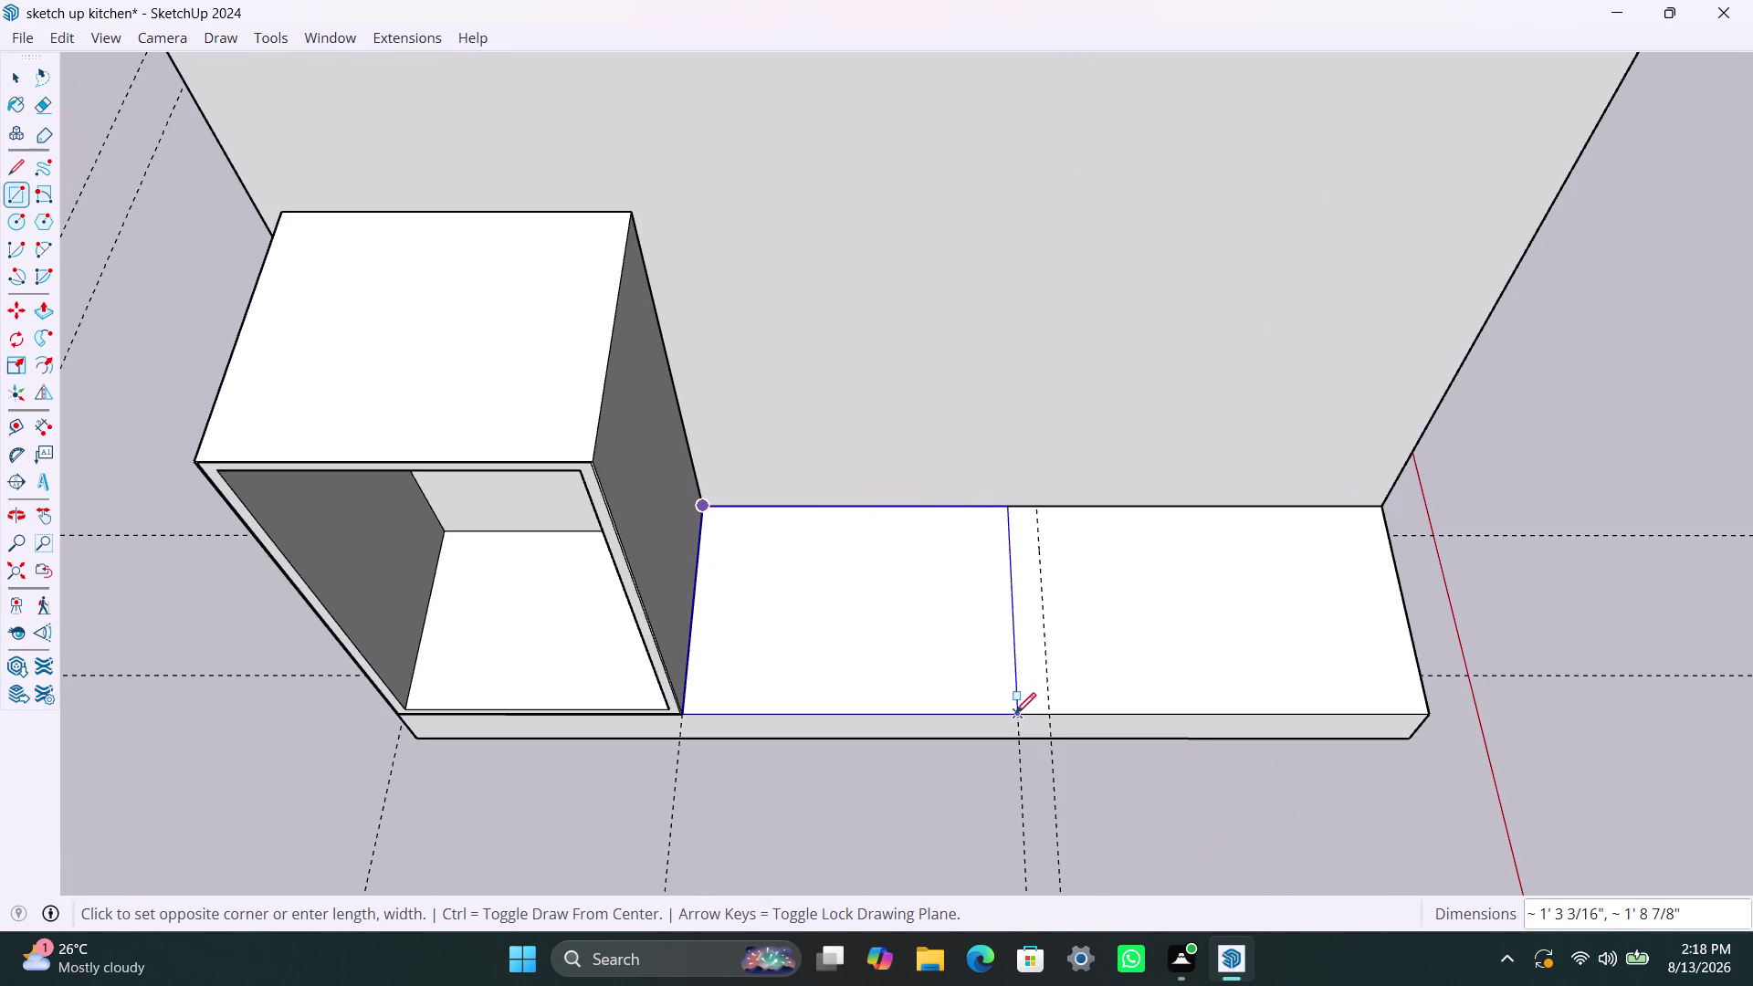
click(1015, 713)
key(space)
double_click(909, 643)
right_click(891, 646)
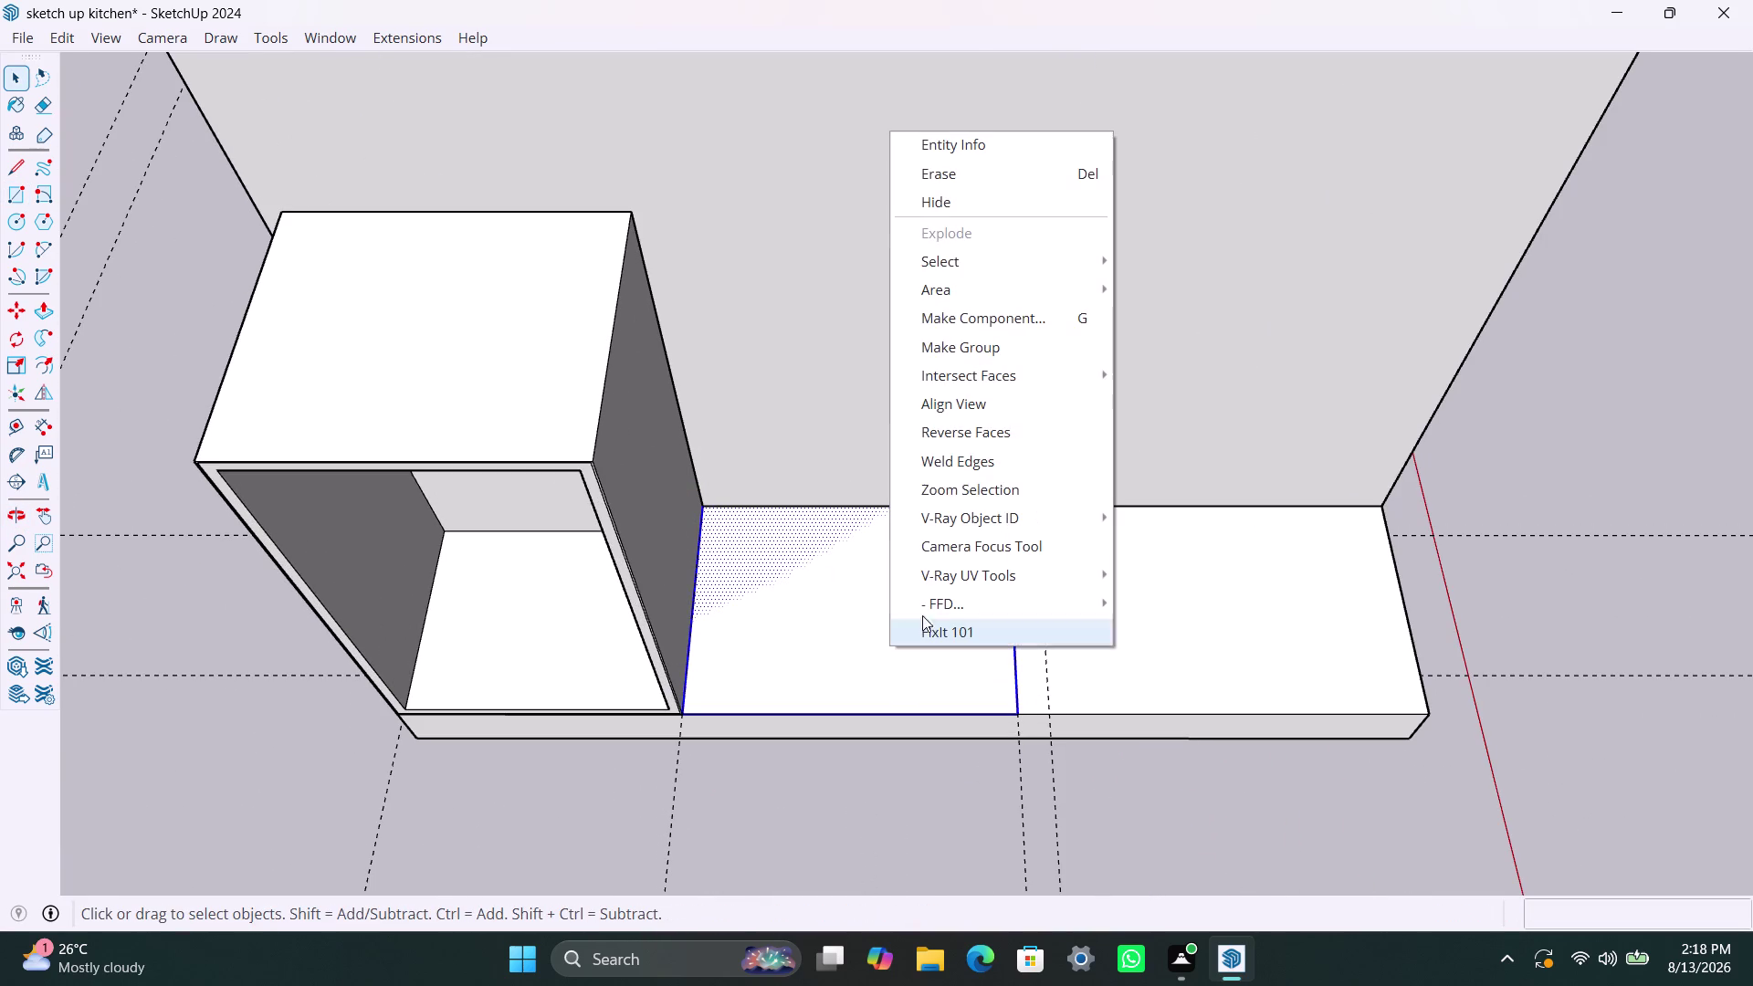
click(981, 350)
Inside the group, raise the rectangle 720 mm into a tall box.
double_click(864, 600)
click(861, 606)
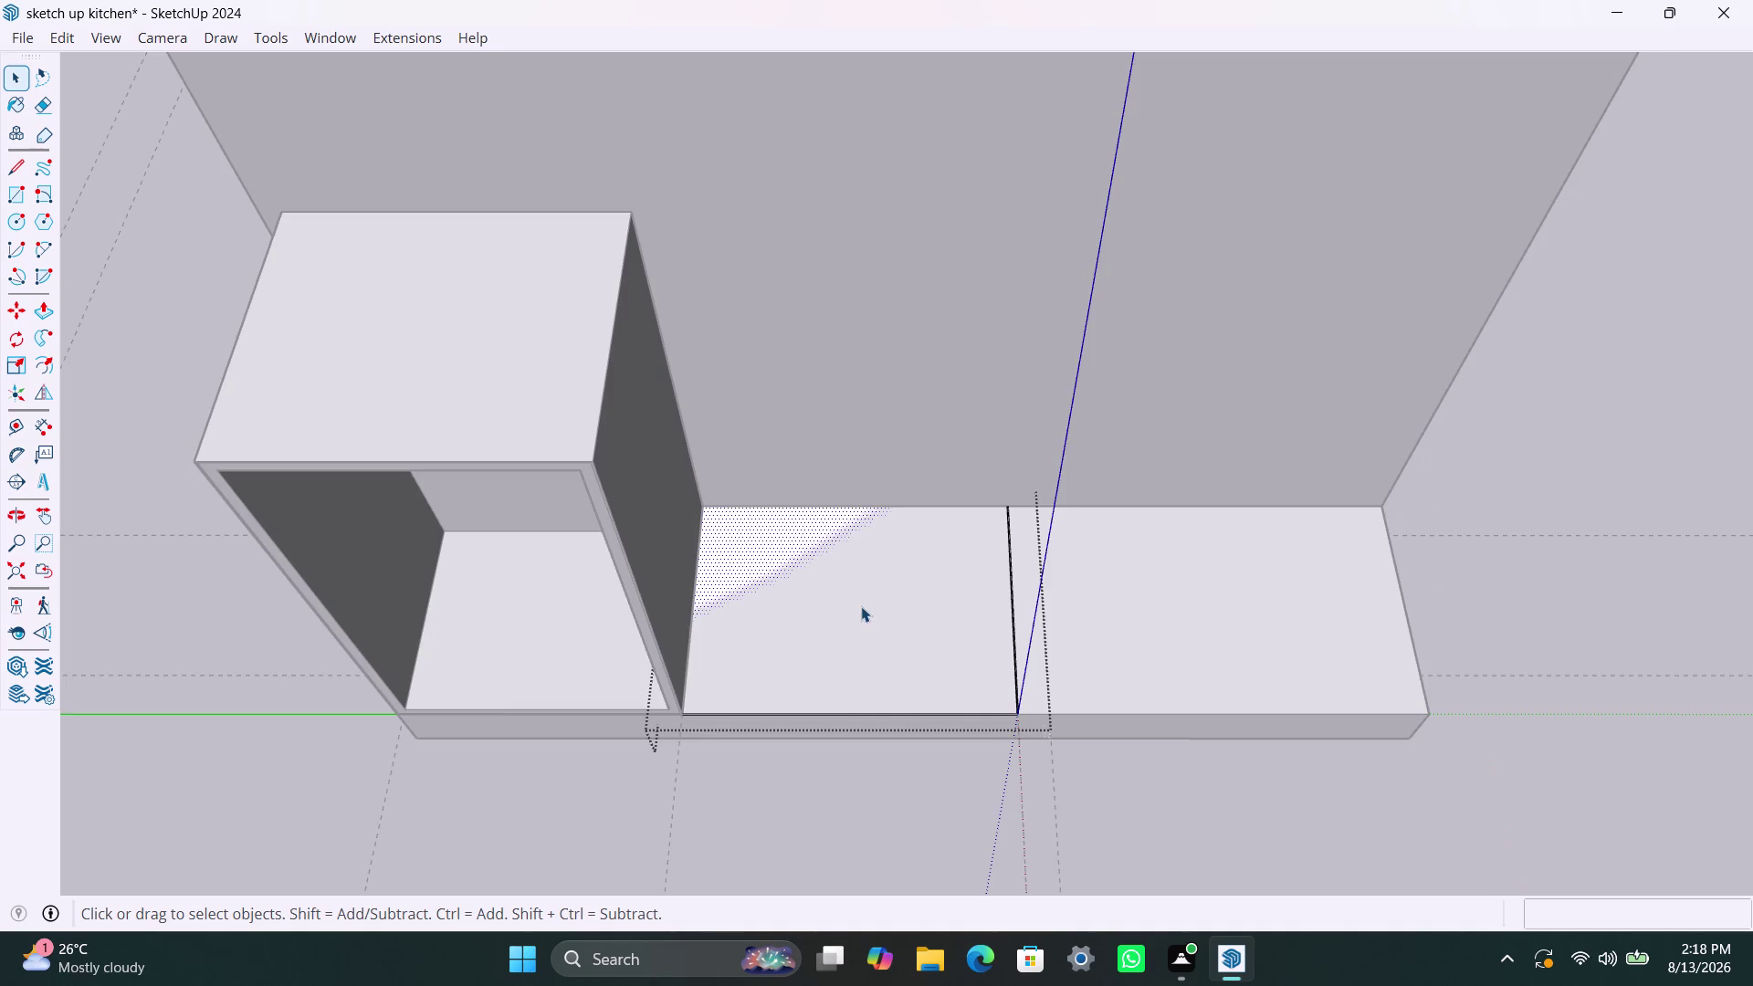
key(p)
click(862, 608)
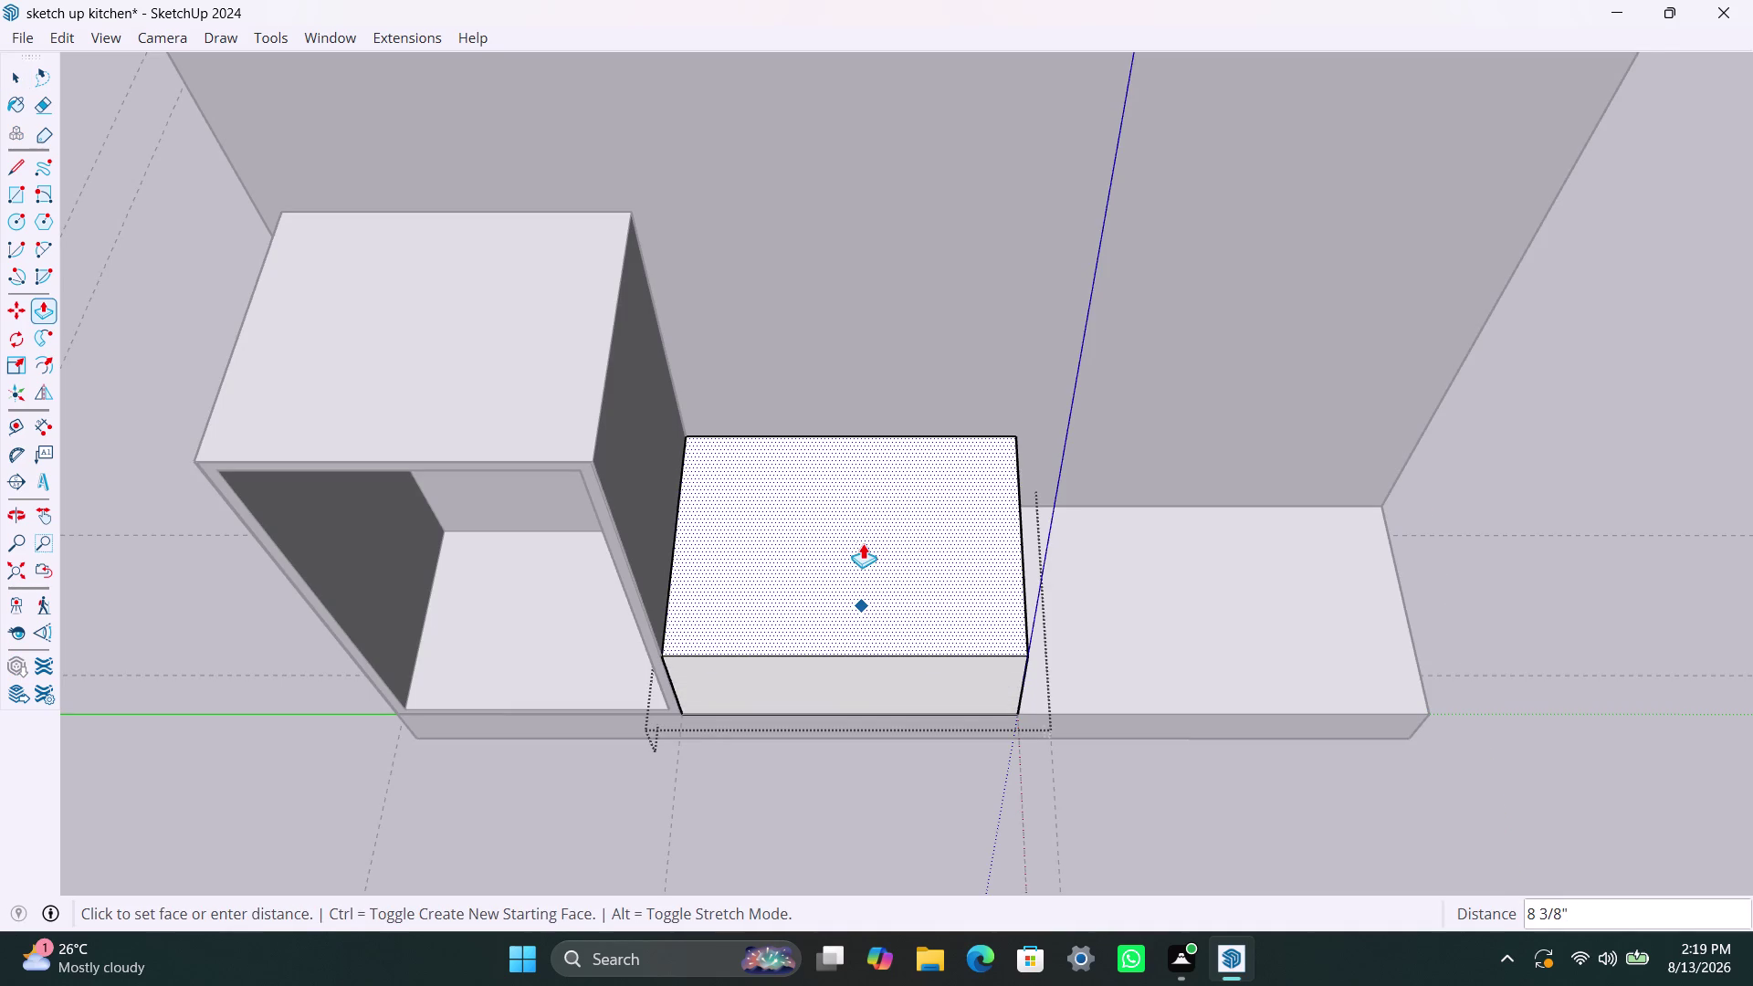
text(720)
text(mm)
key(Return)
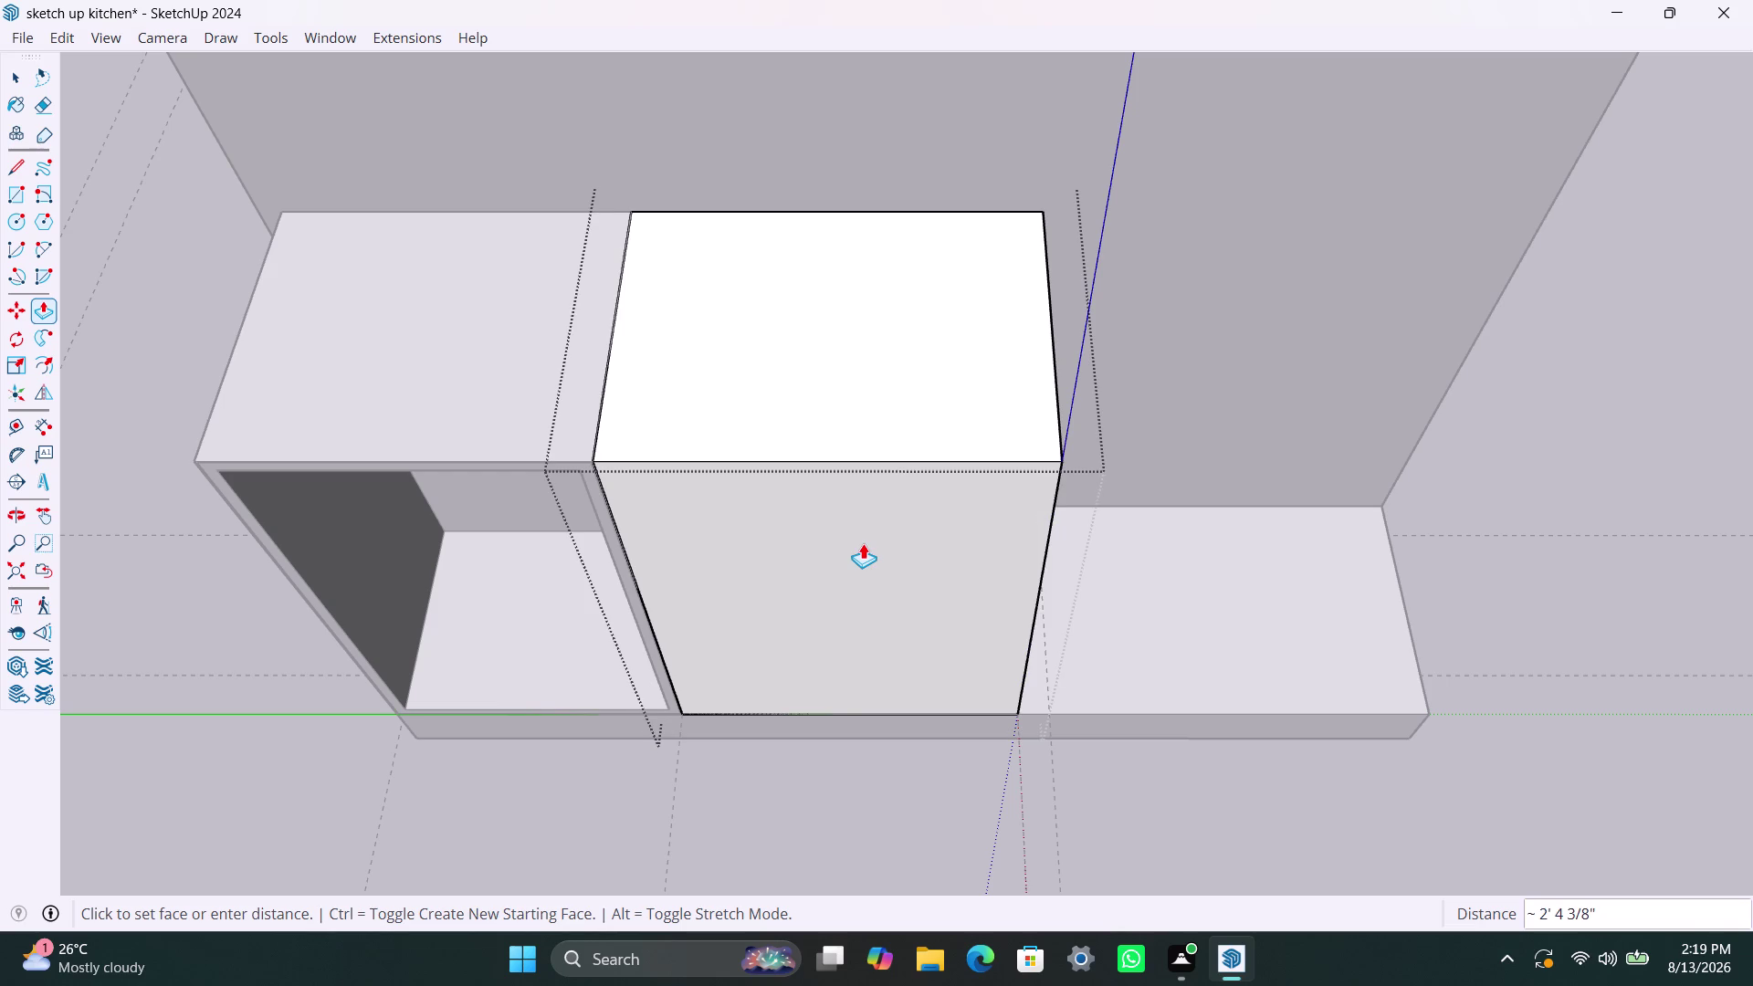
key(space)
scroll(down, 3)
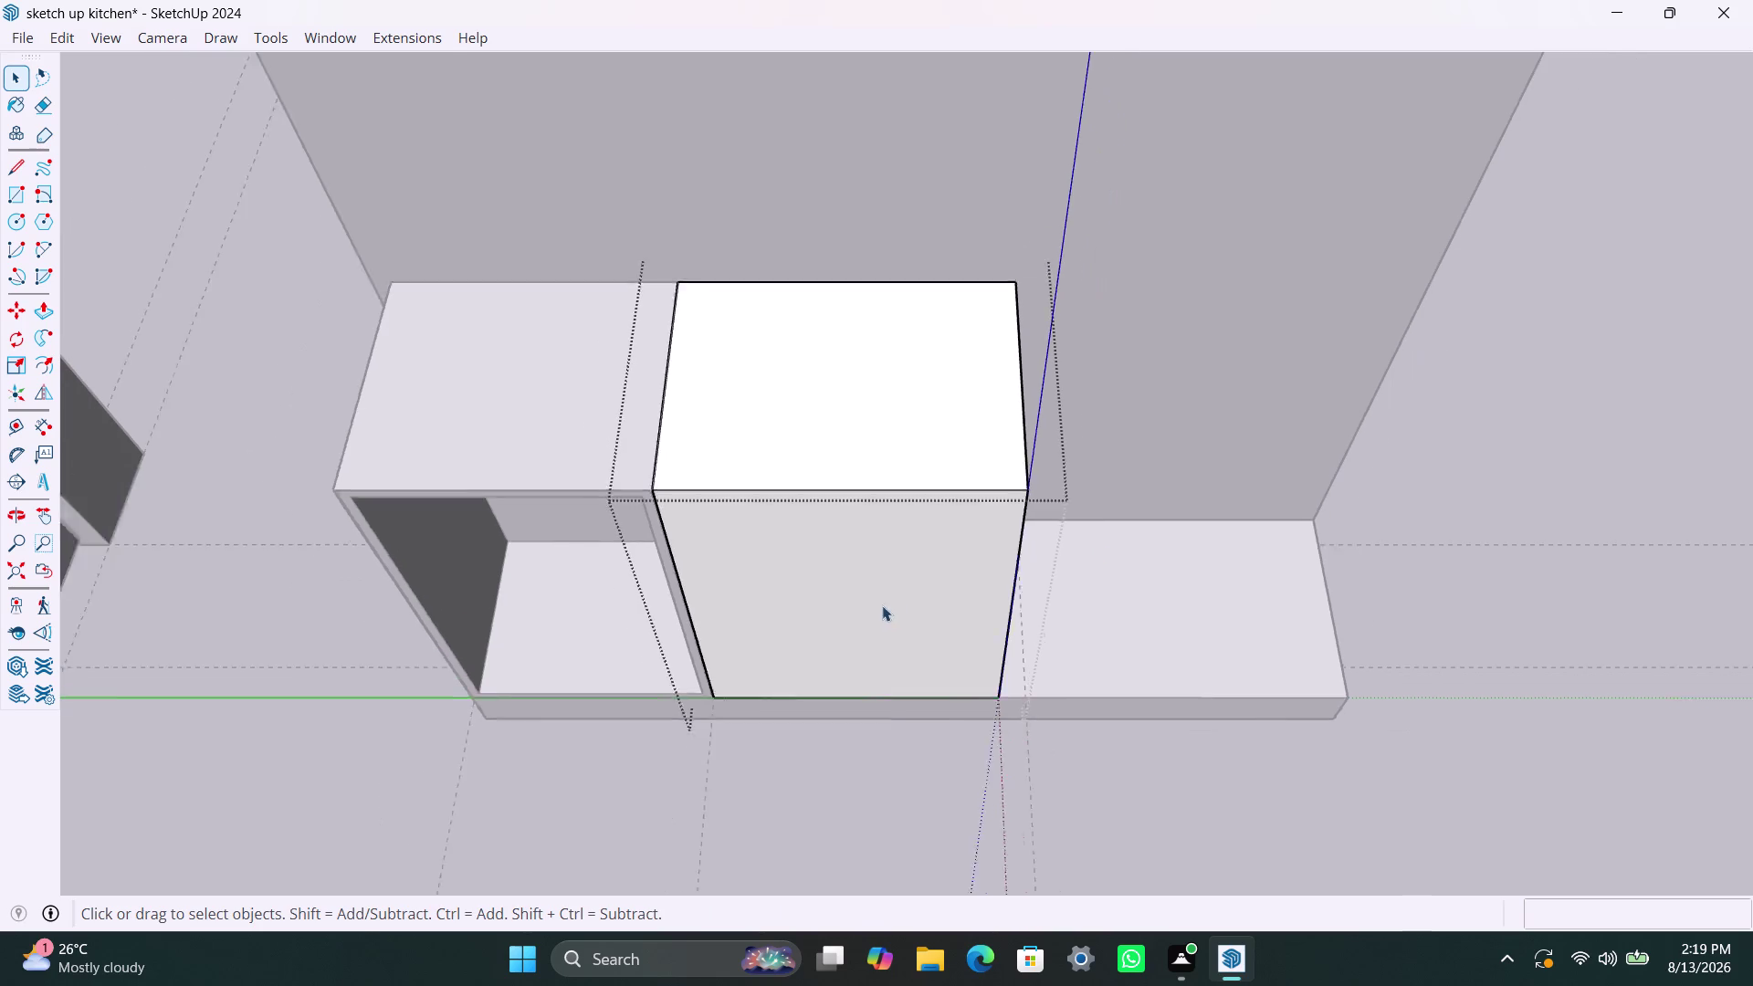
middle_drag(837, 619, 815, 563)
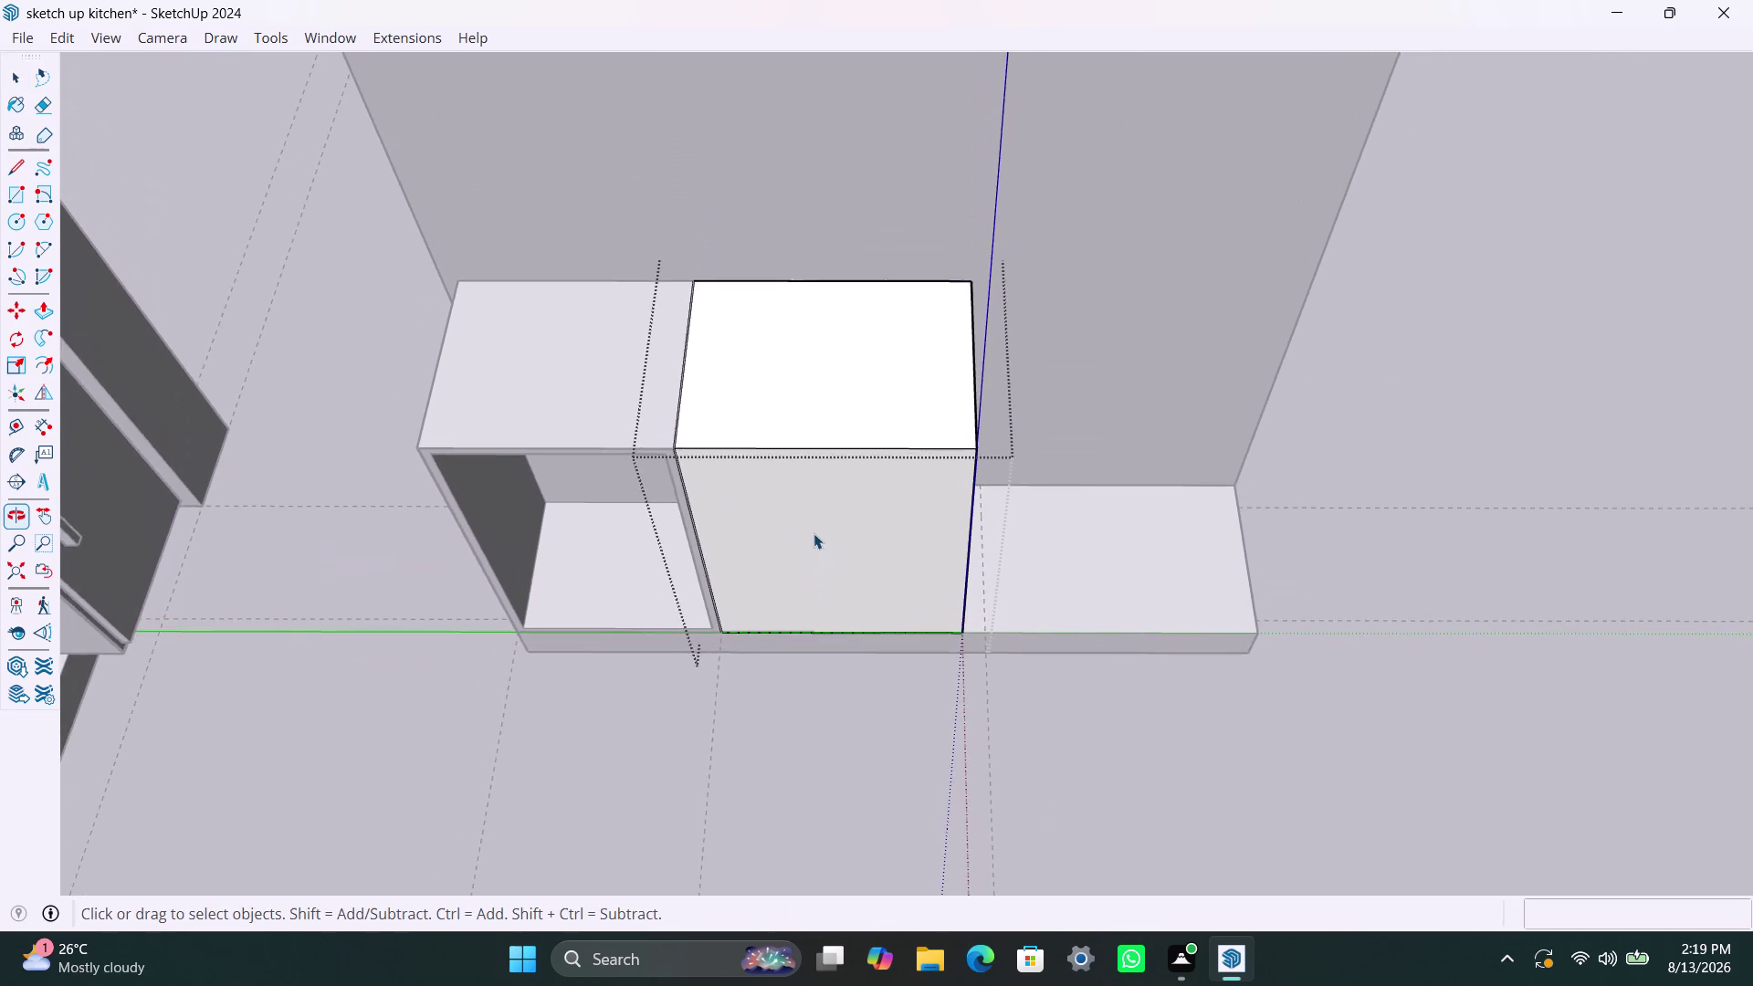
Draw a horizontal line across the new box's front from its left edge to its right edge.
scroll(down, 3)
middle_drag(808, 578, 789, 362)
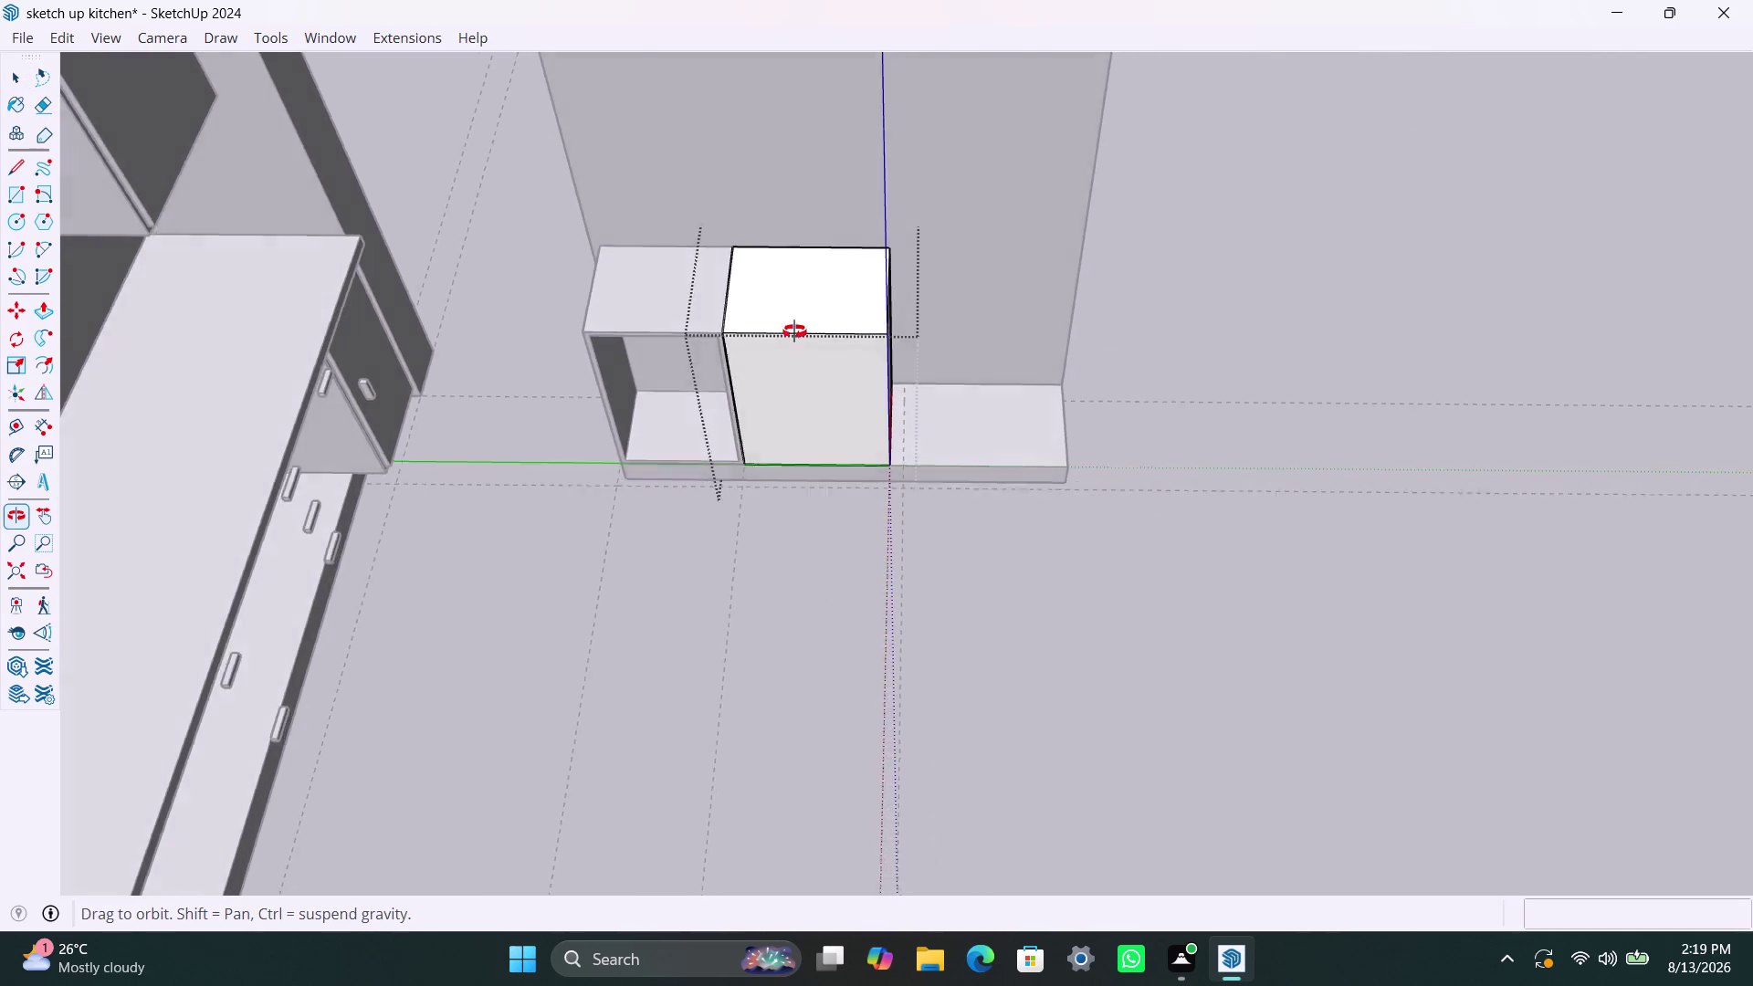
middle_drag(789, 362, 839, 99)
scroll(up, 3)
middle_drag(773, 399, 793, 332)
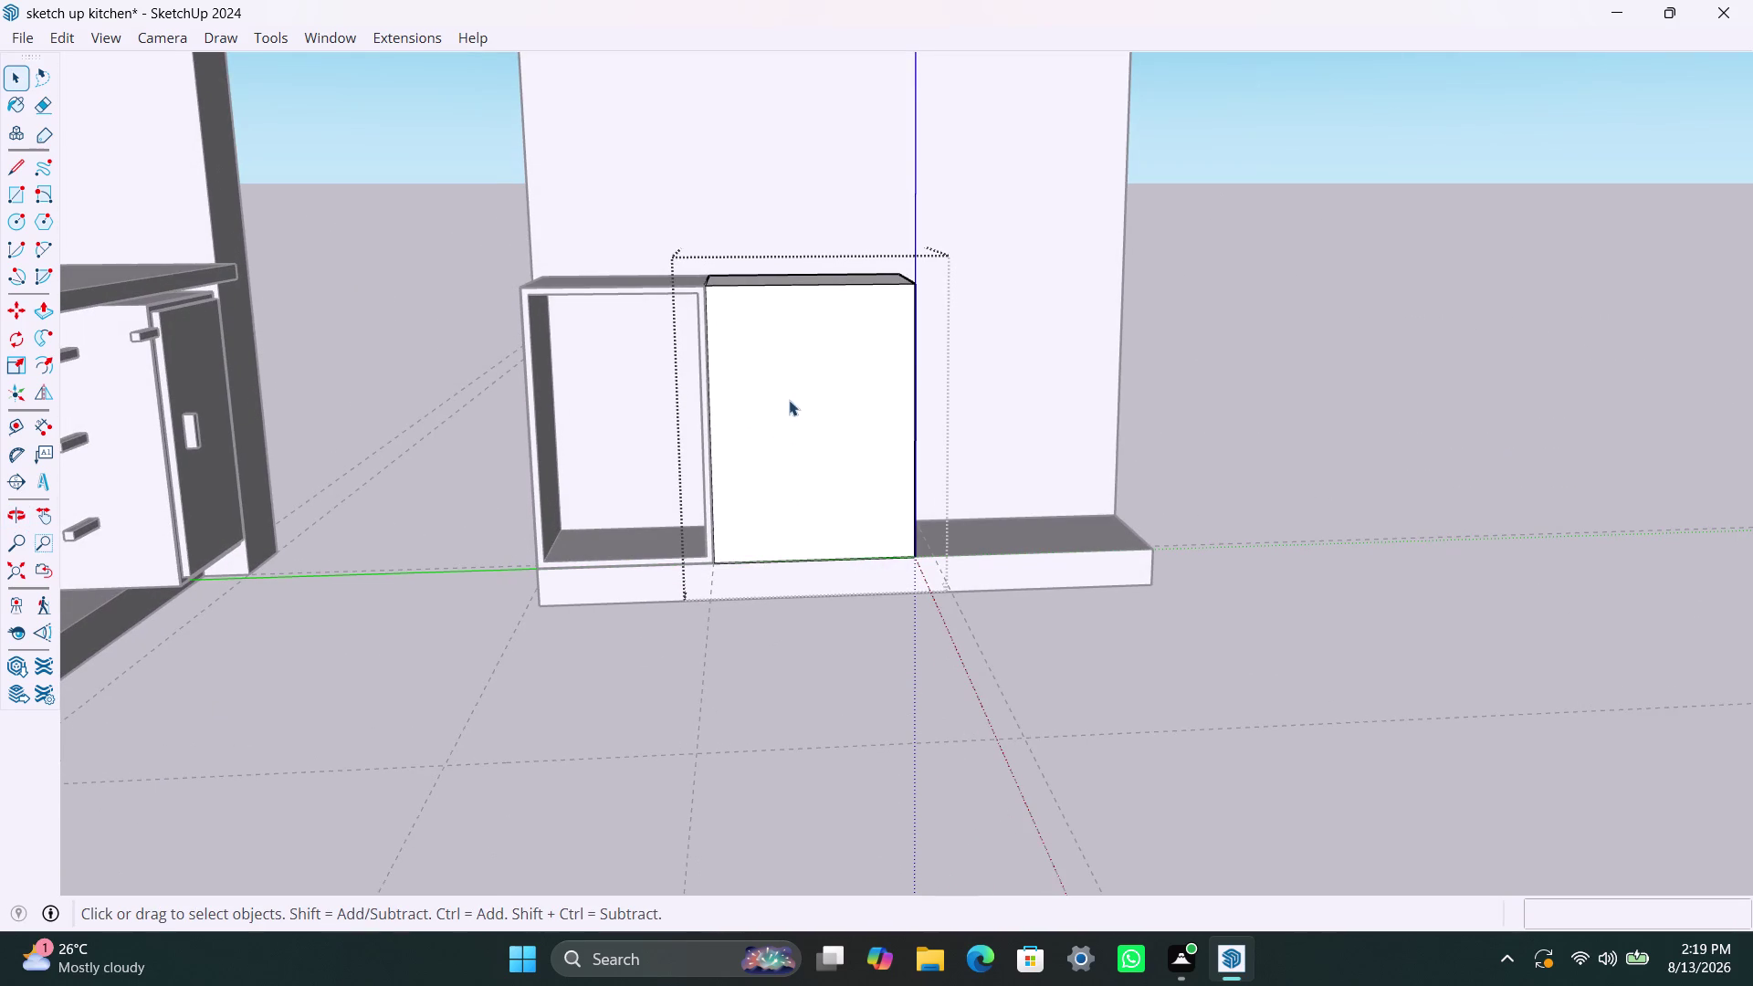
click(789, 400)
key(l)
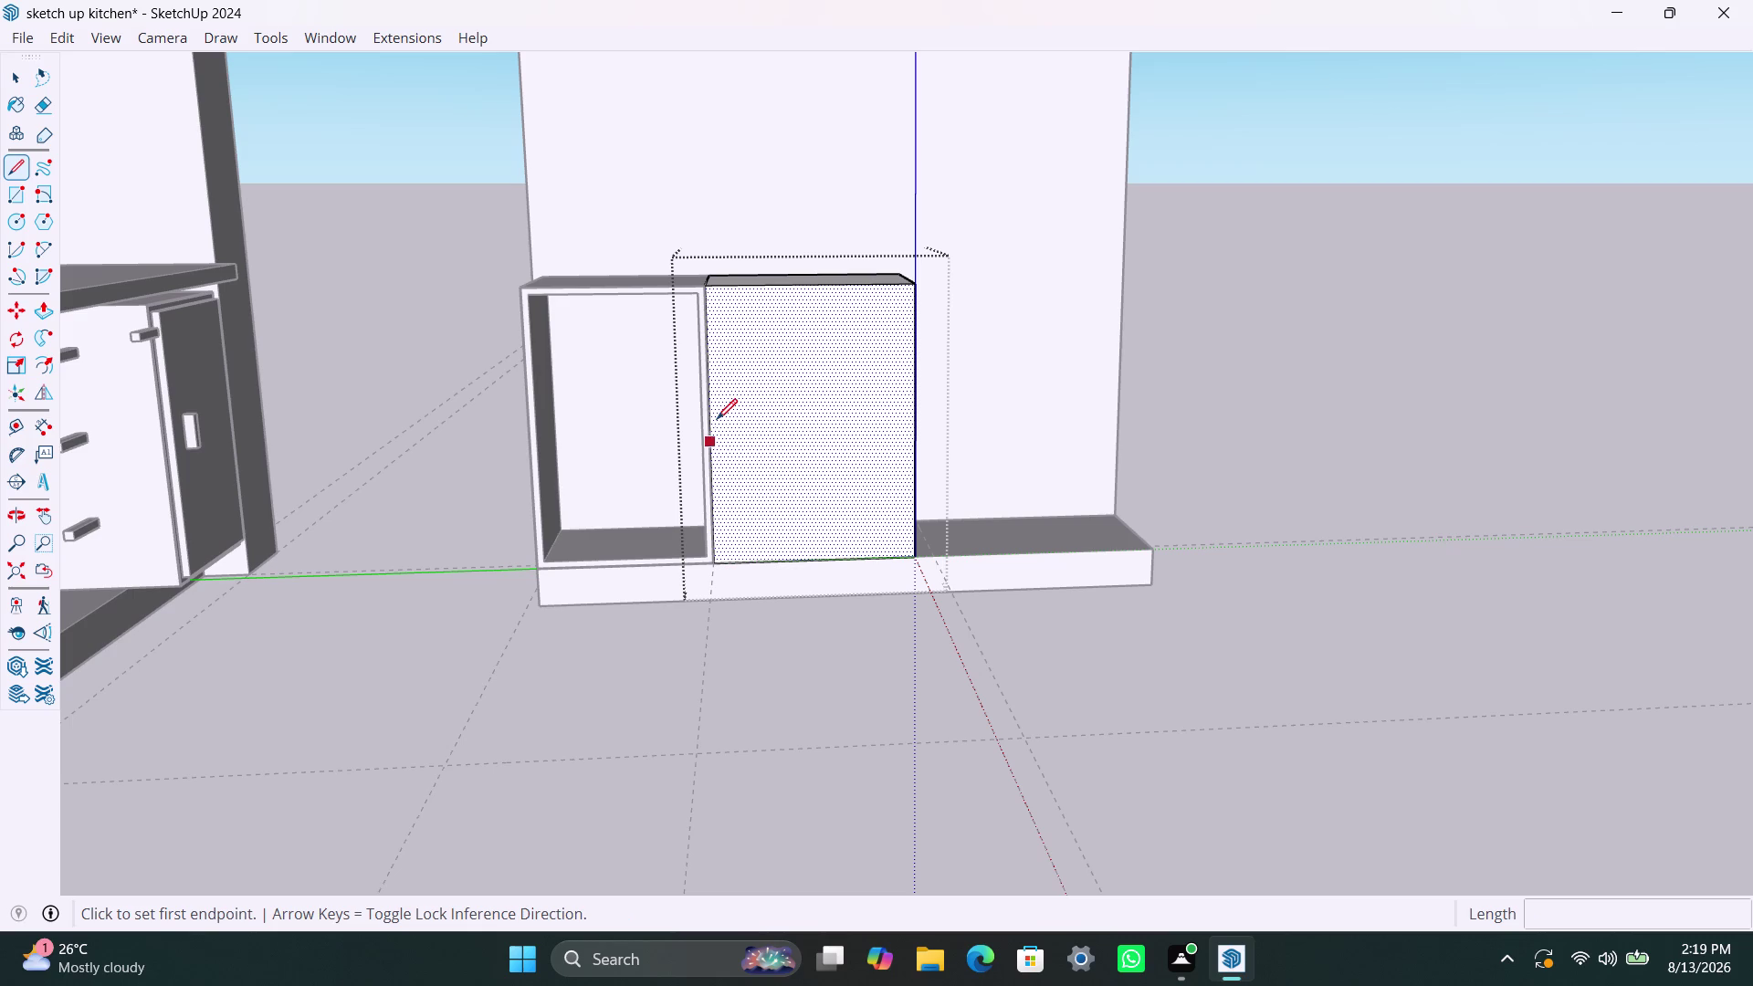
click(714, 427)
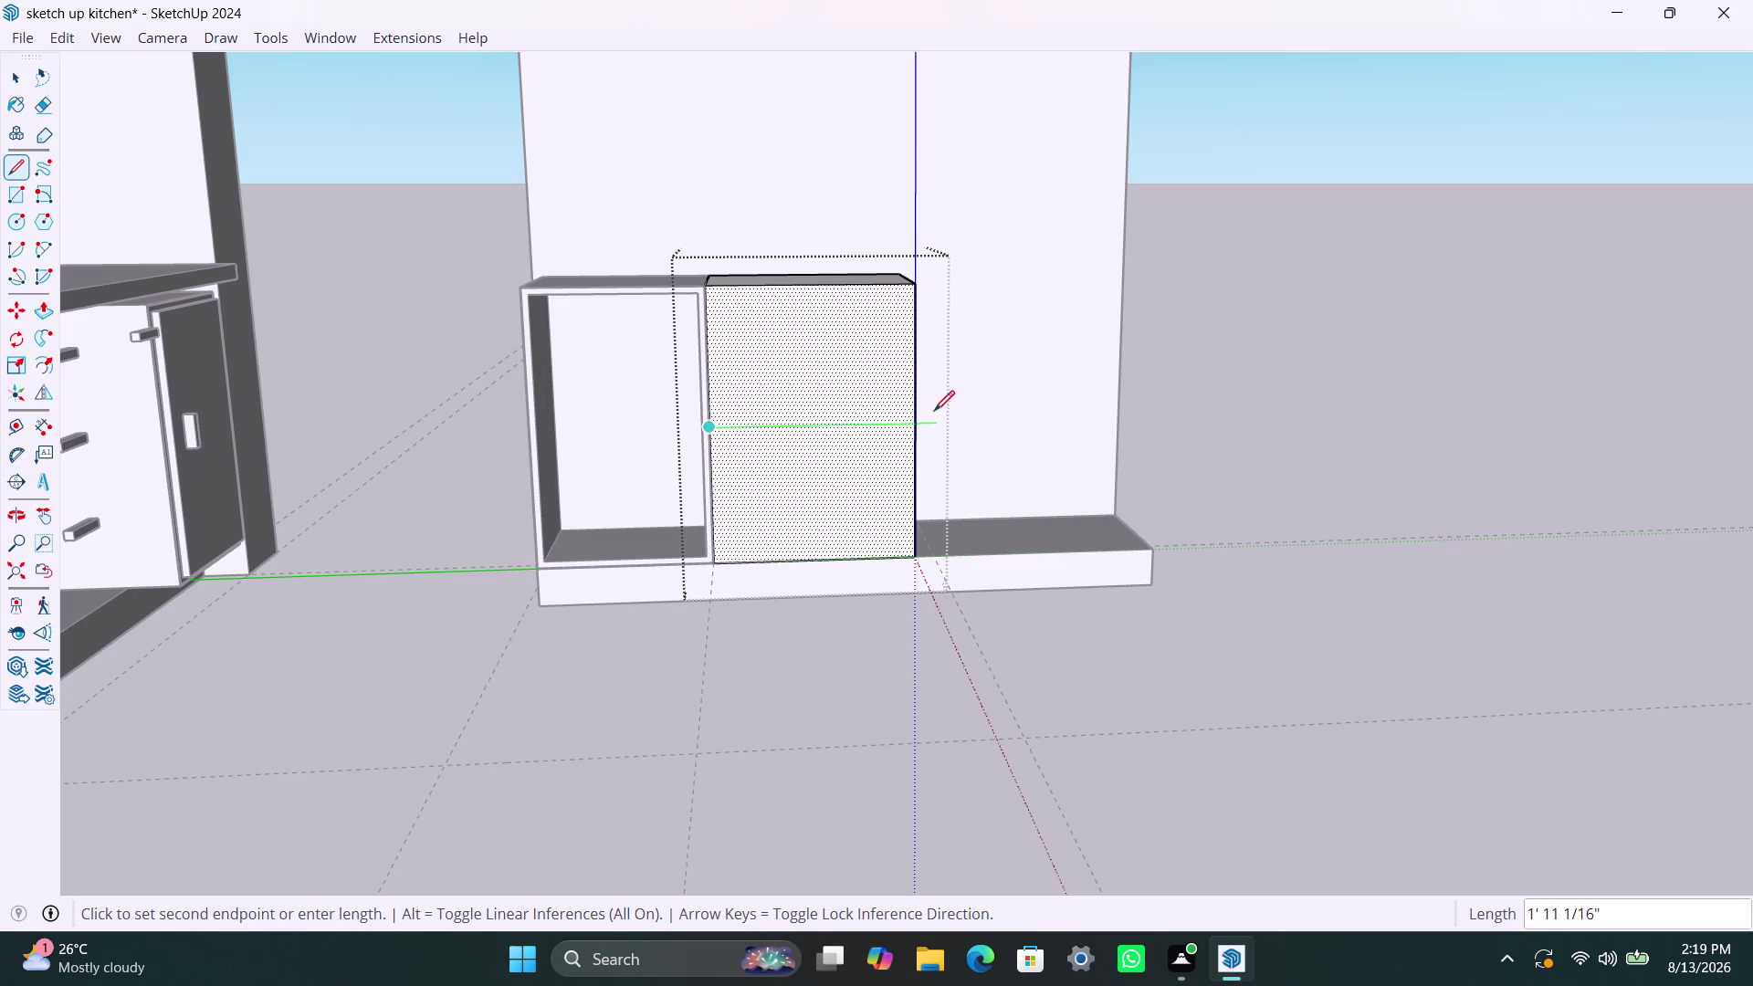
click(914, 417)
key(space)
Exit and reopen the box group, then select the upper front panel.
click(1273, 369)
click(822, 369)
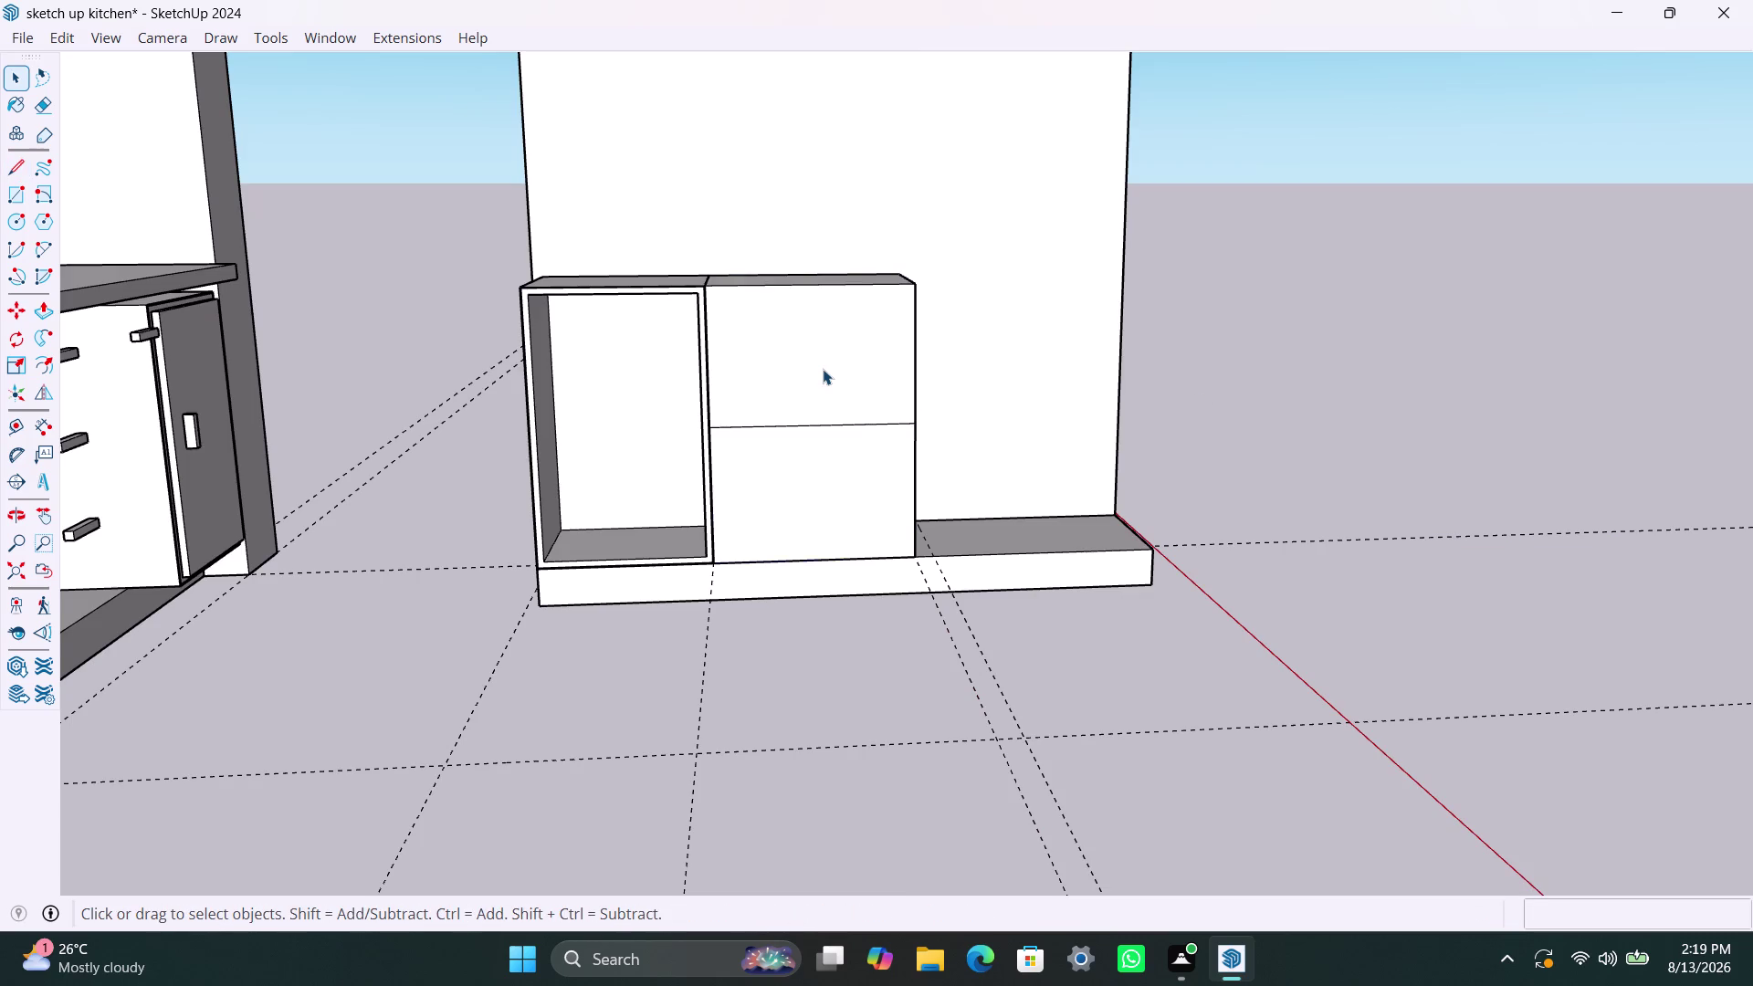
double_click(823, 369)
click(812, 376)
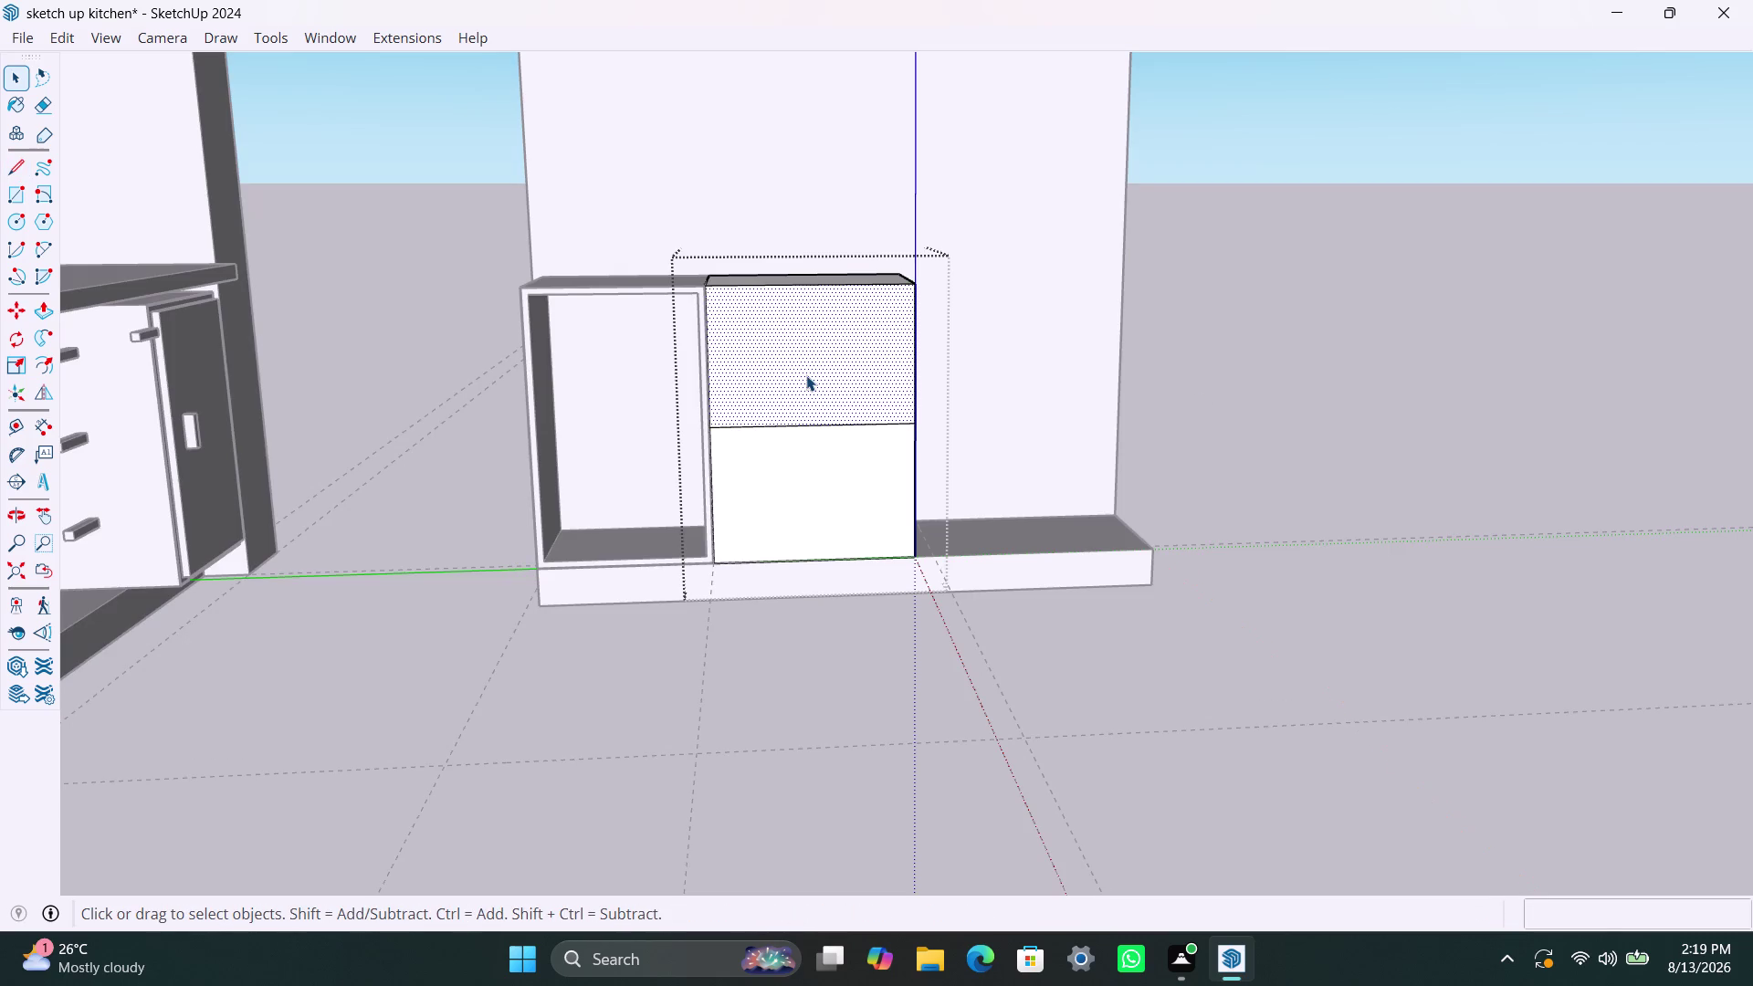
Offset the upper panel's outline by 2.5 mm and then by 18 mm.
key(f)
click(805, 374)
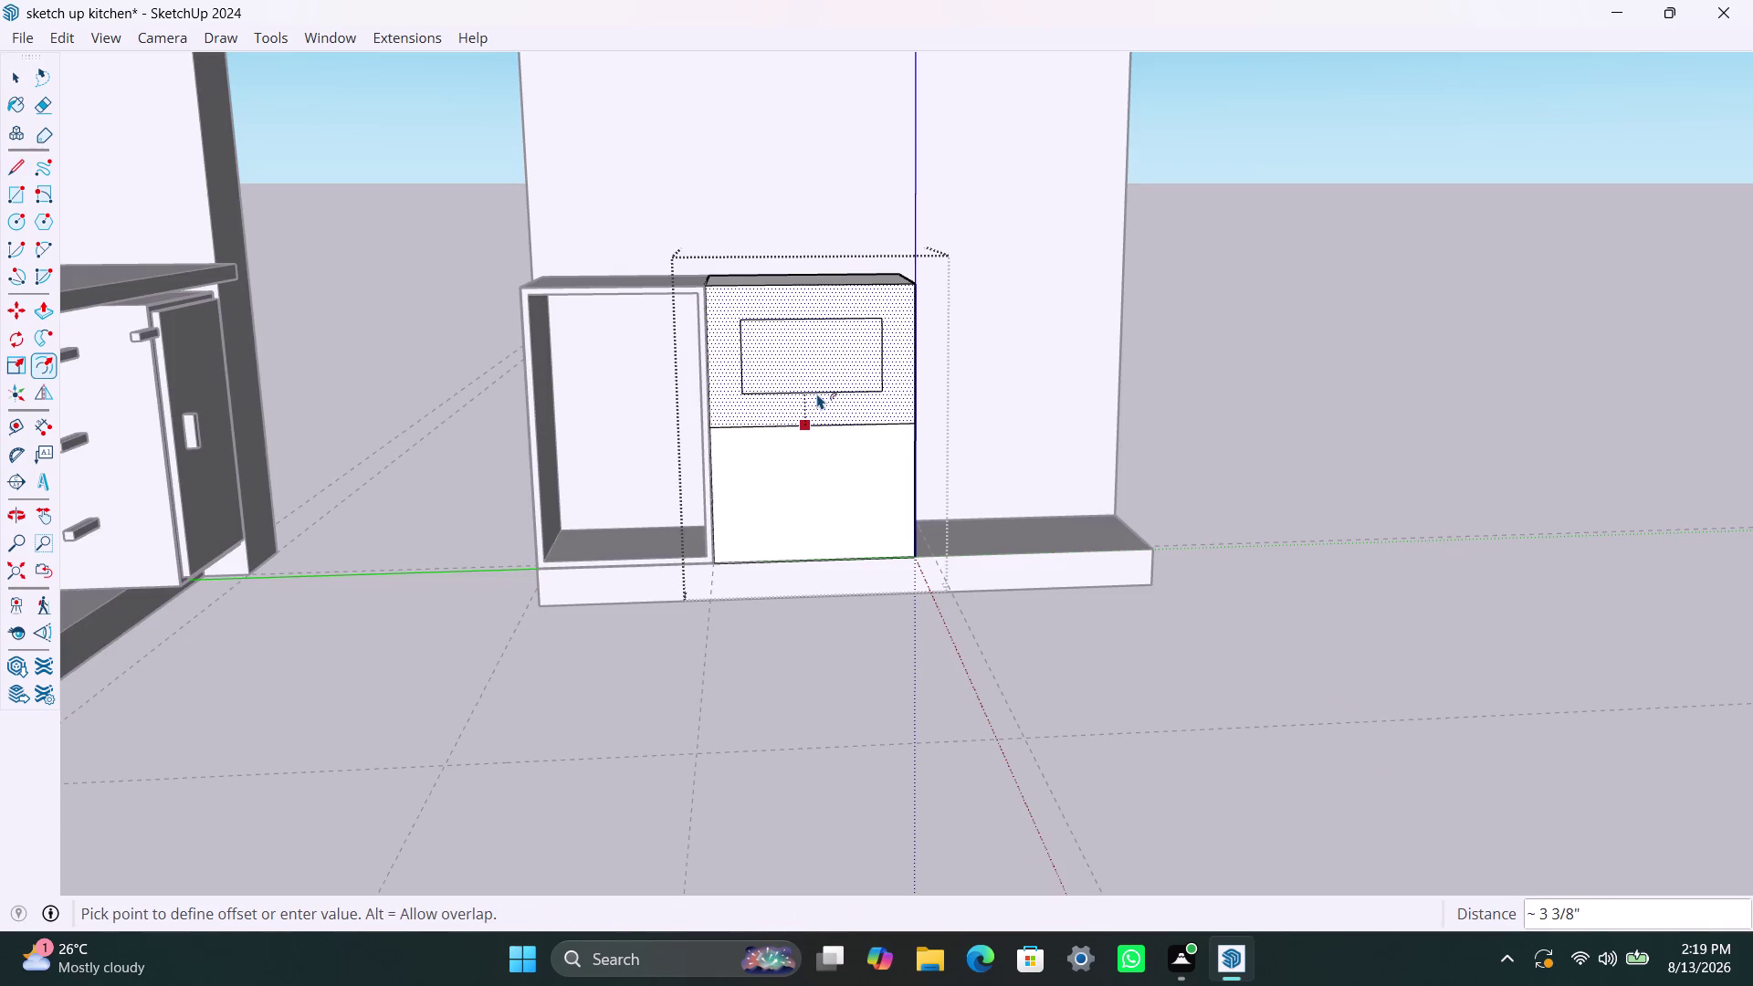
text(2.5mm)
key(Return)
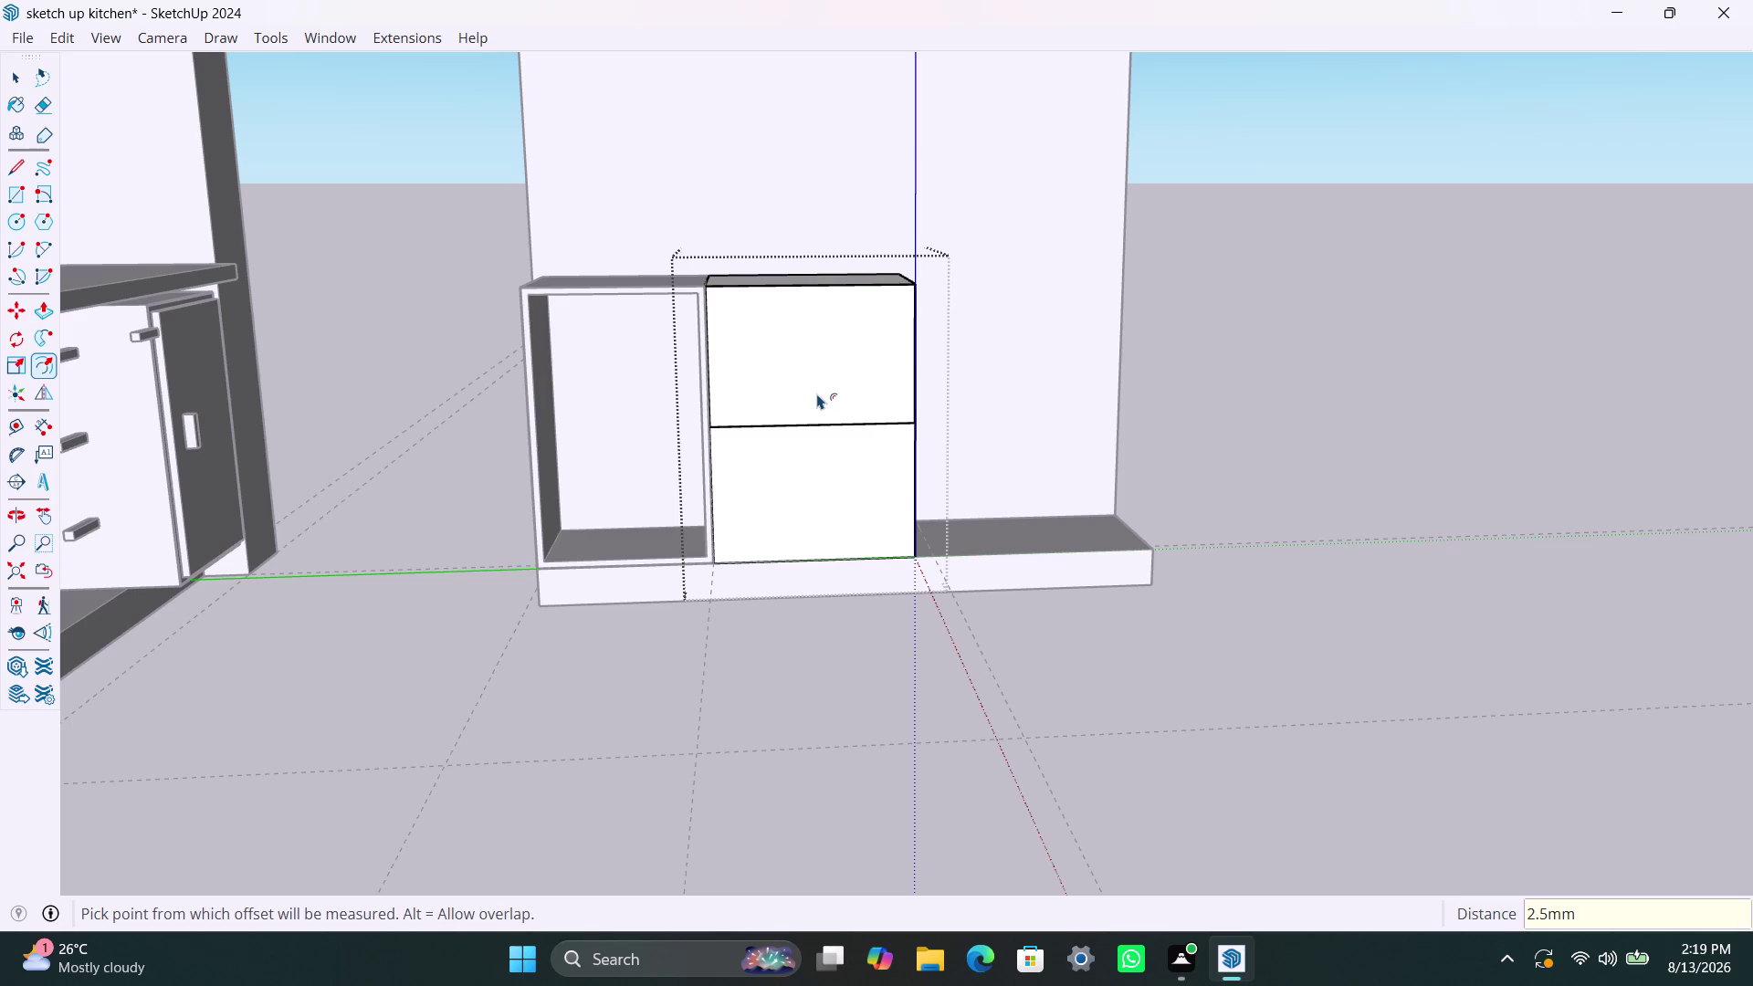
click(764, 330)
text(1)
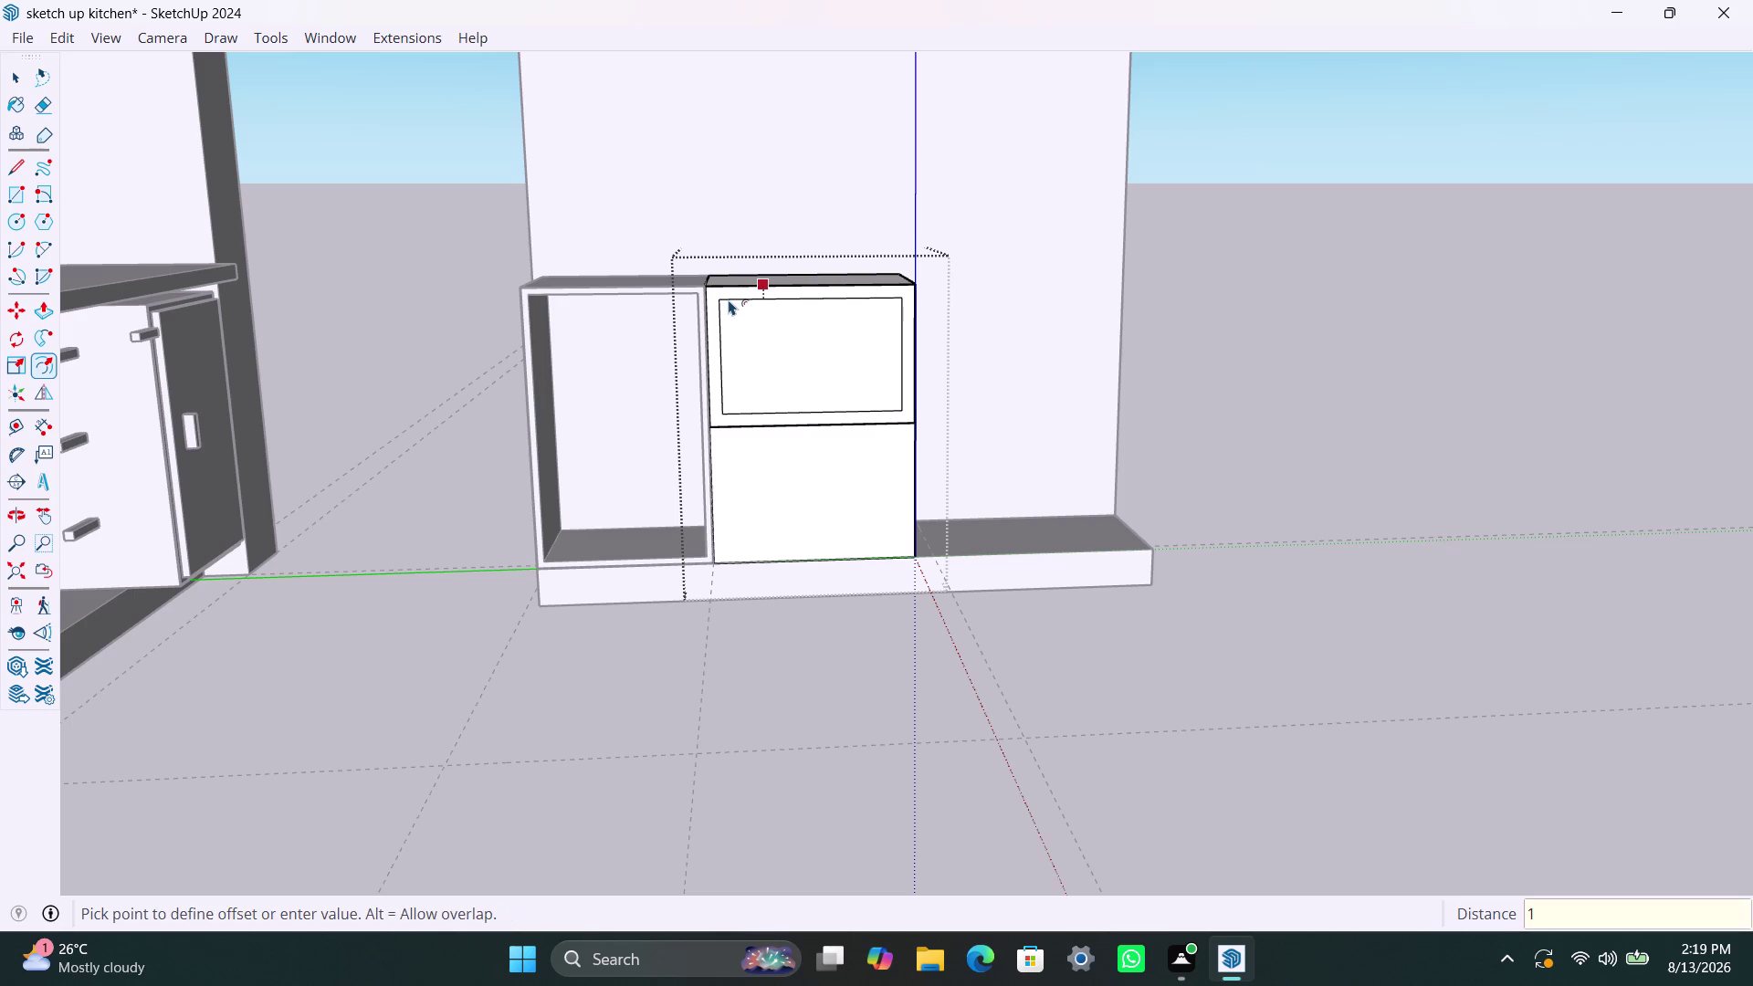
text(8mm)
key(Return)
key(space)
Push the inset upper panel back into the box to open the compartment.
click(789, 359)
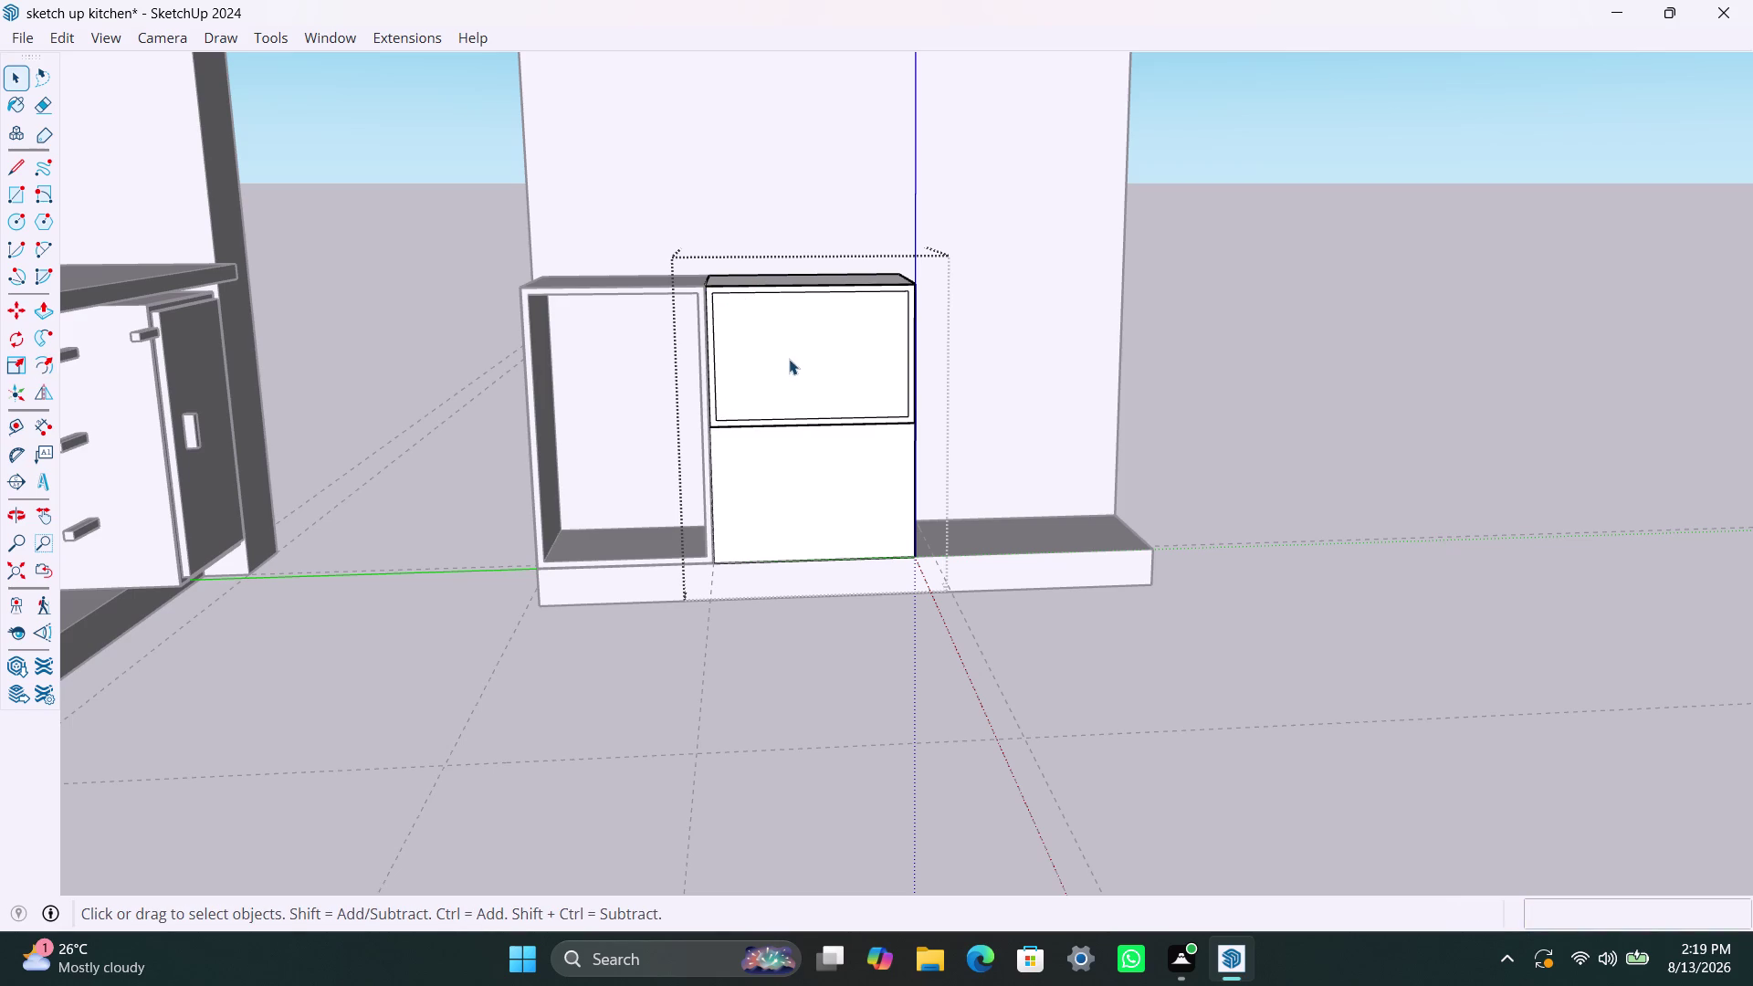
scroll(up, 3)
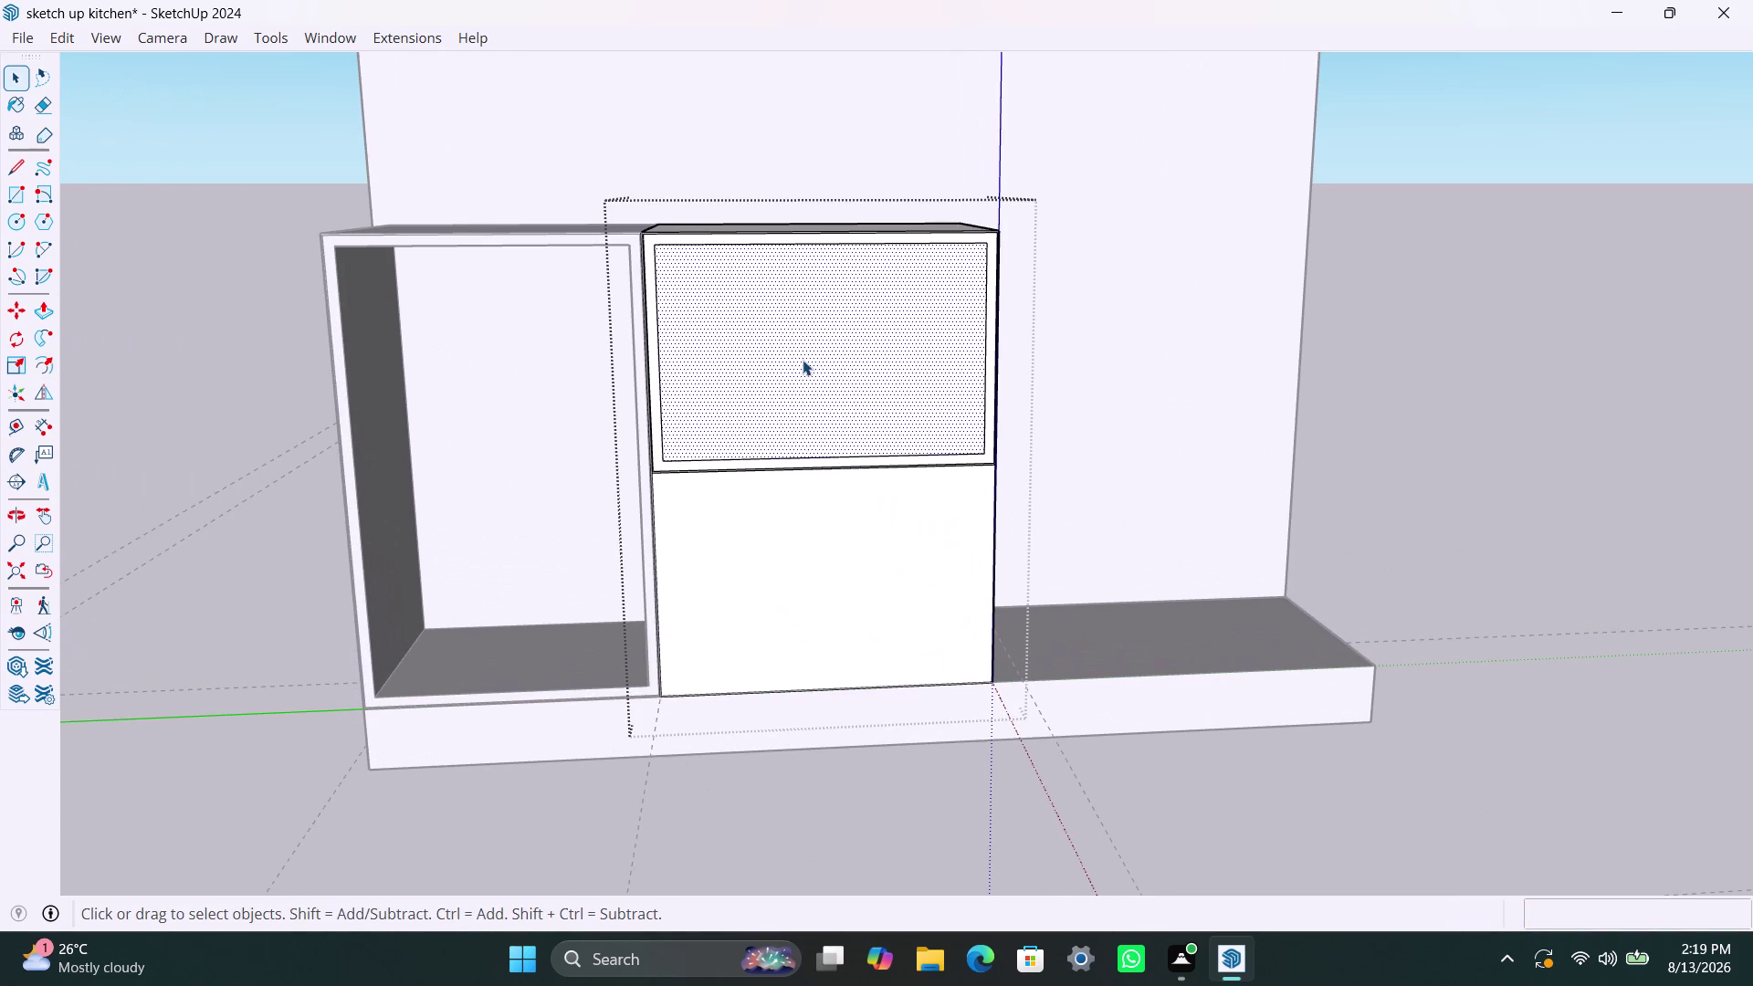
key(p)
click(802, 360)
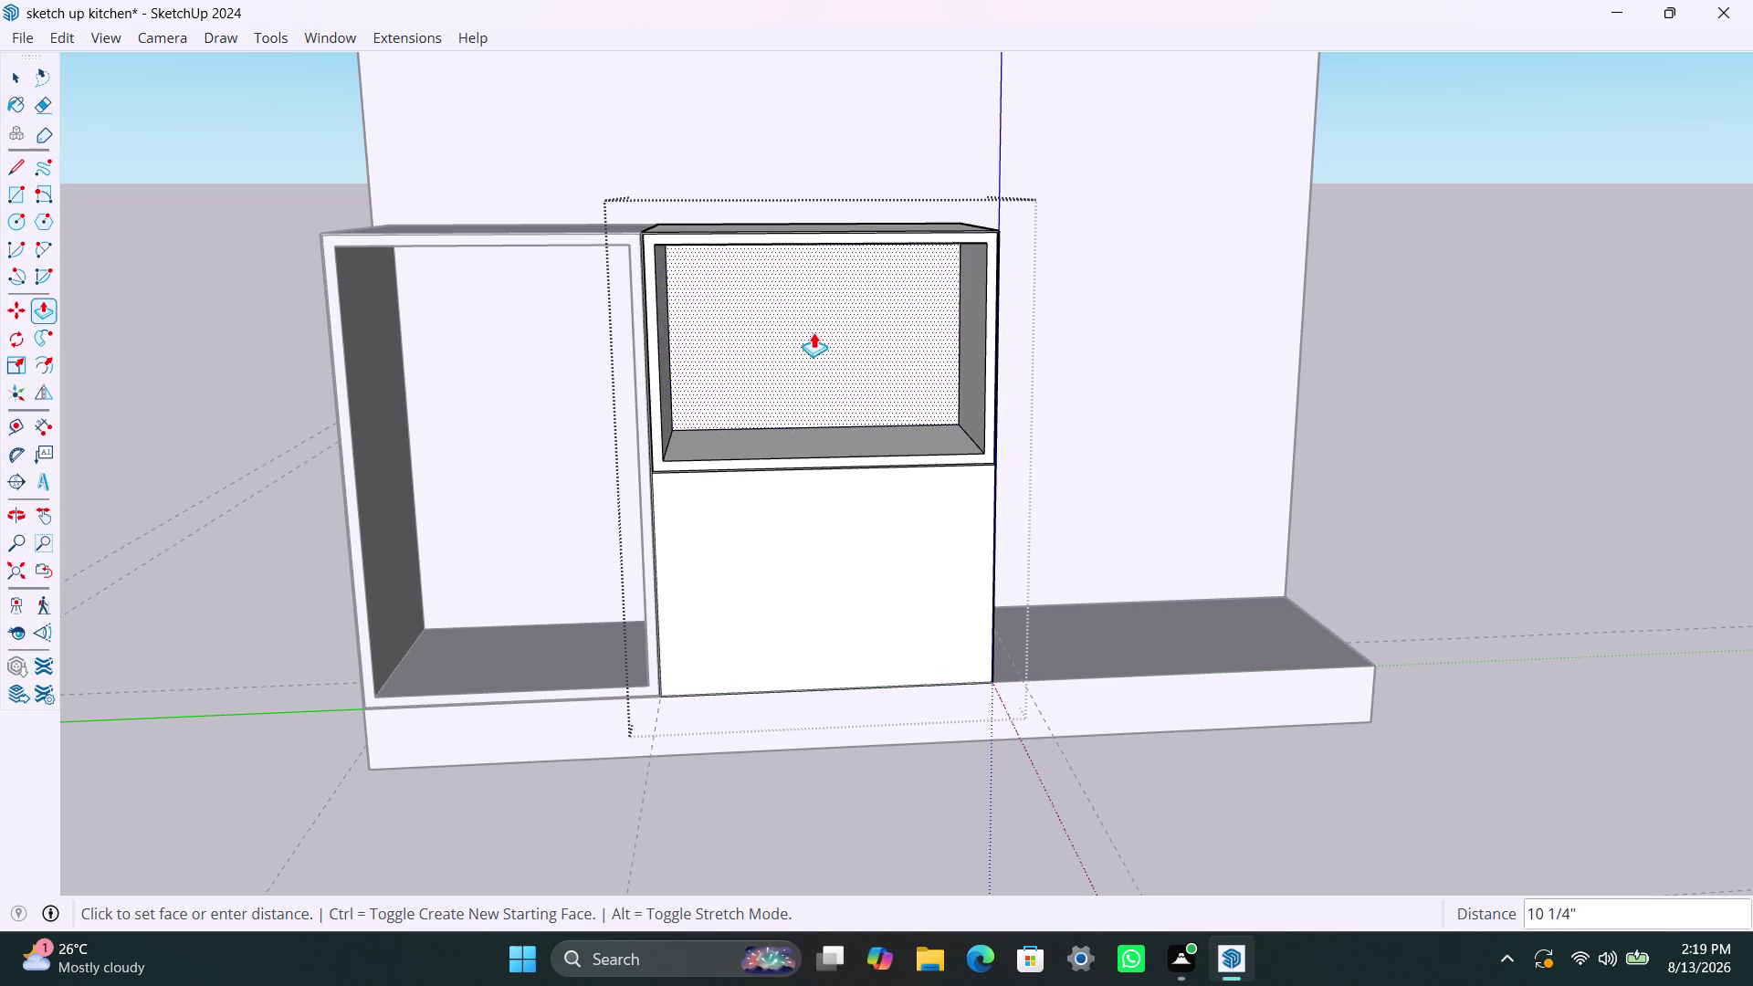
click(817, 324)
key(space)
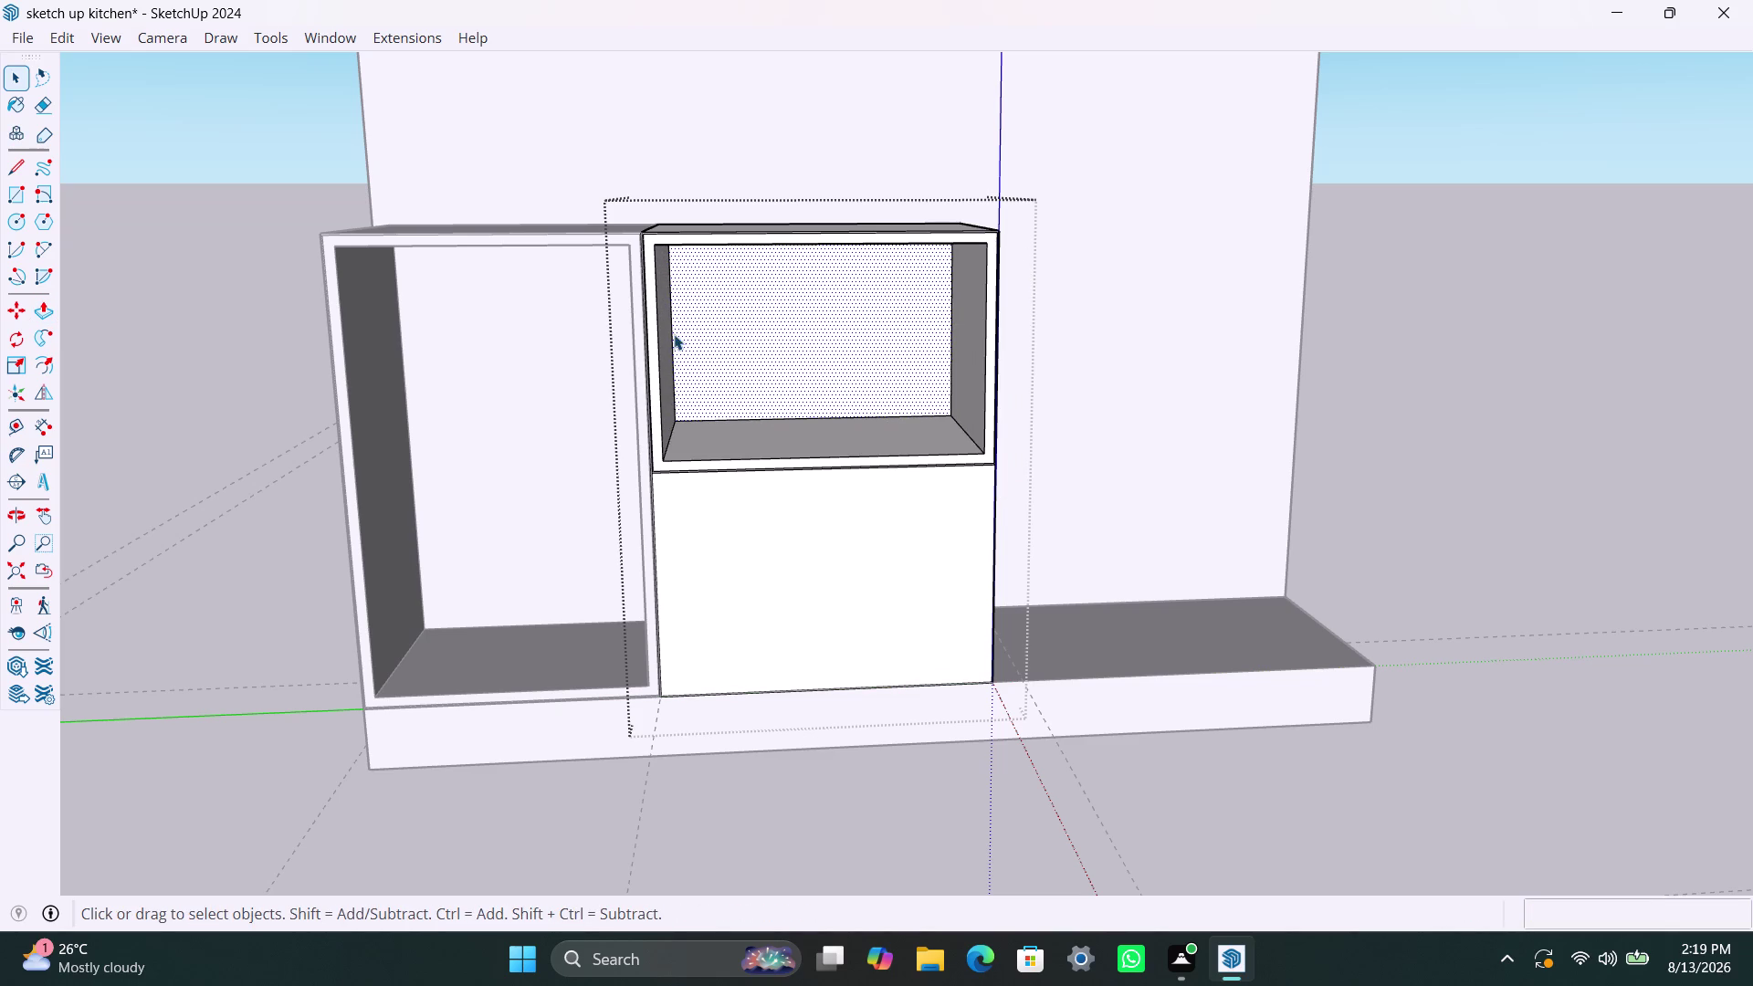
Draw a rectangle across the upper compartment opening and make it a group.
key(r)
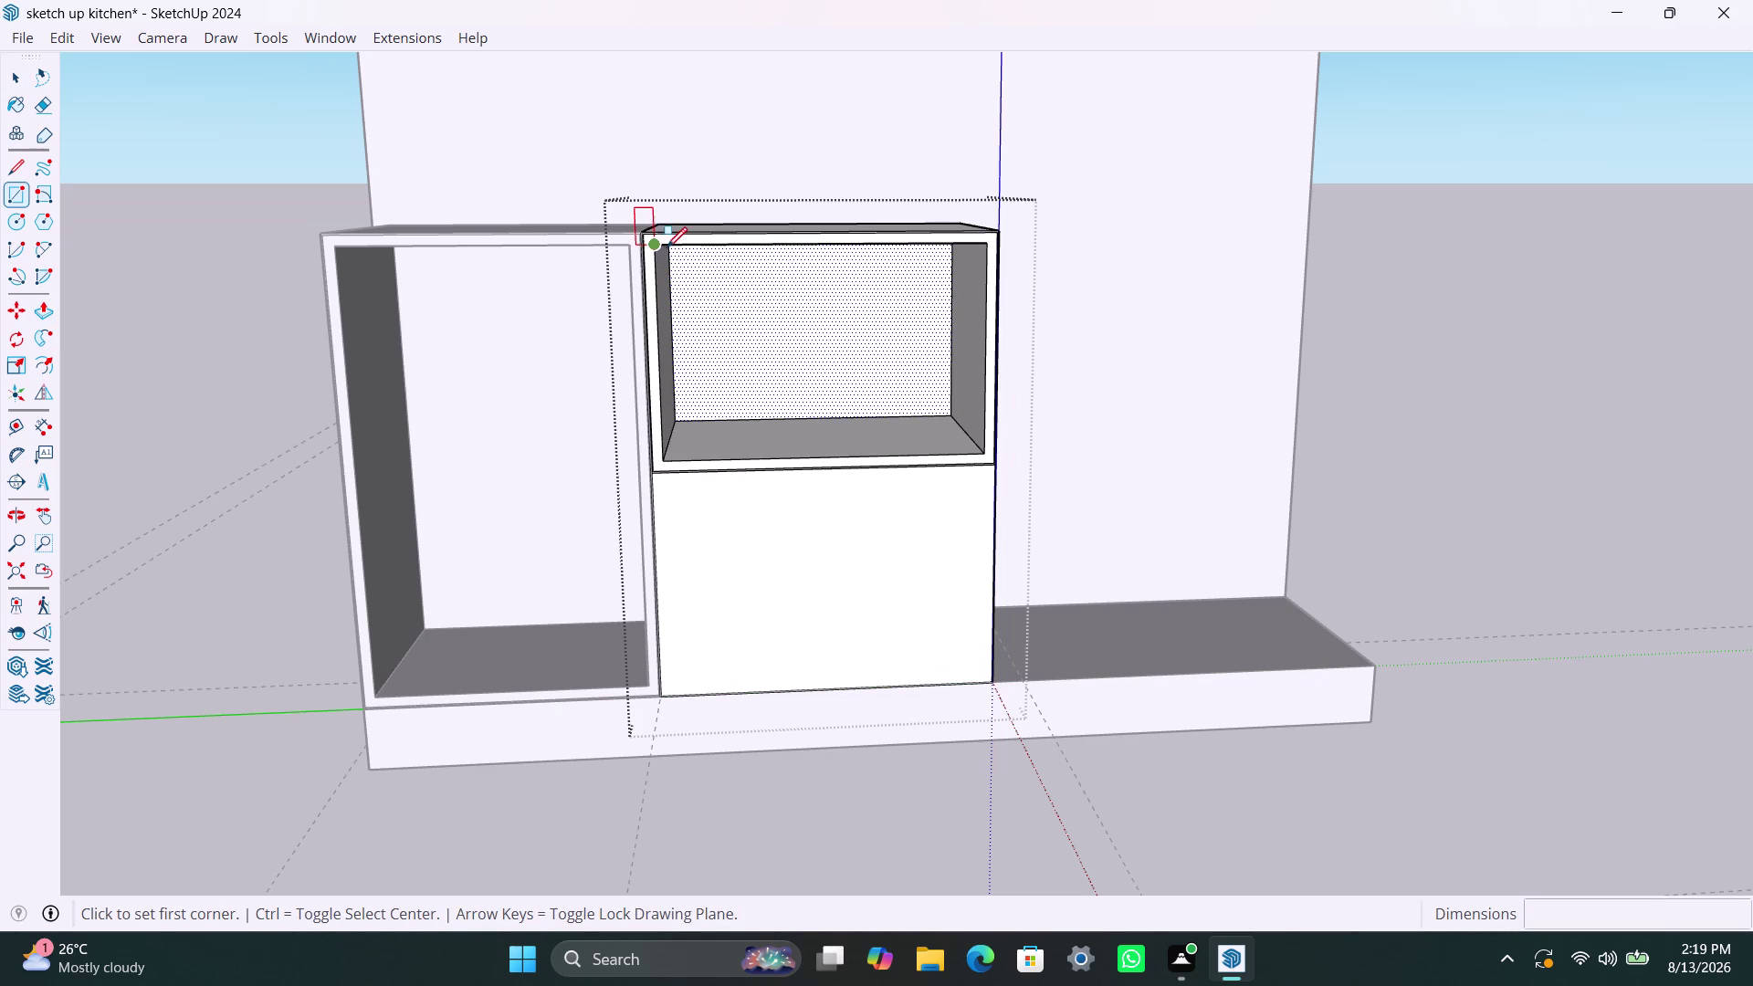
click(663, 247)
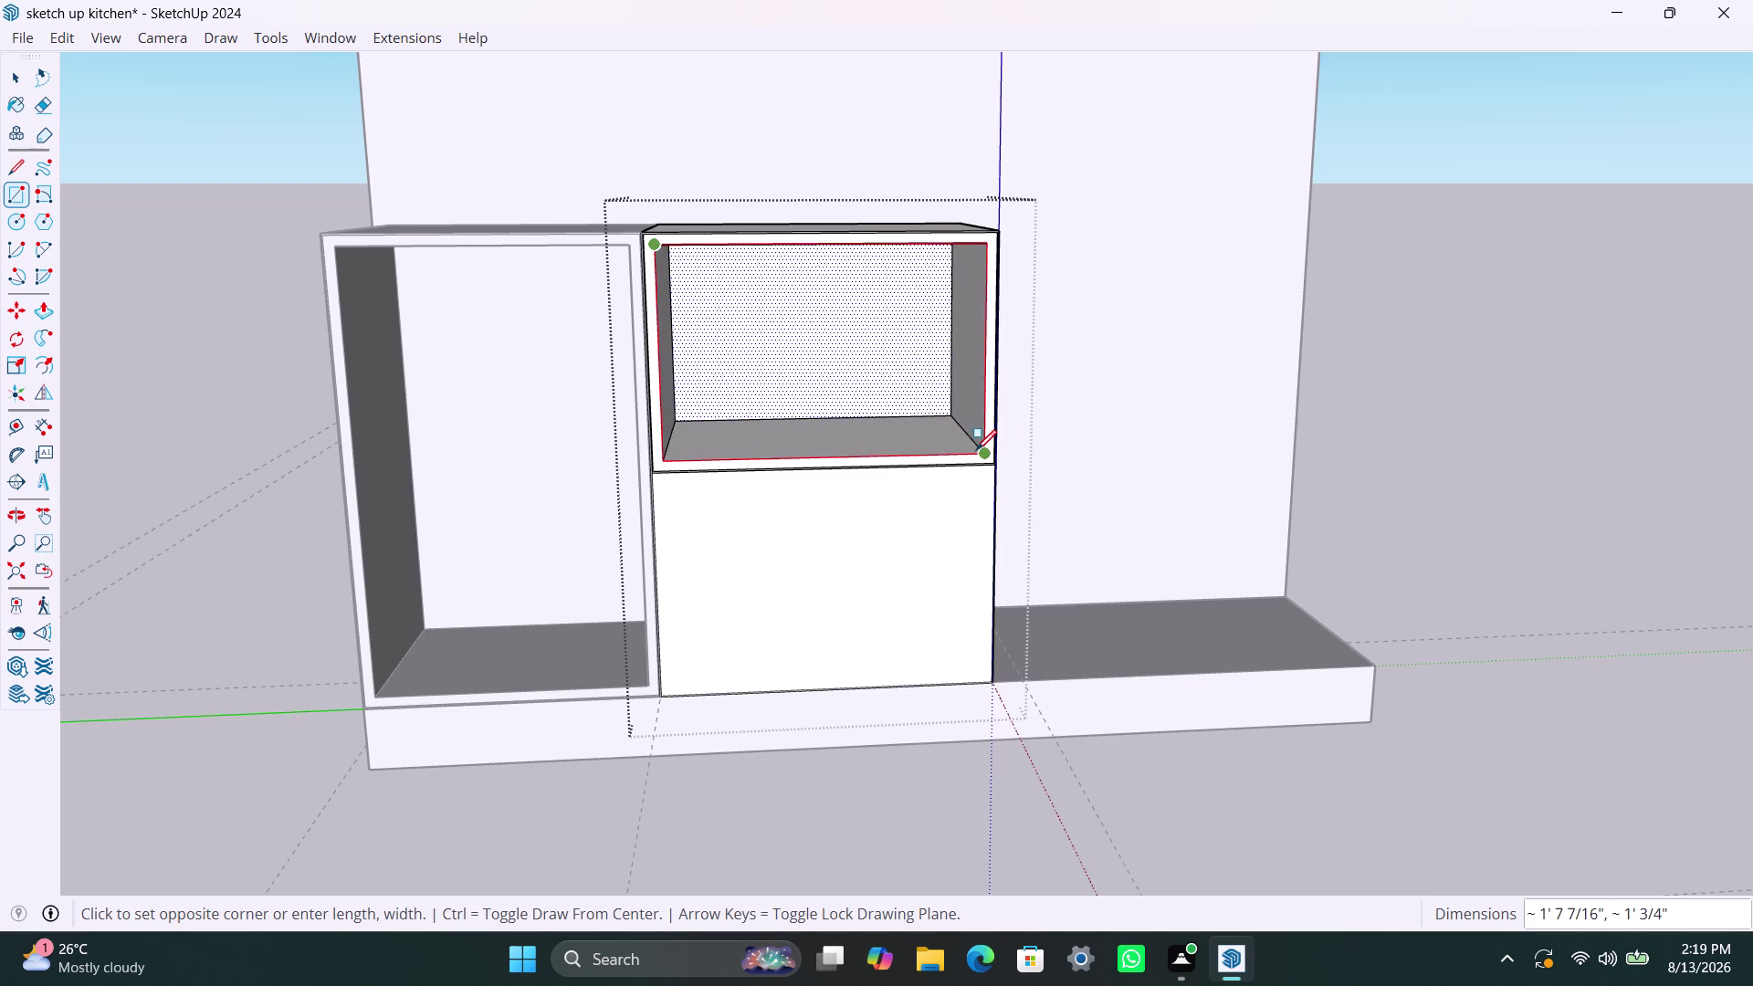
click(982, 451)
key(space)
double_click(876, 370)
right_click(876, 370)
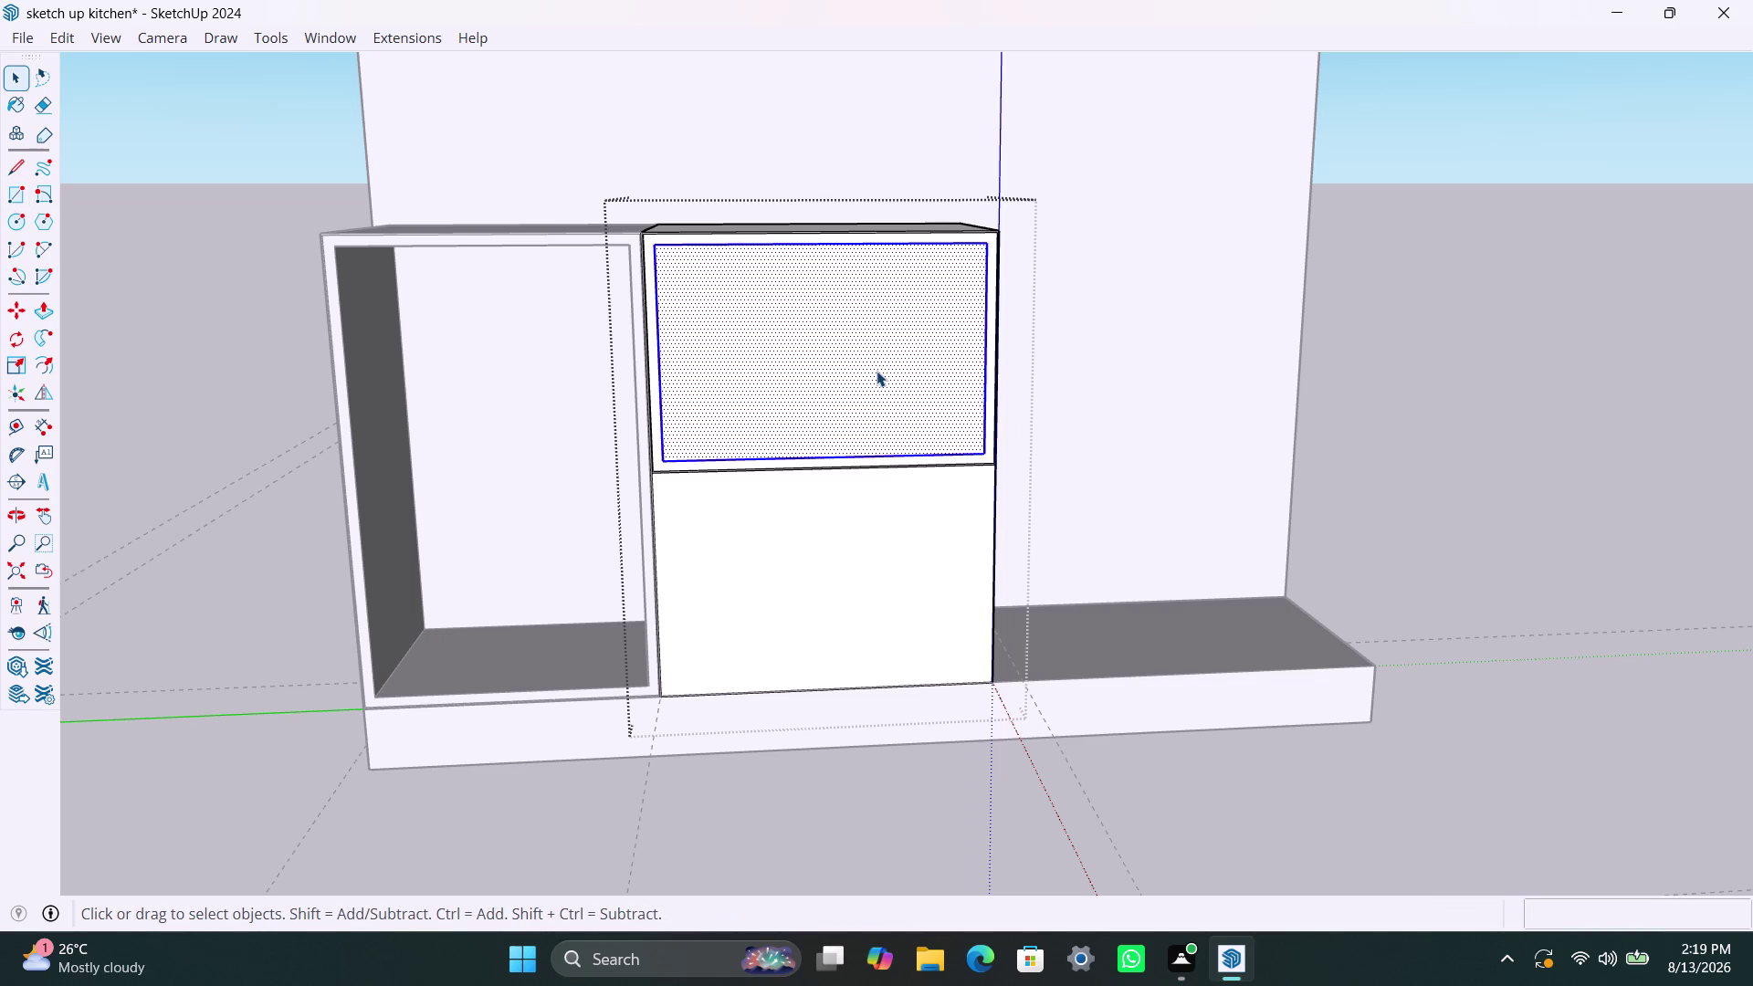
click(971, 574)
Pull the grouped panel face out 18 mm to form the door panel.
triple_click(865, 383)
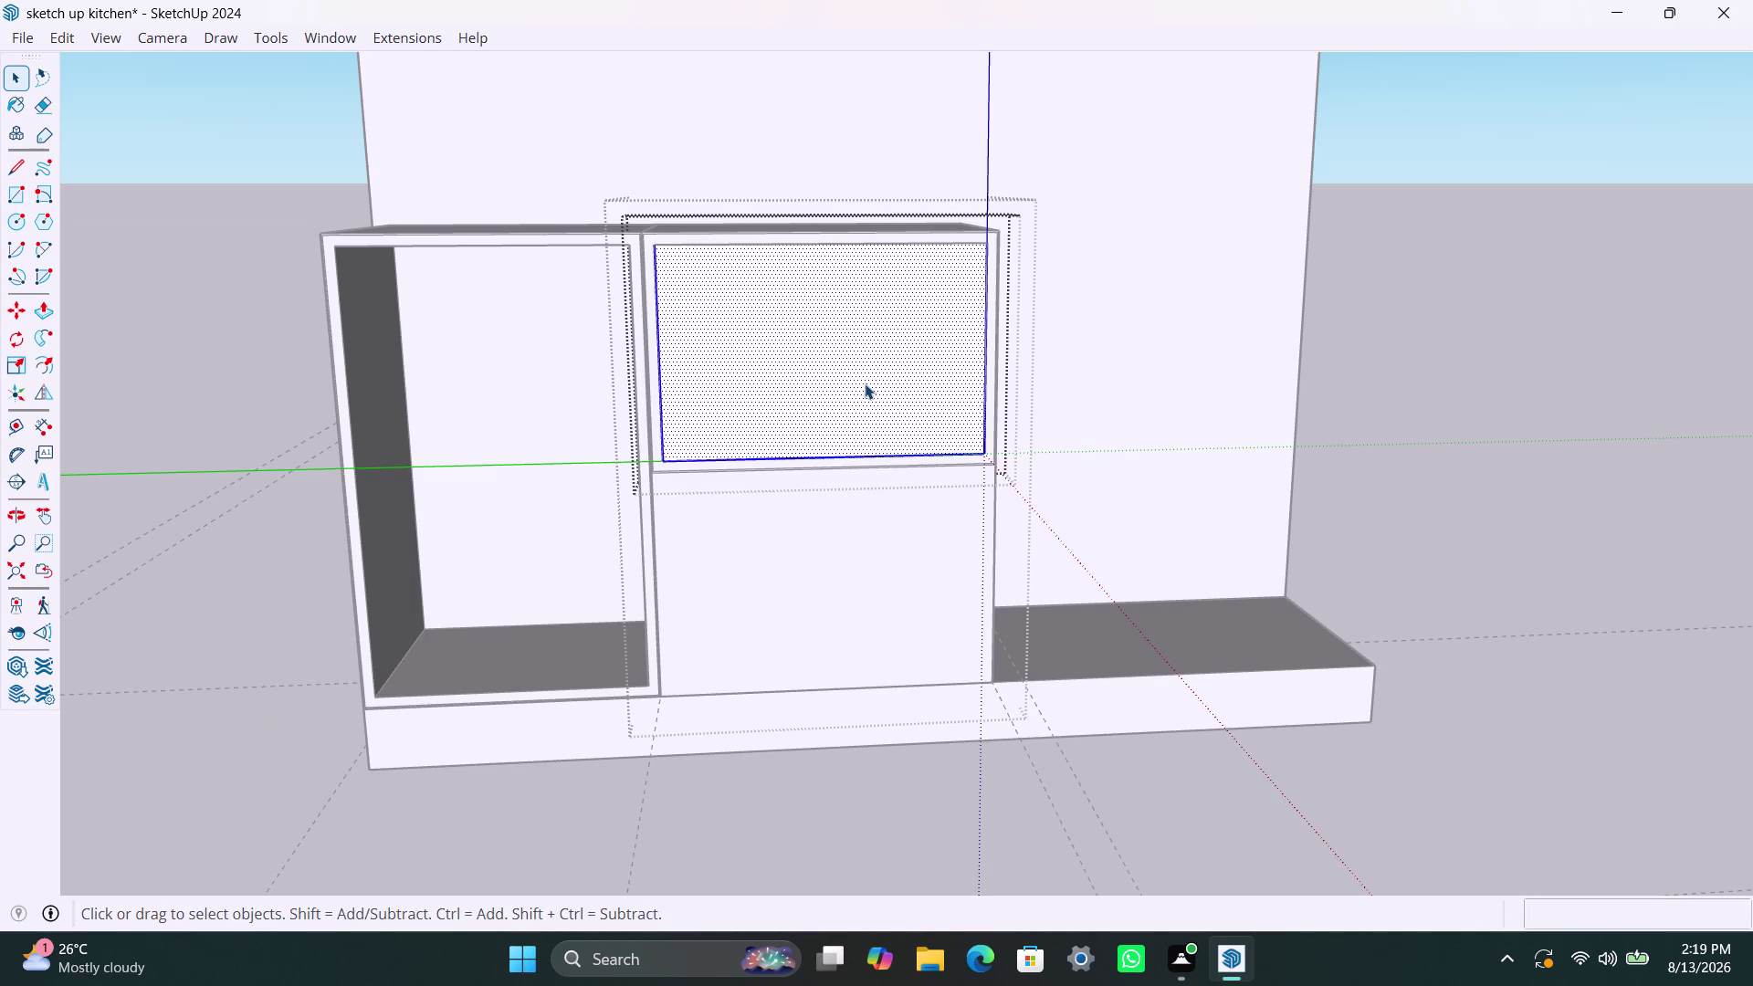
key(p)
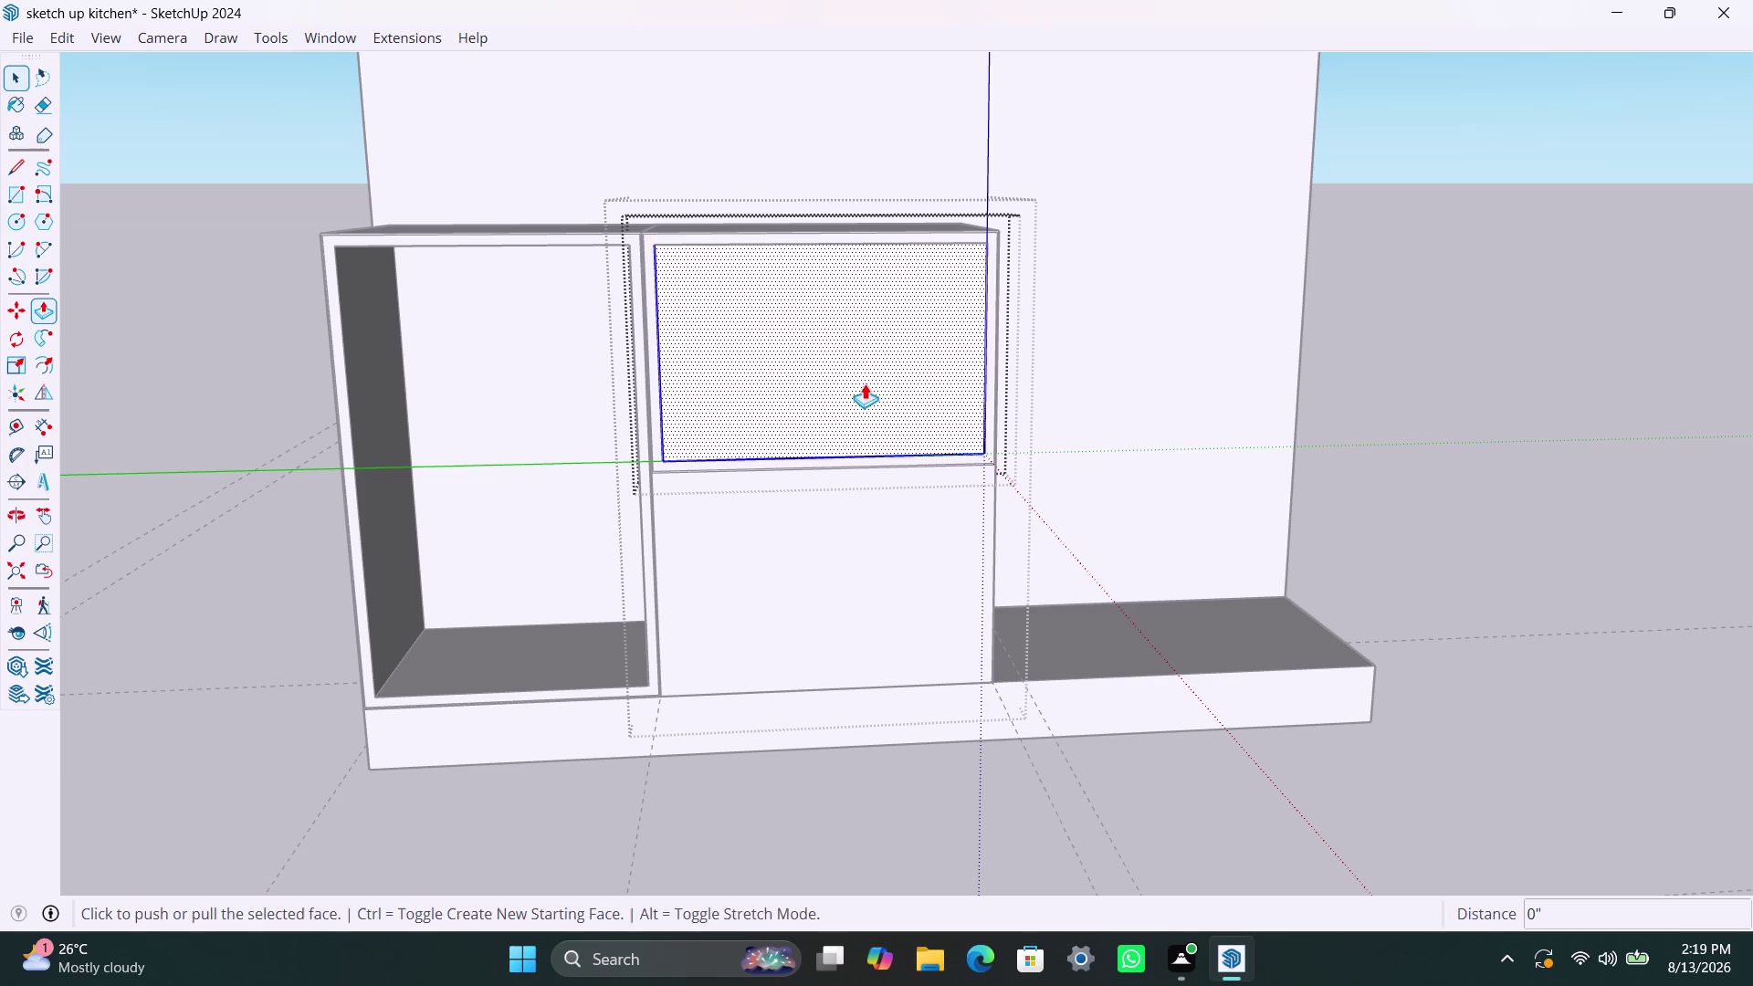
click(864, 384)
text(18mm)
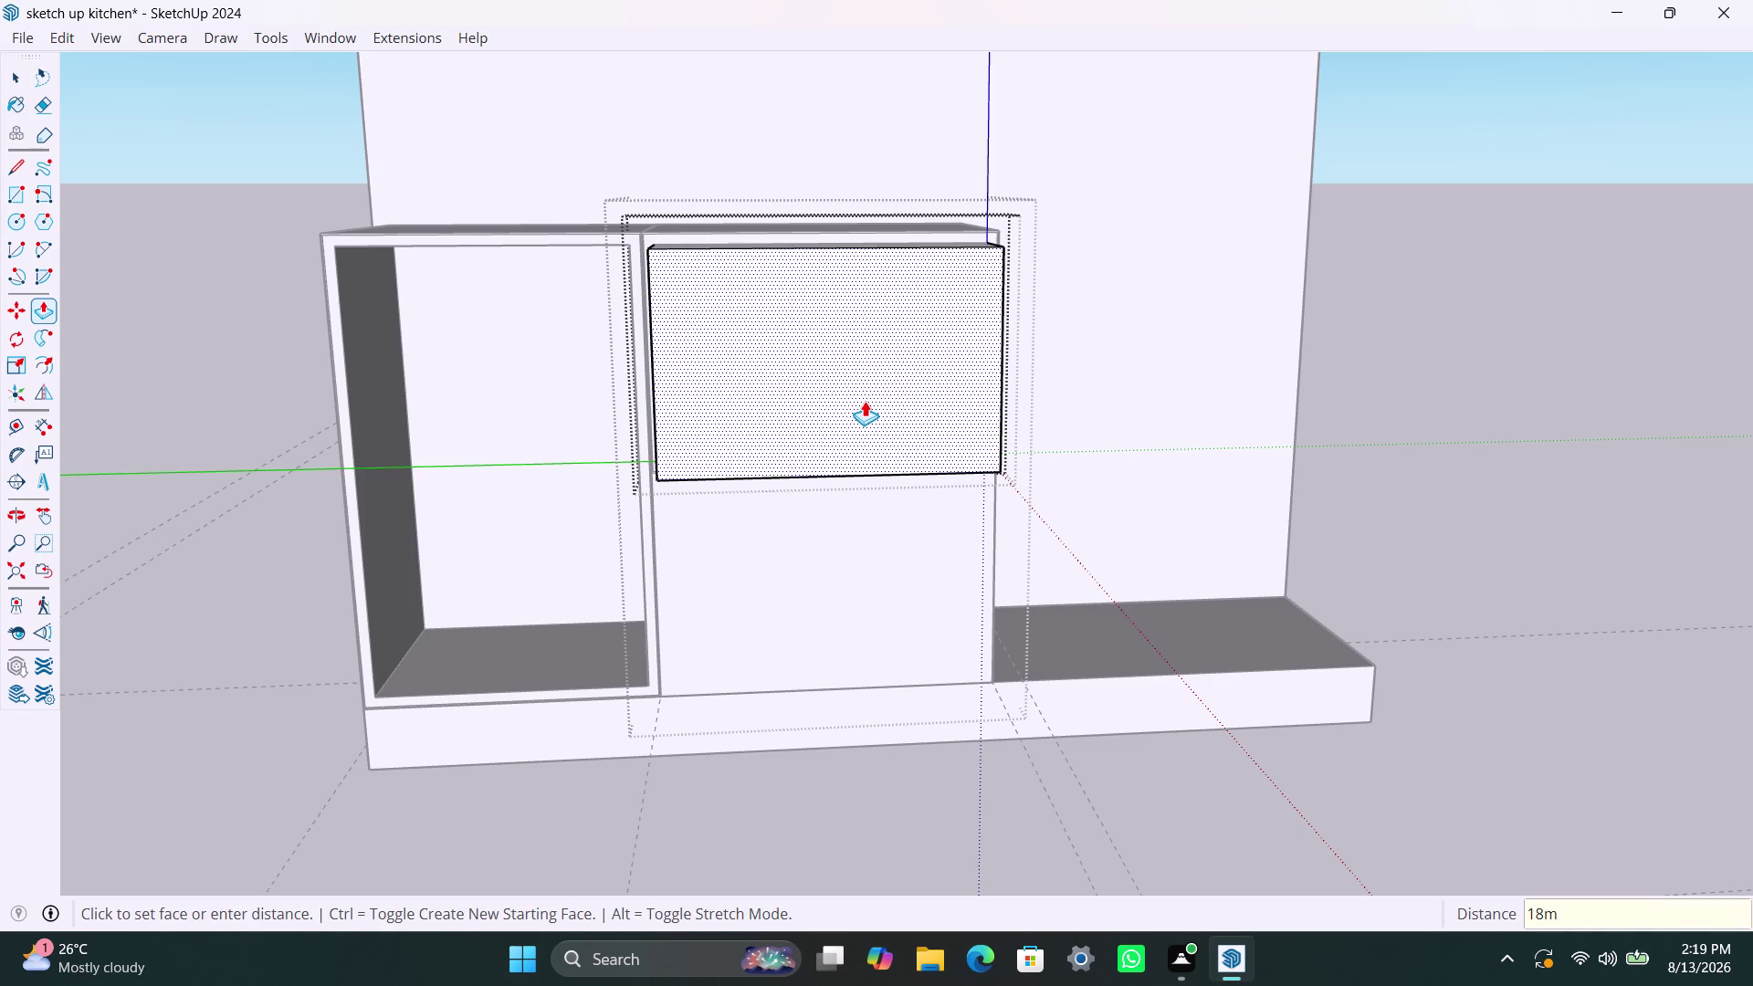
key(Return)
key(space)
click(1368, 428)
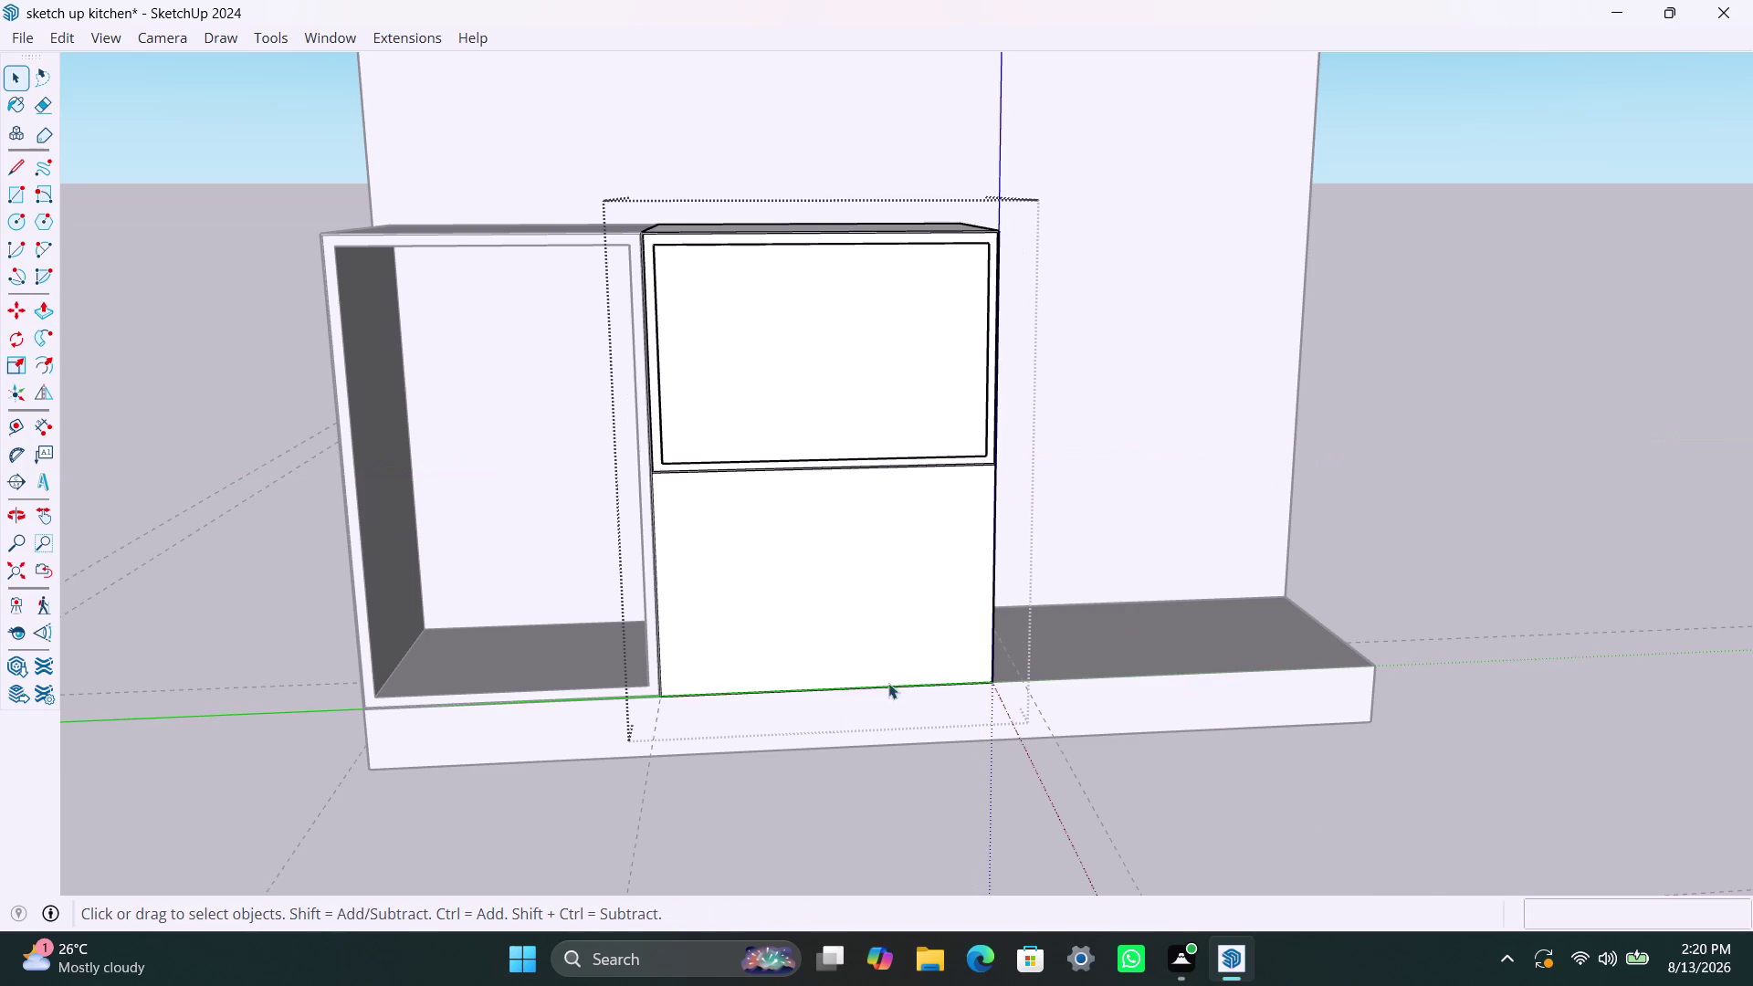
Inside the base step group, push its front face 2 inches, then close the group.
scroll(down, 3)
middle_drag(727, 782, 715, 734)
click(1334, 574)
scroll(down, 3)
middle_drag(722, 737, 720, 712)
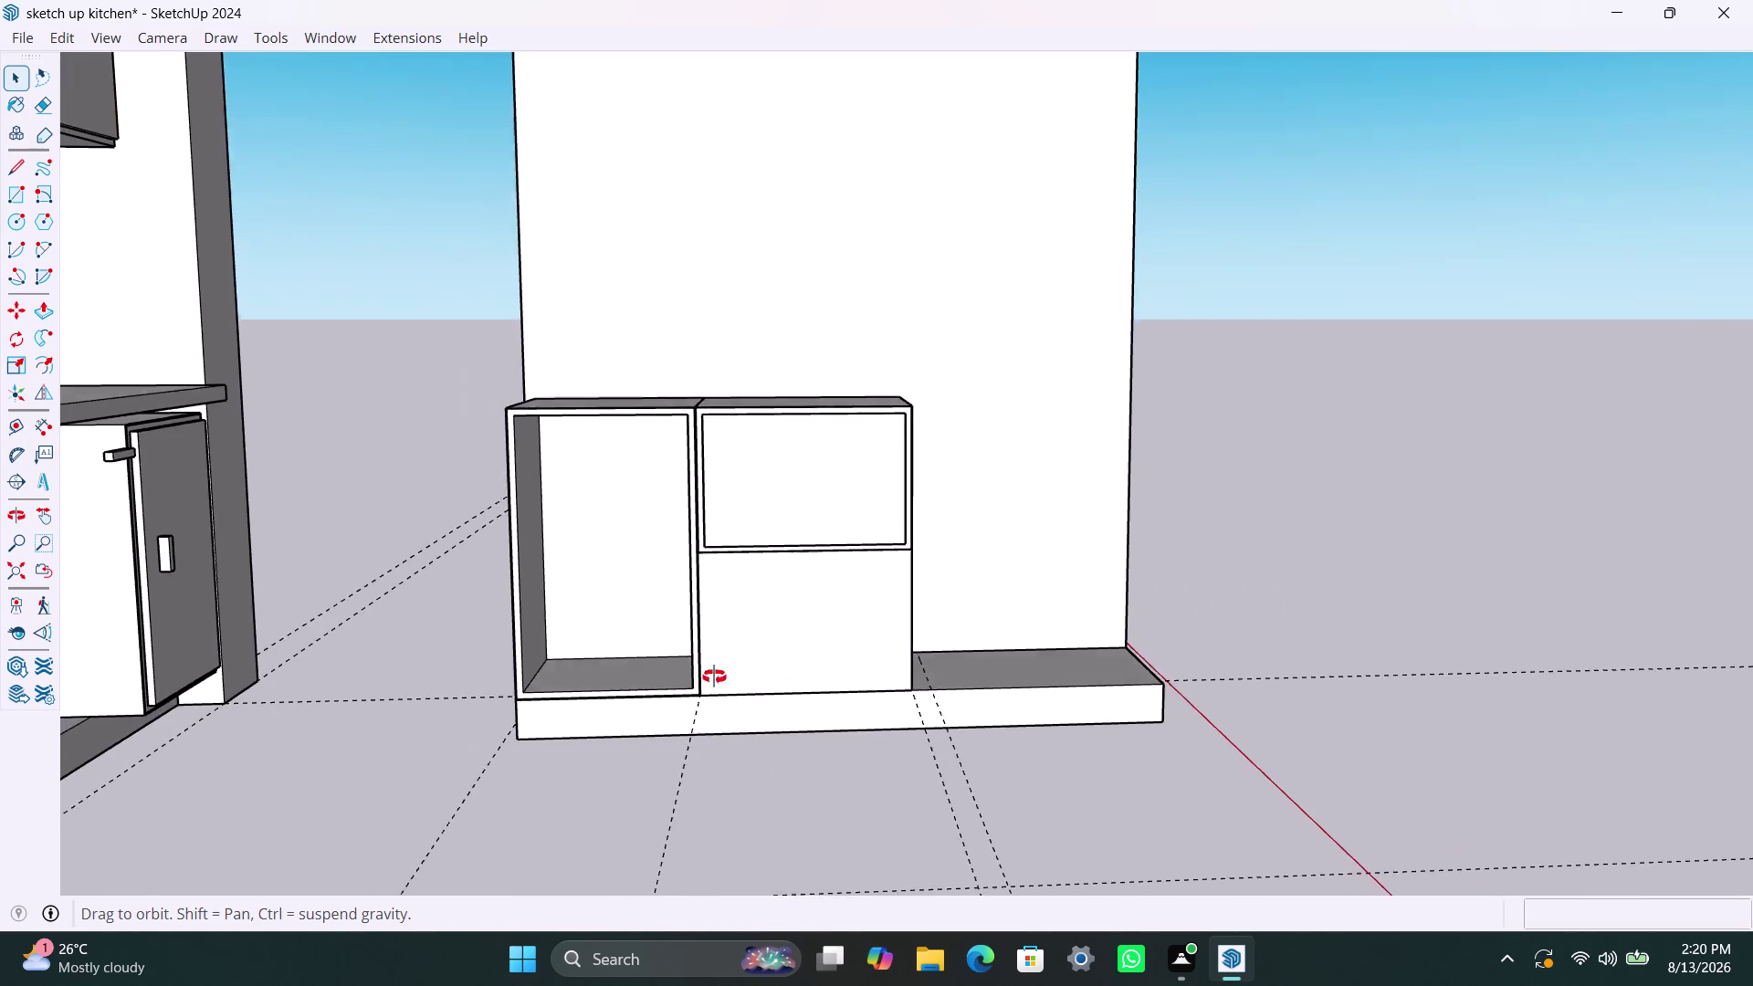
middle_drag(719, 712, 690, 753)
scroll(up, 3)
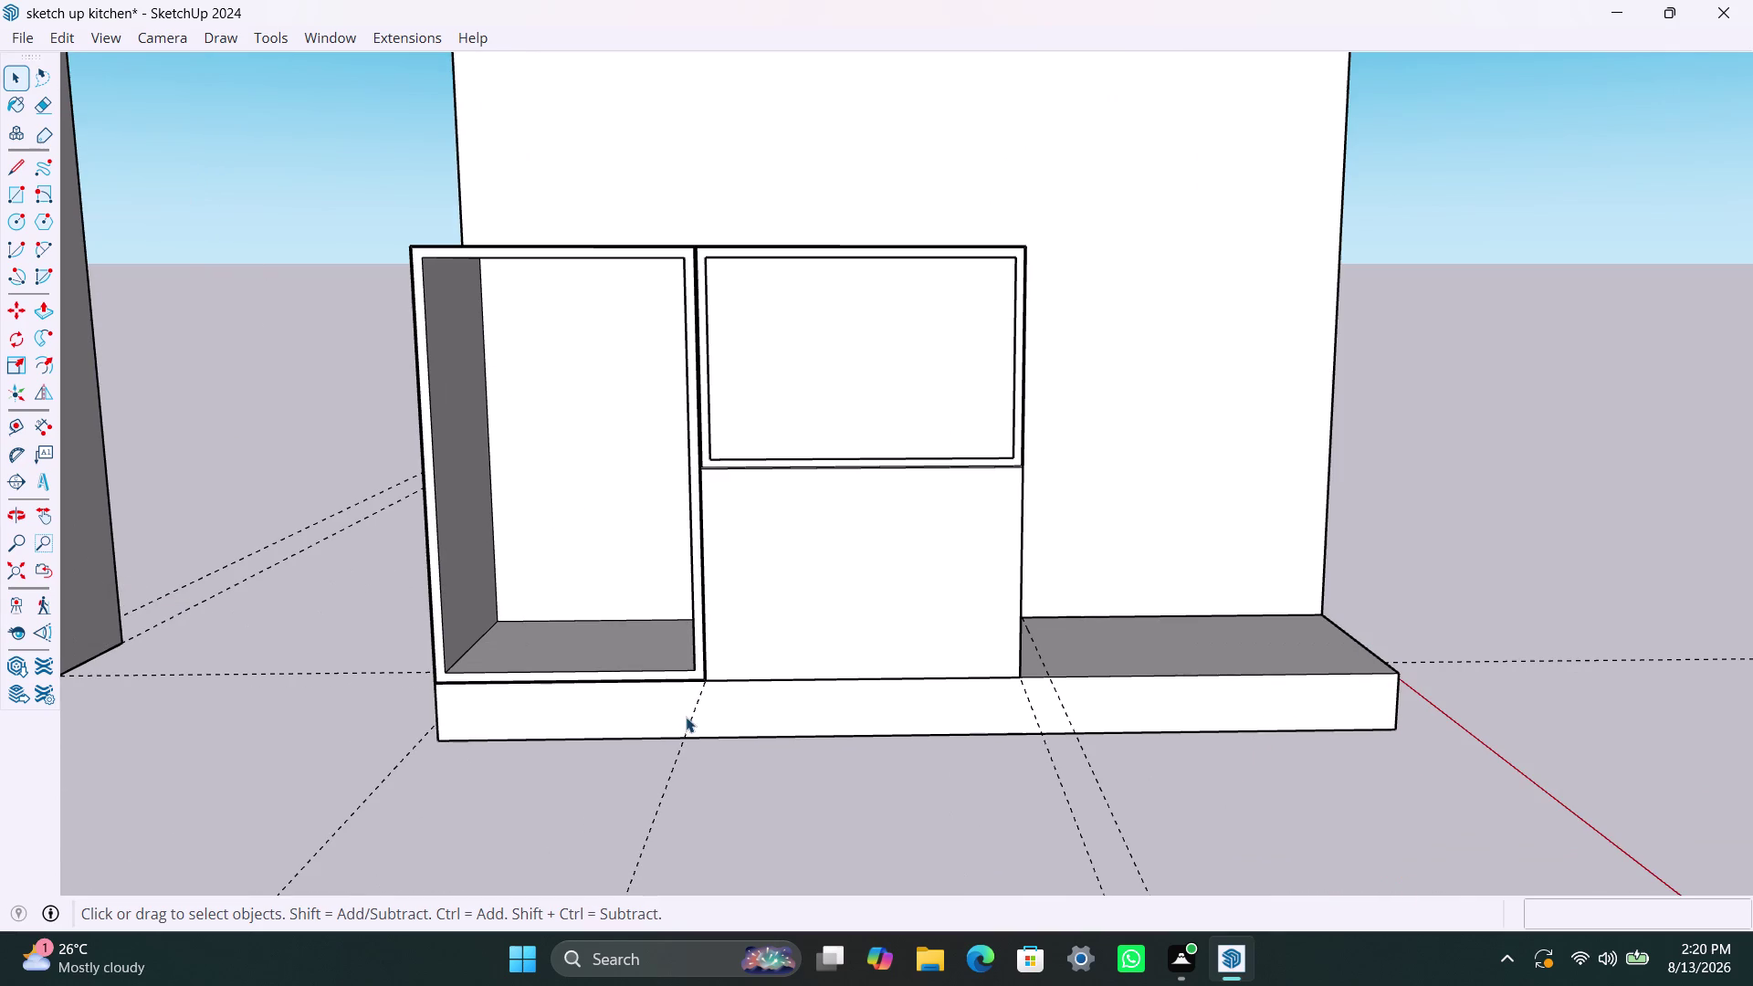
click(684, 716)
triple_click(622, 713)
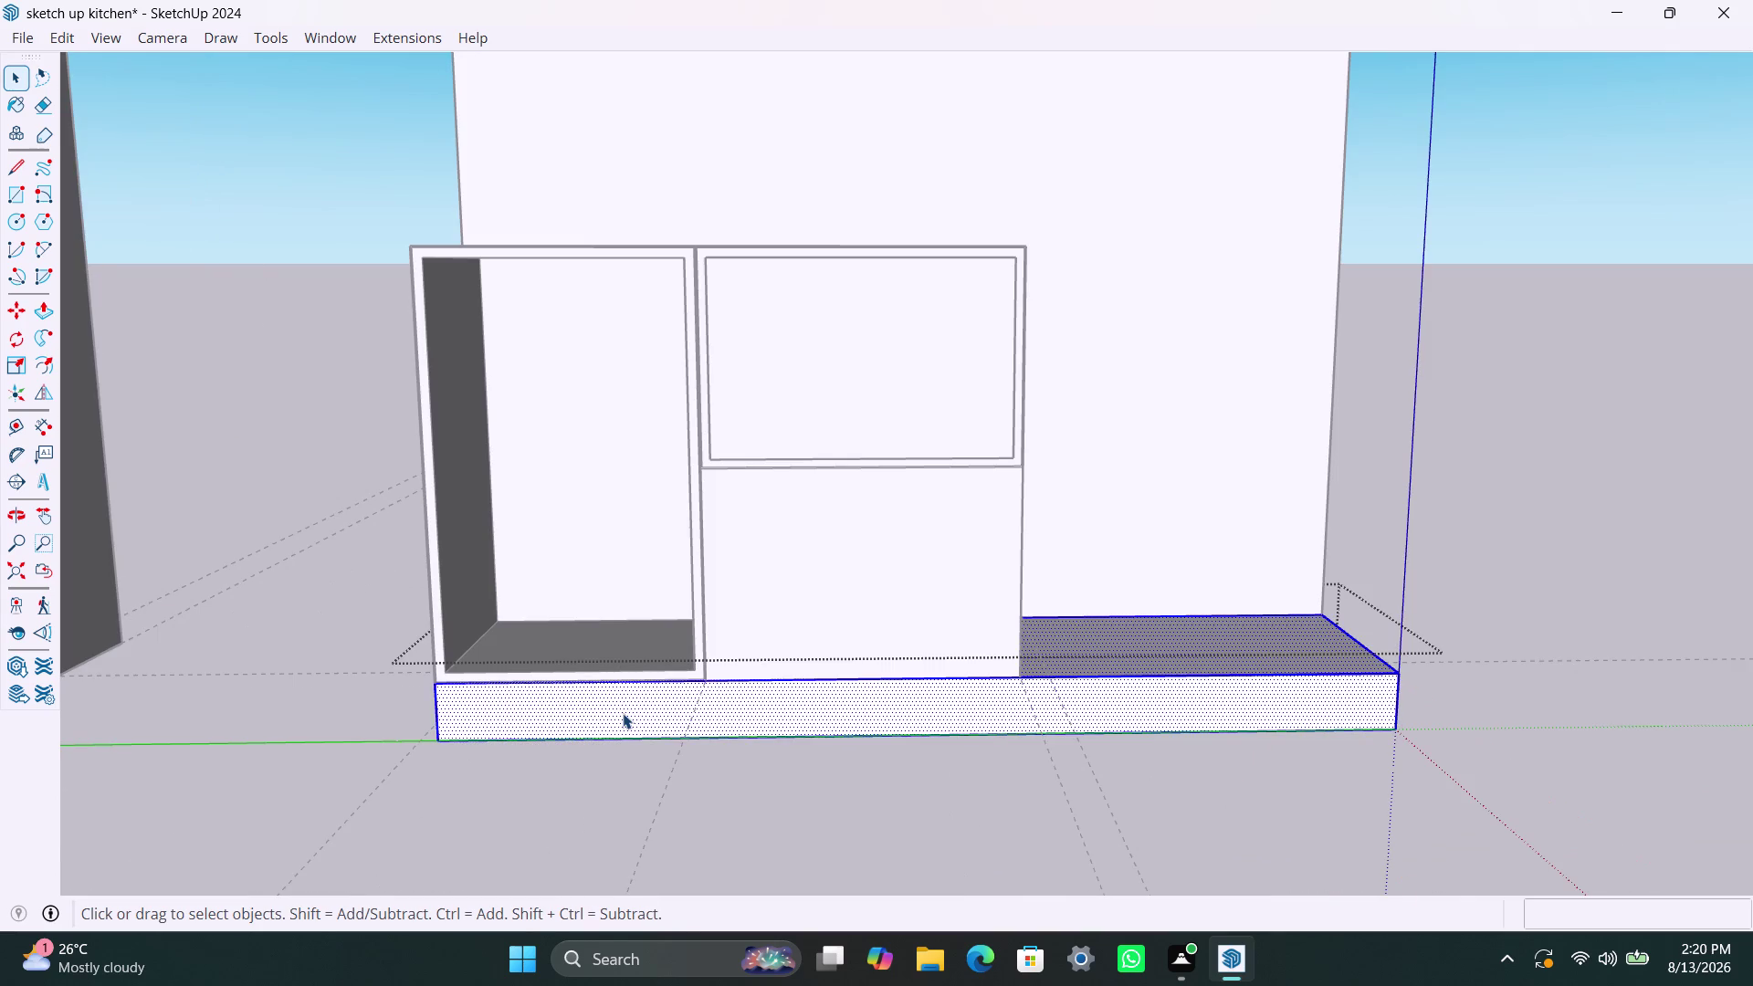
key(p)
click(623, 713)
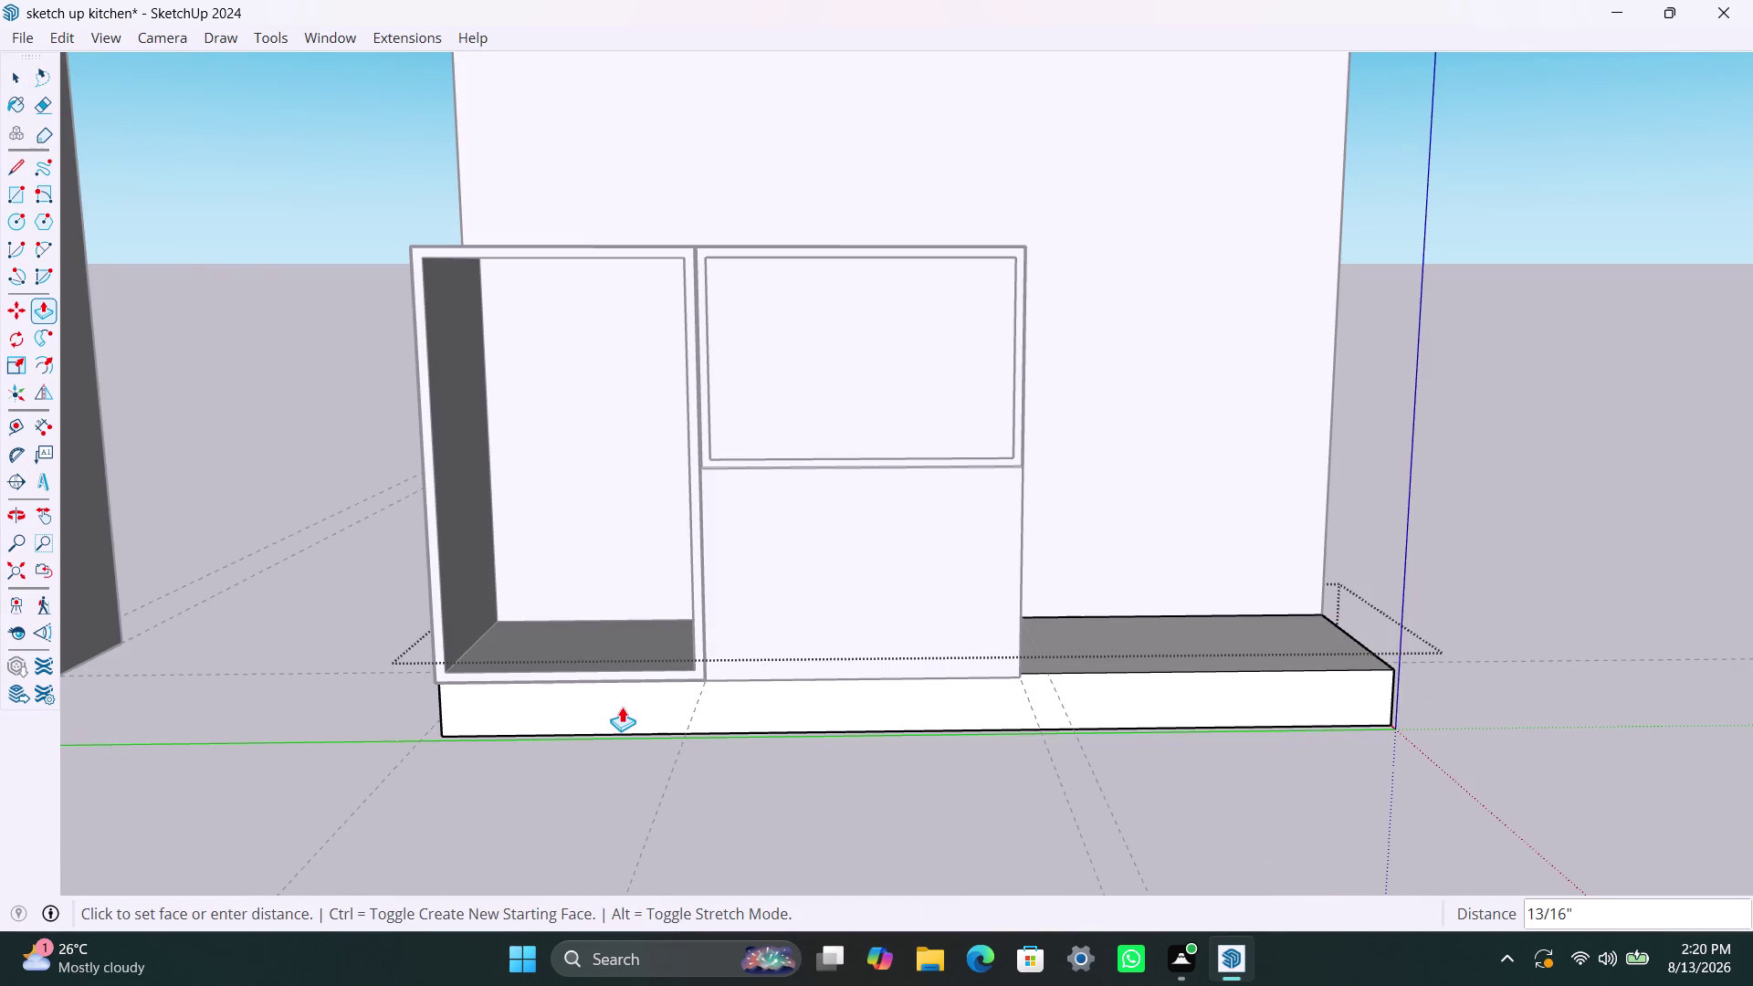
text(2")
key(Return)
key(space)
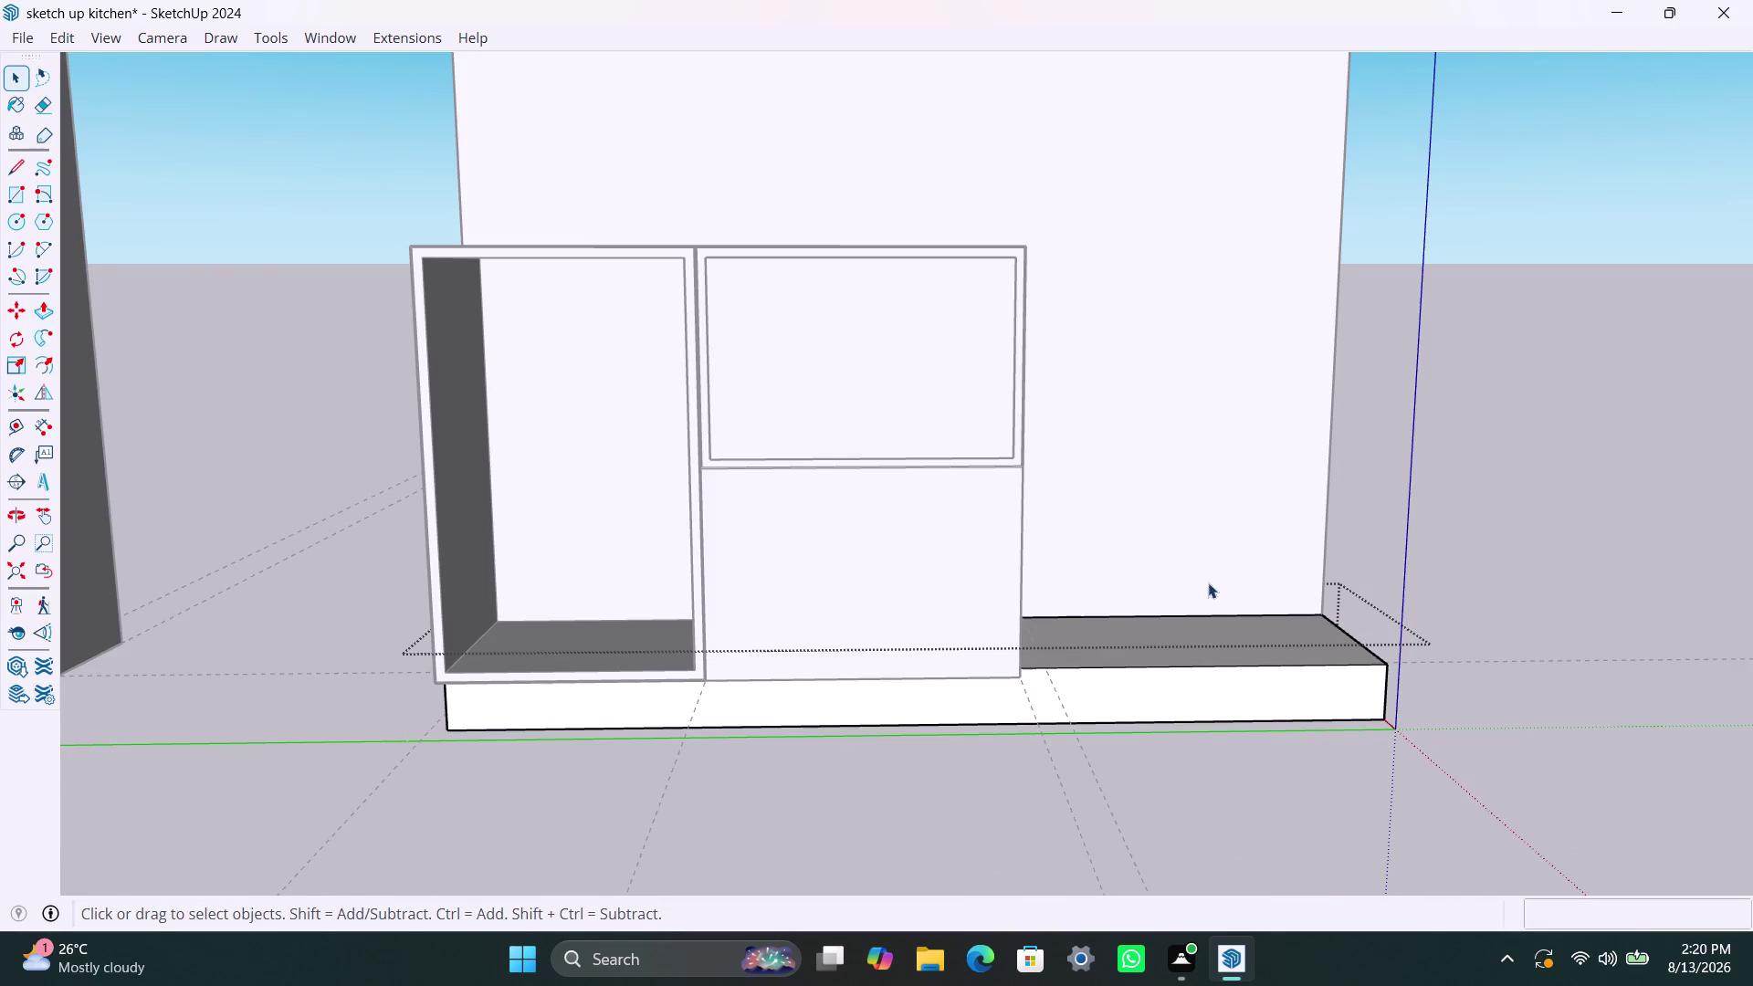
click(1383, 429)
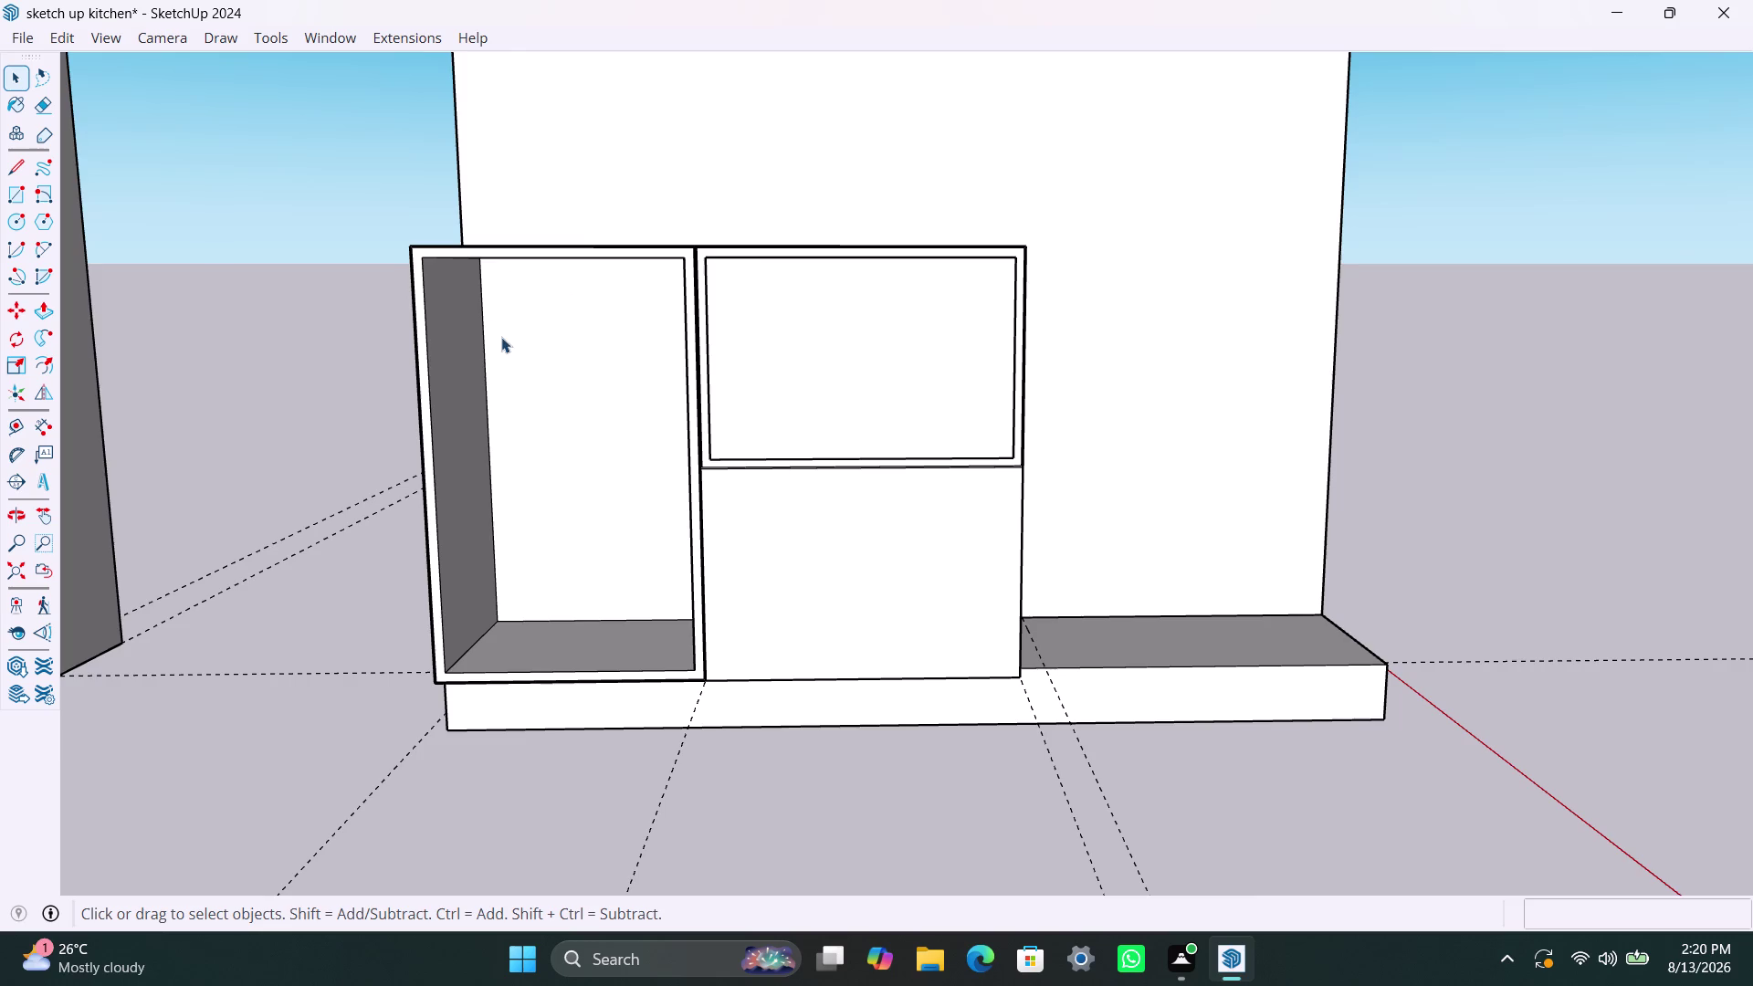
scroll(up, 3)
scroll(up, 3)
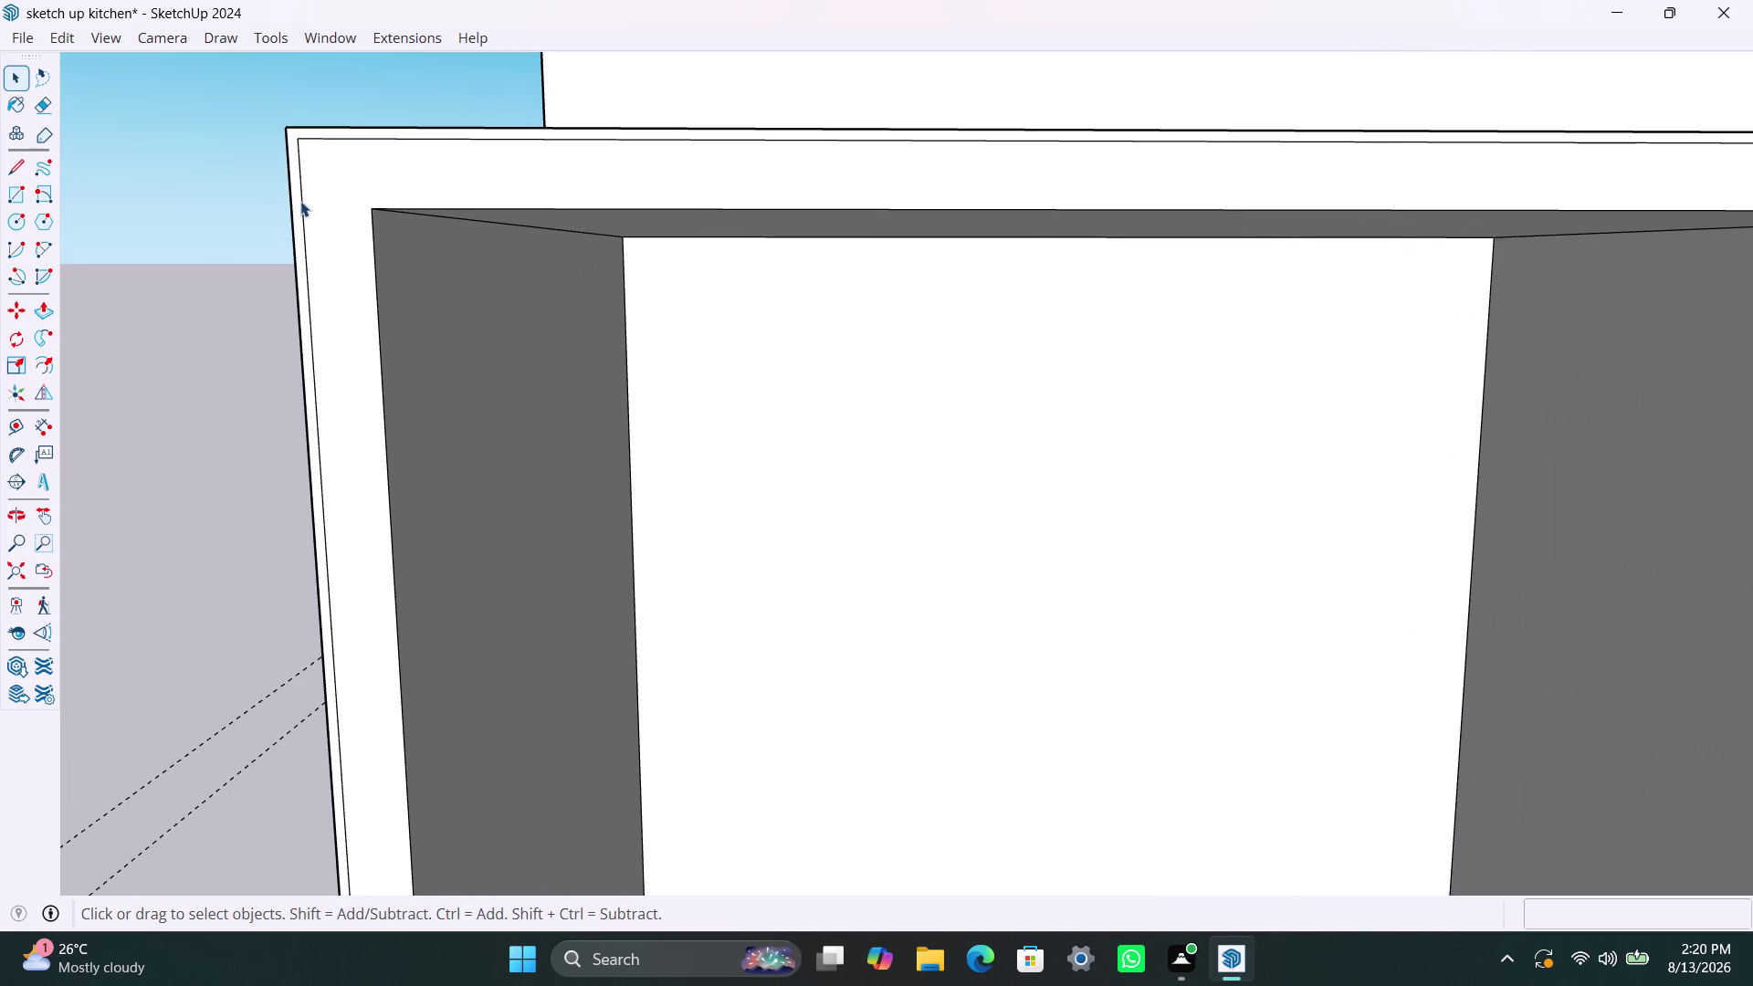
click(297, 201)
double_click(297, 201)
click(294, 201)
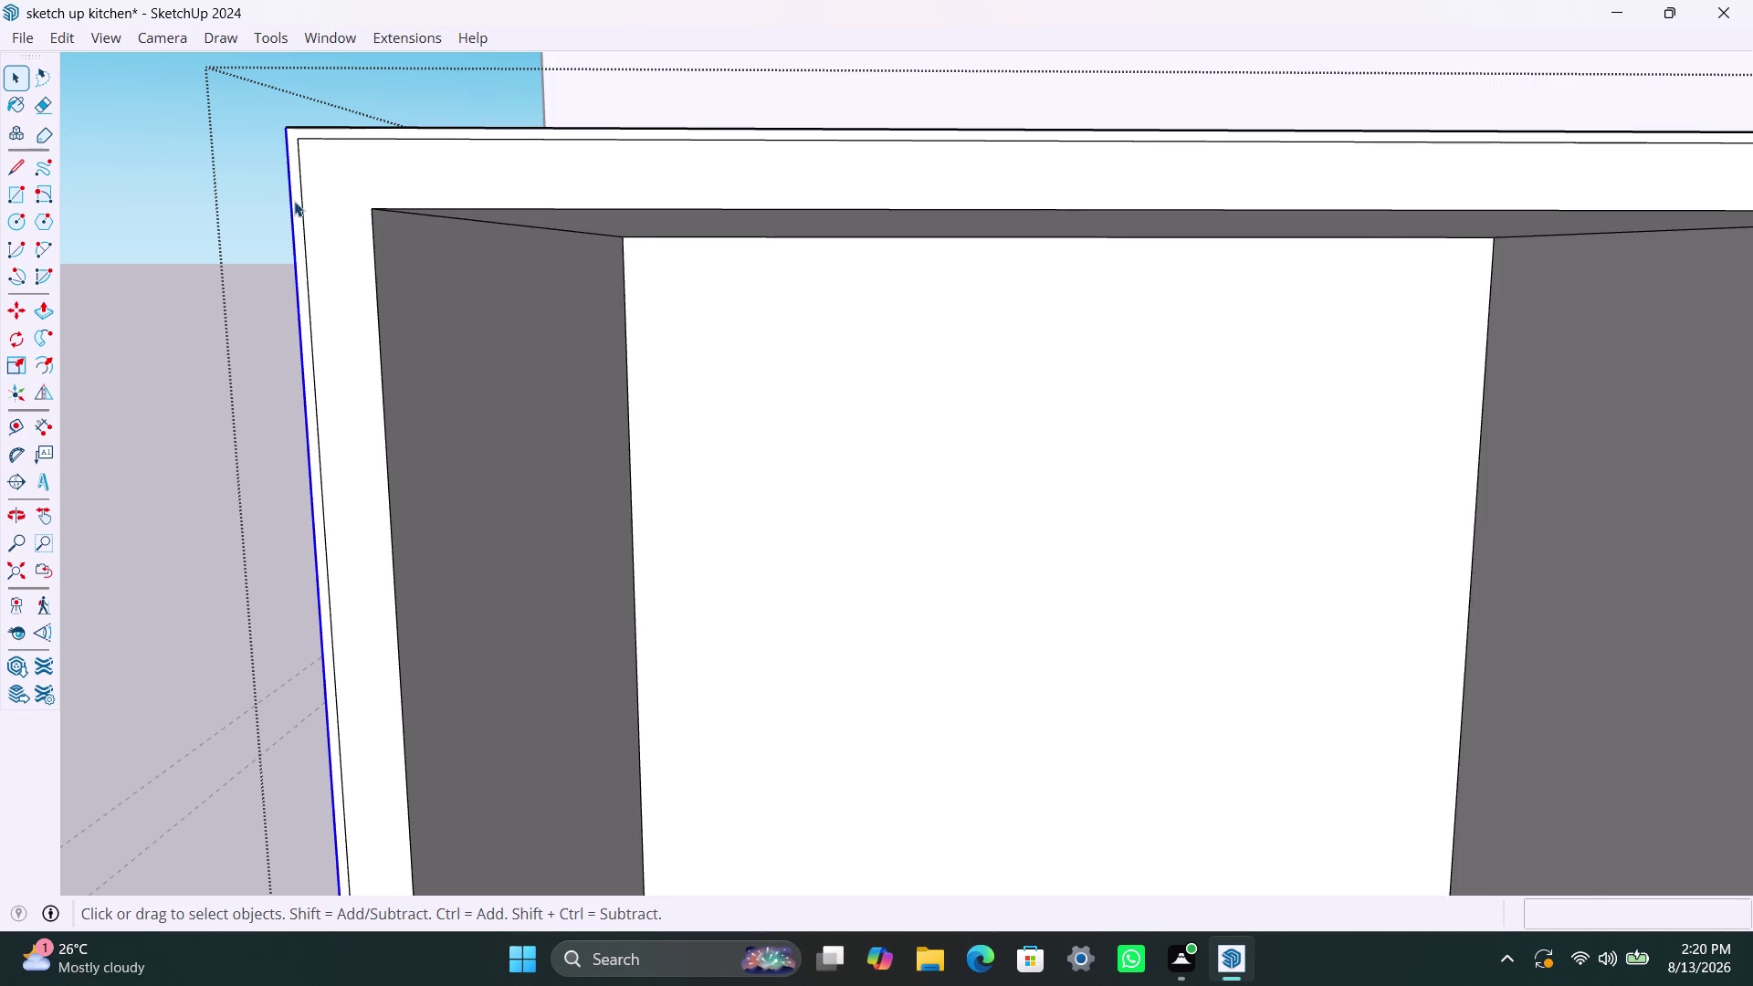
scroll(up, 3)
click(297, 192)
key(Delete)
scroll(down, 3)
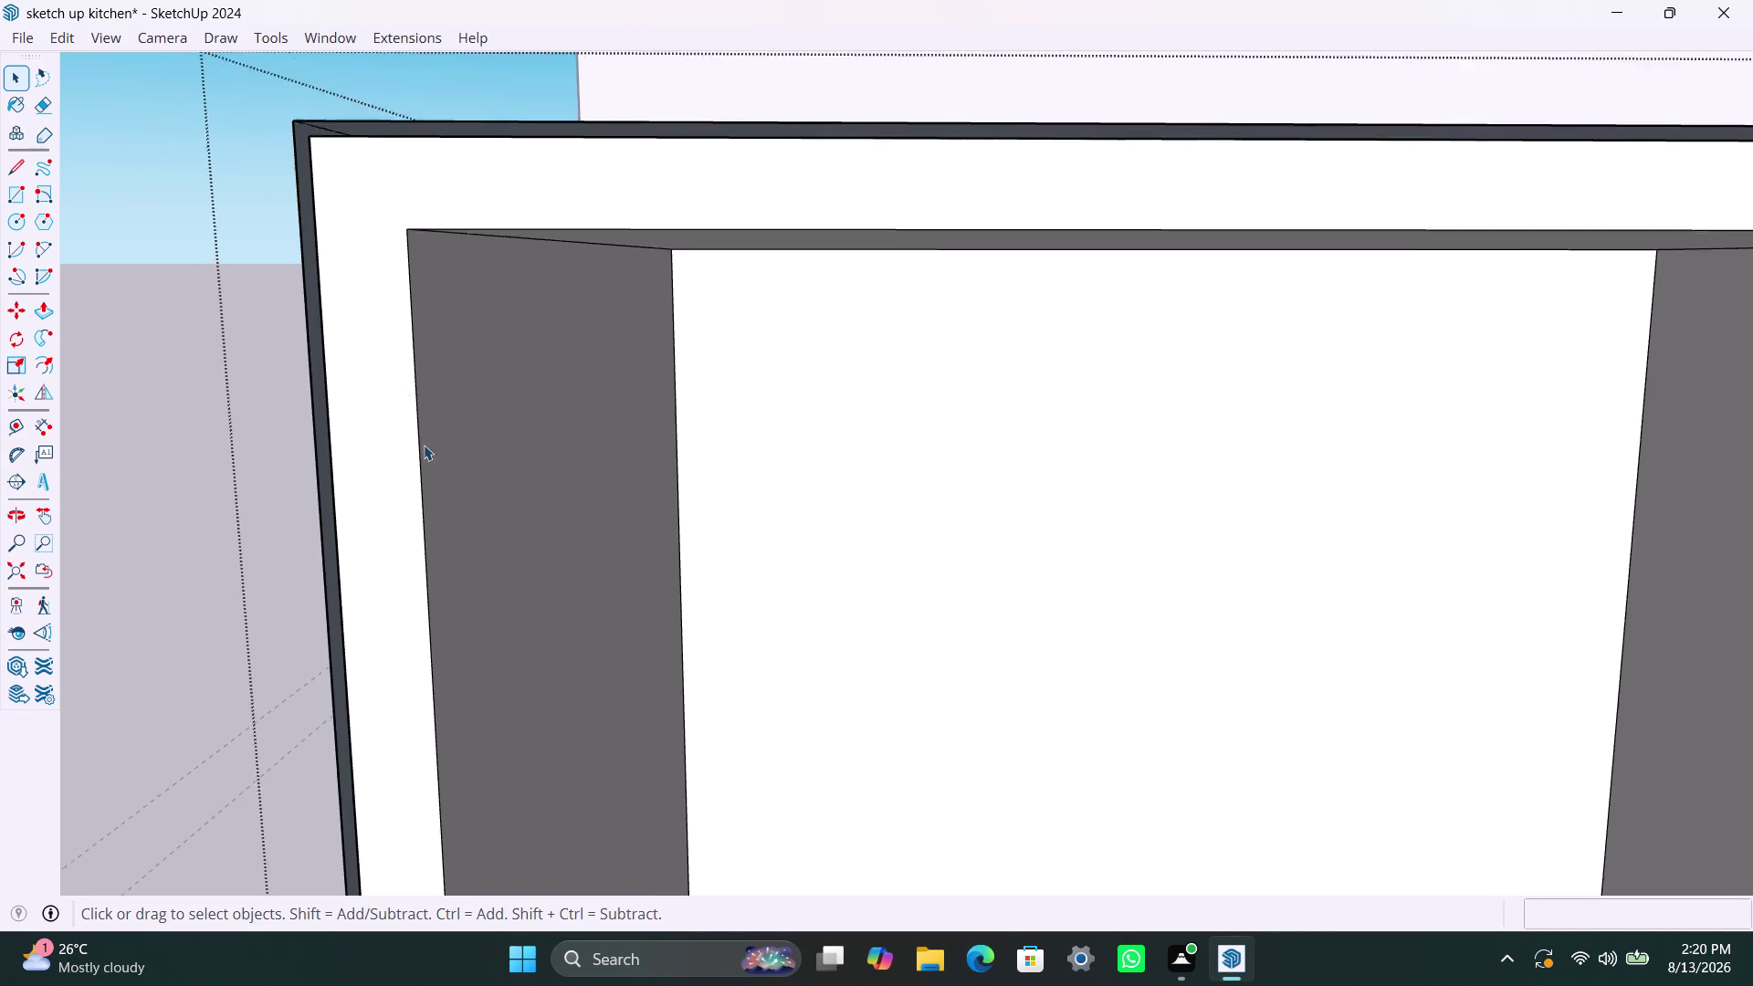
scroll(down, 3)
scroll(up, 3)
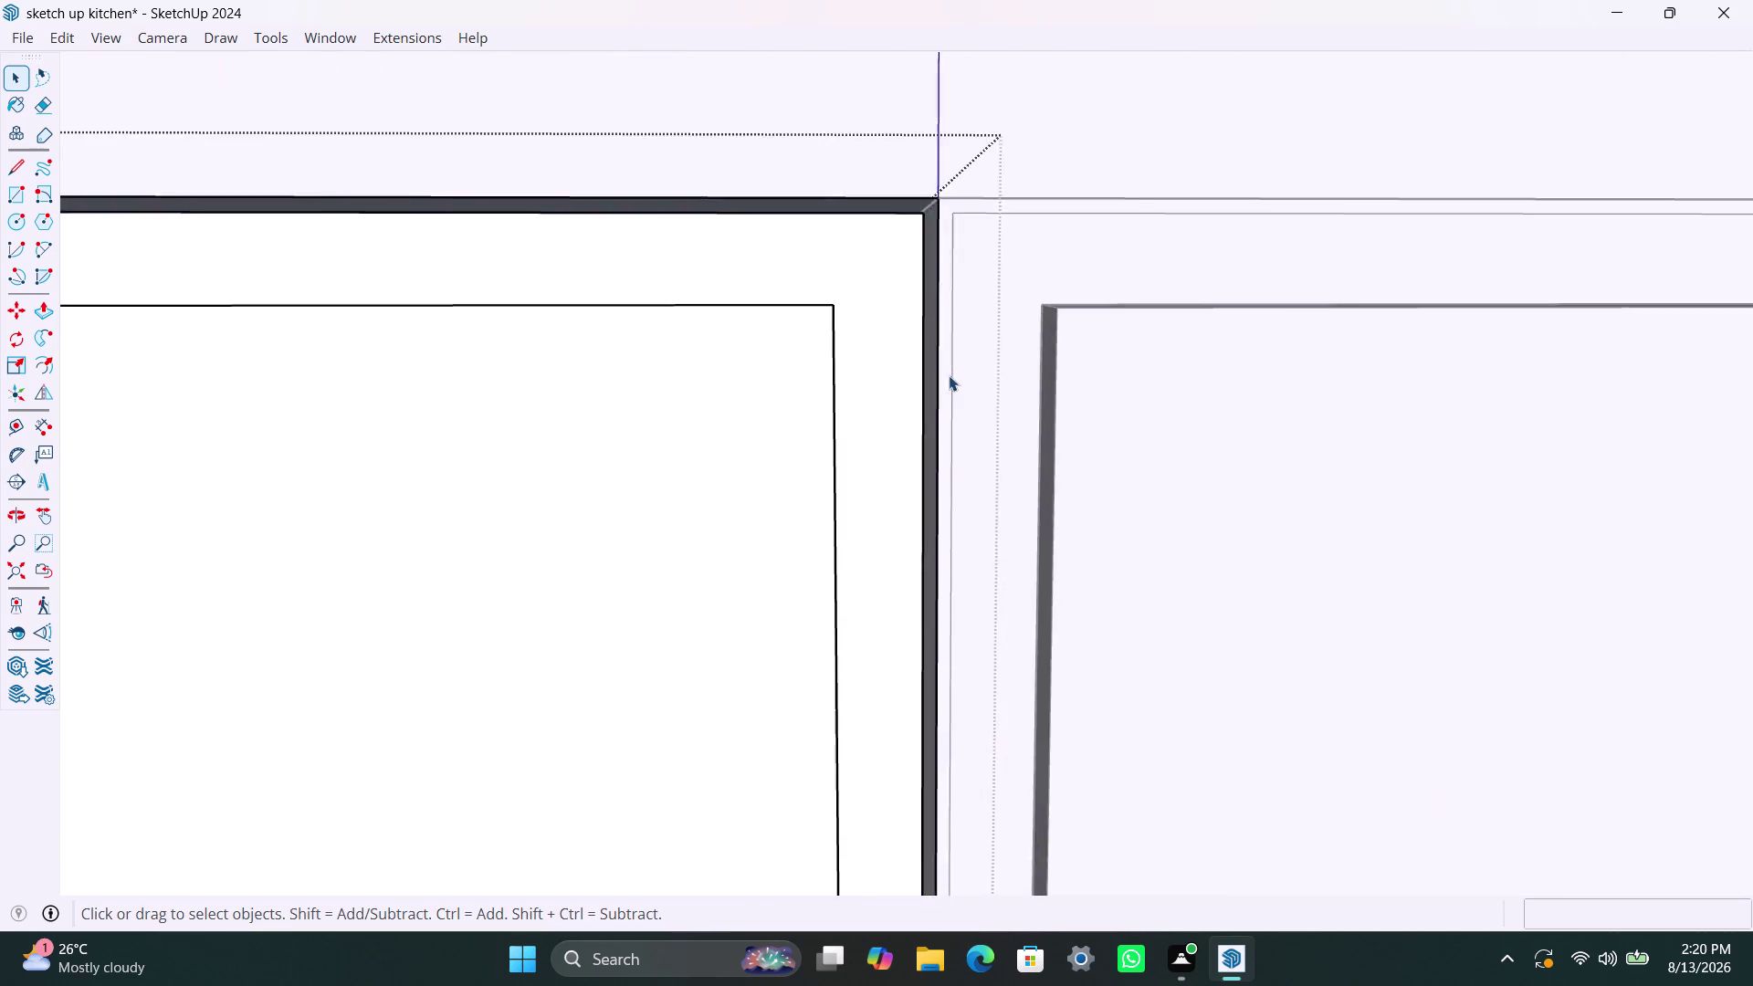
scroll(up, 3)
triple_click(931, 369)
click(930, 370)
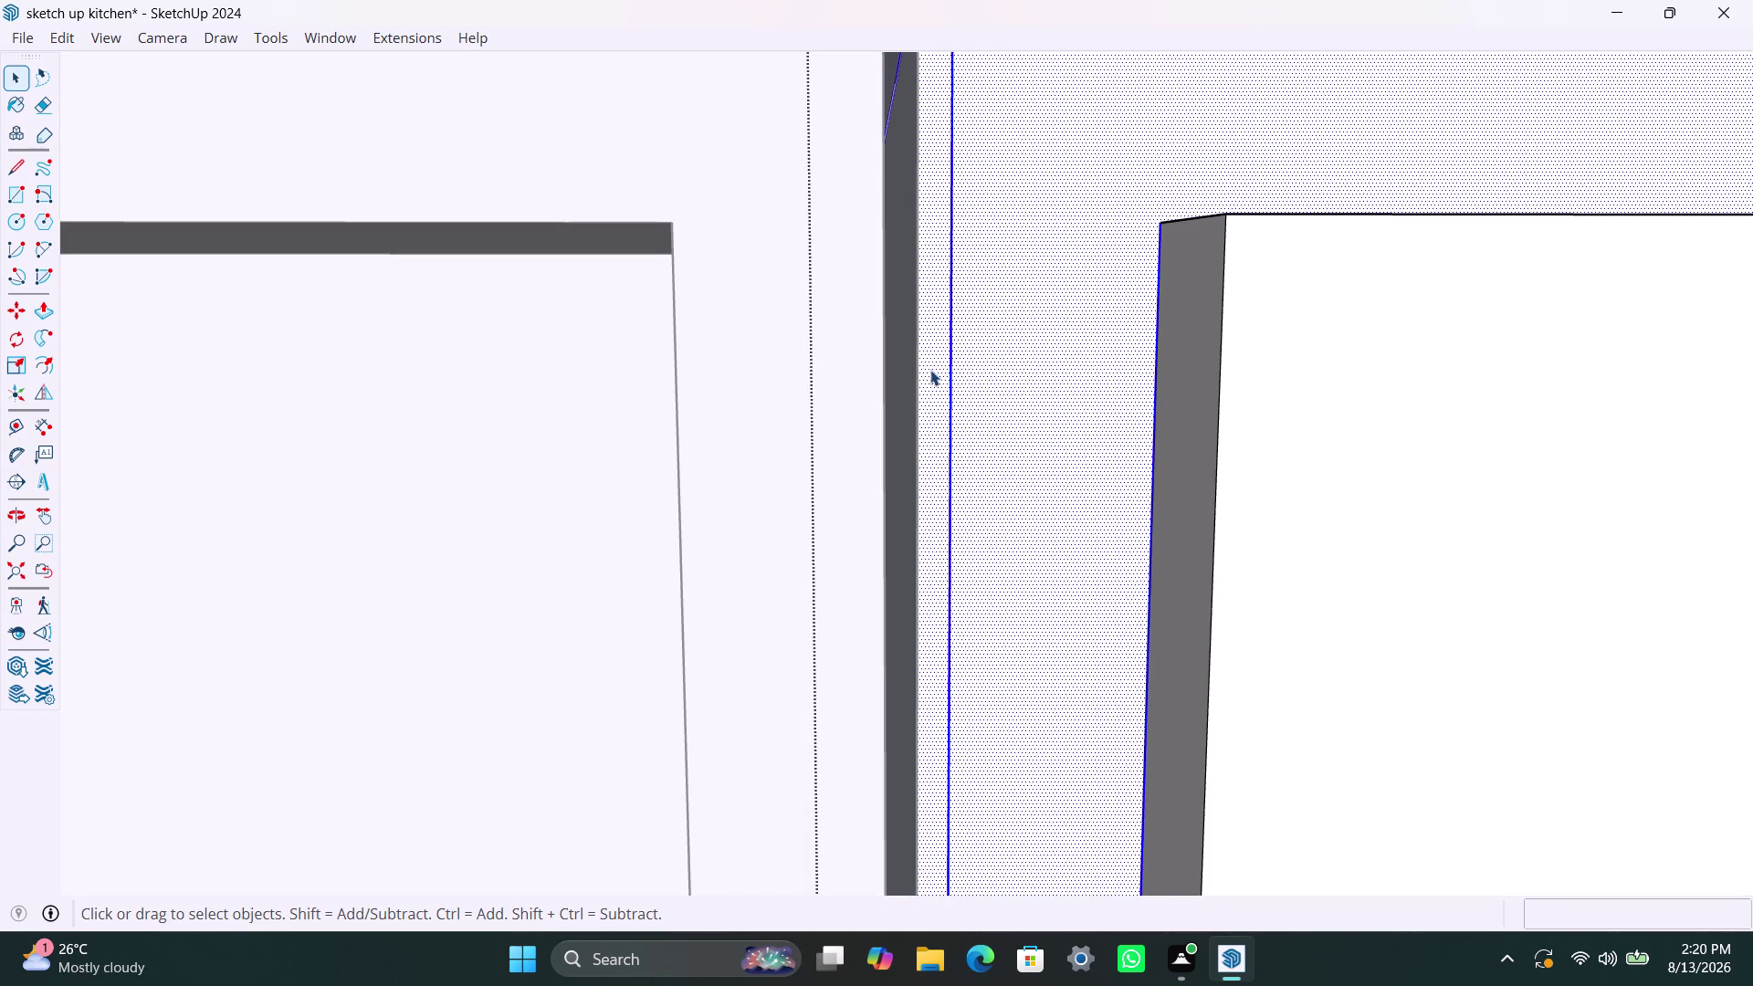
click(938, 362)
click(938, 362)
key(Delete)
scroll(down, 3)
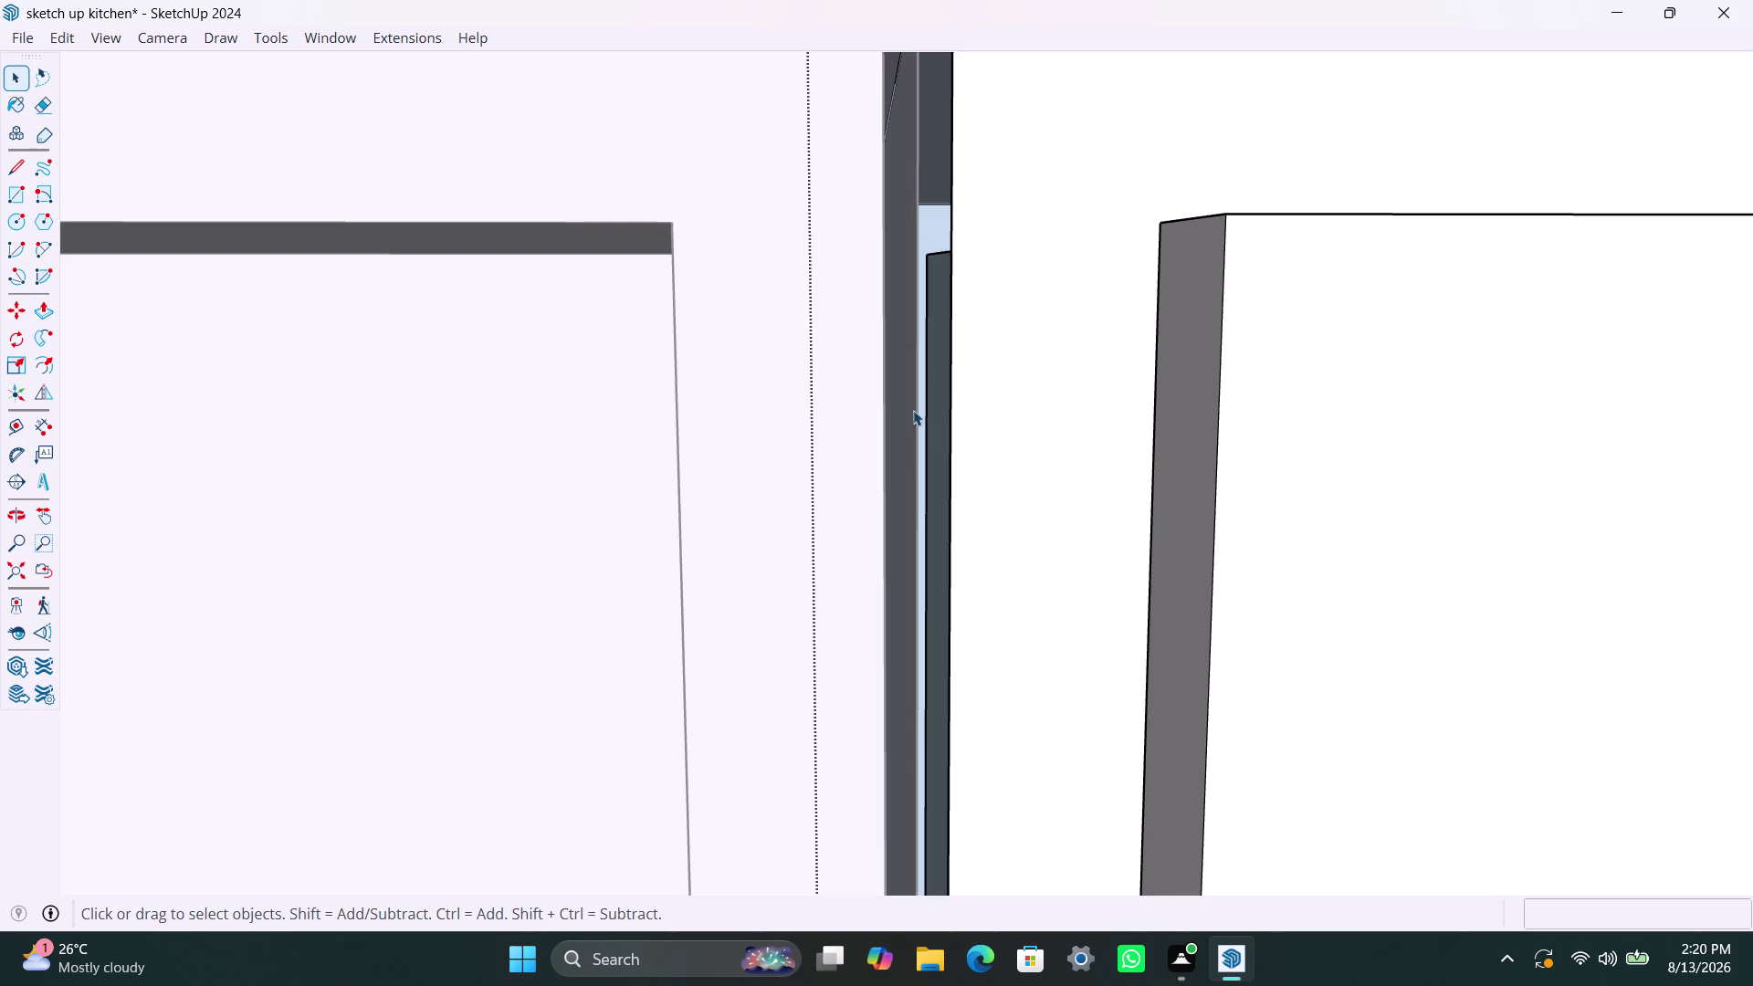
scroll(down, 3)
click(1253, 332)
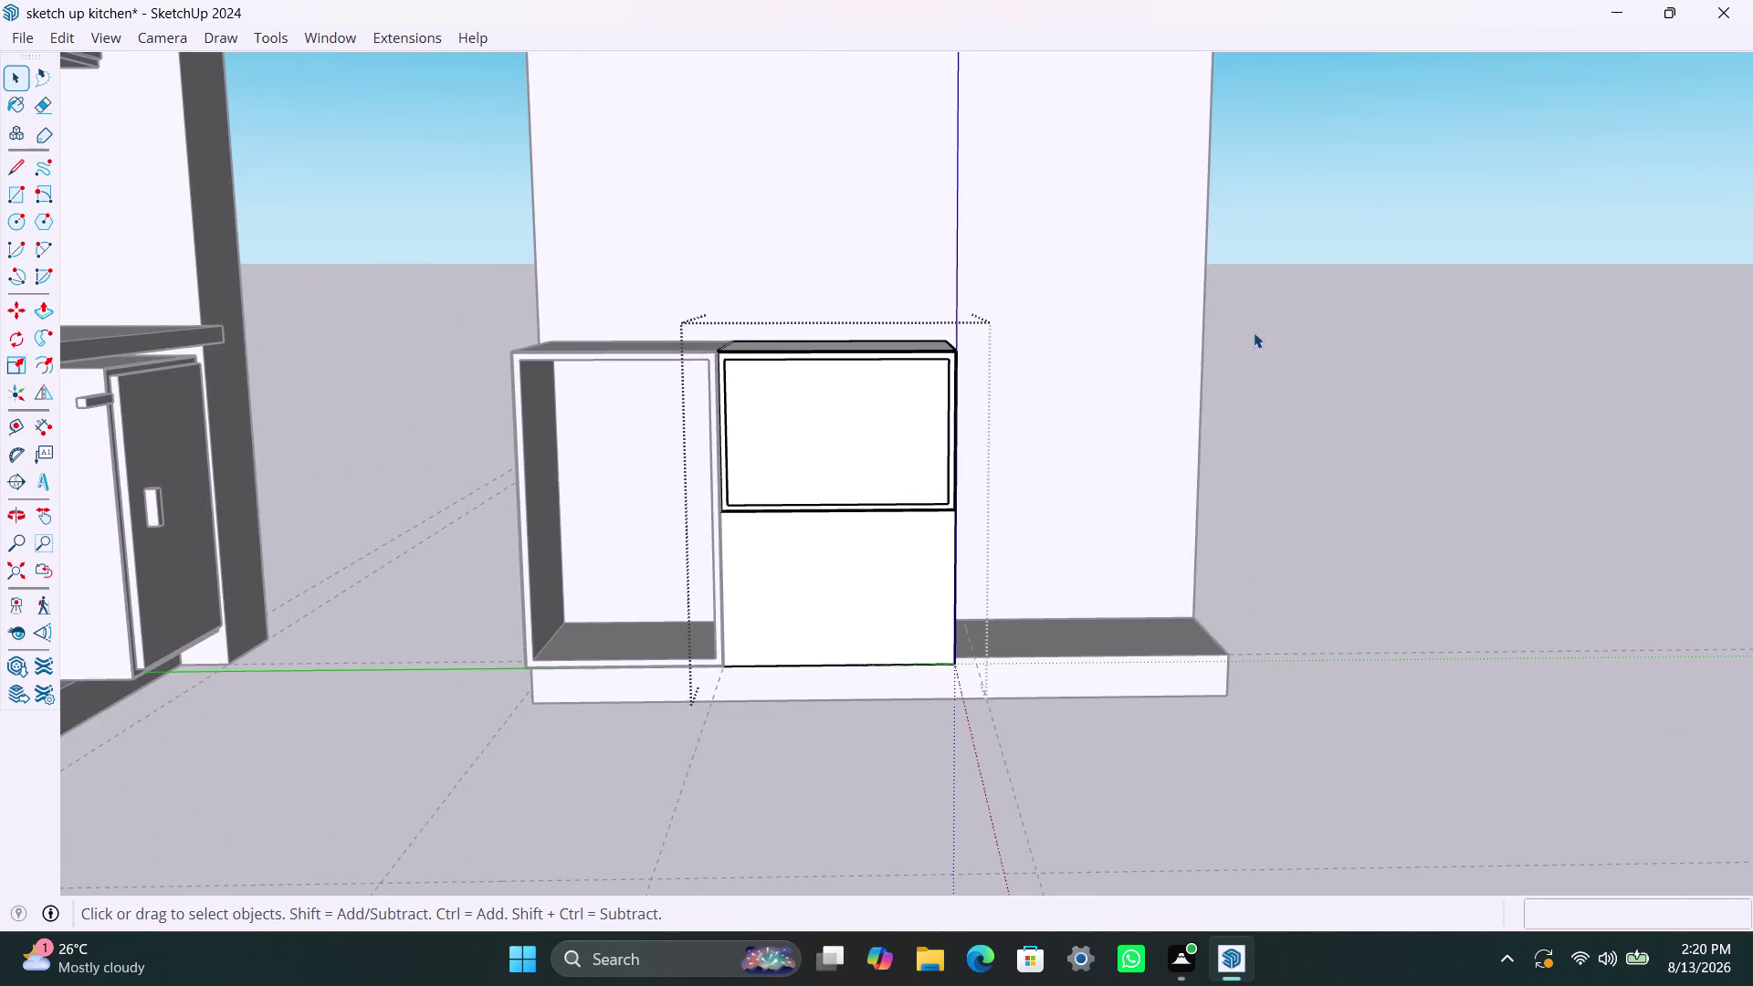
scroll(up, 3)
scroll(up, 3)
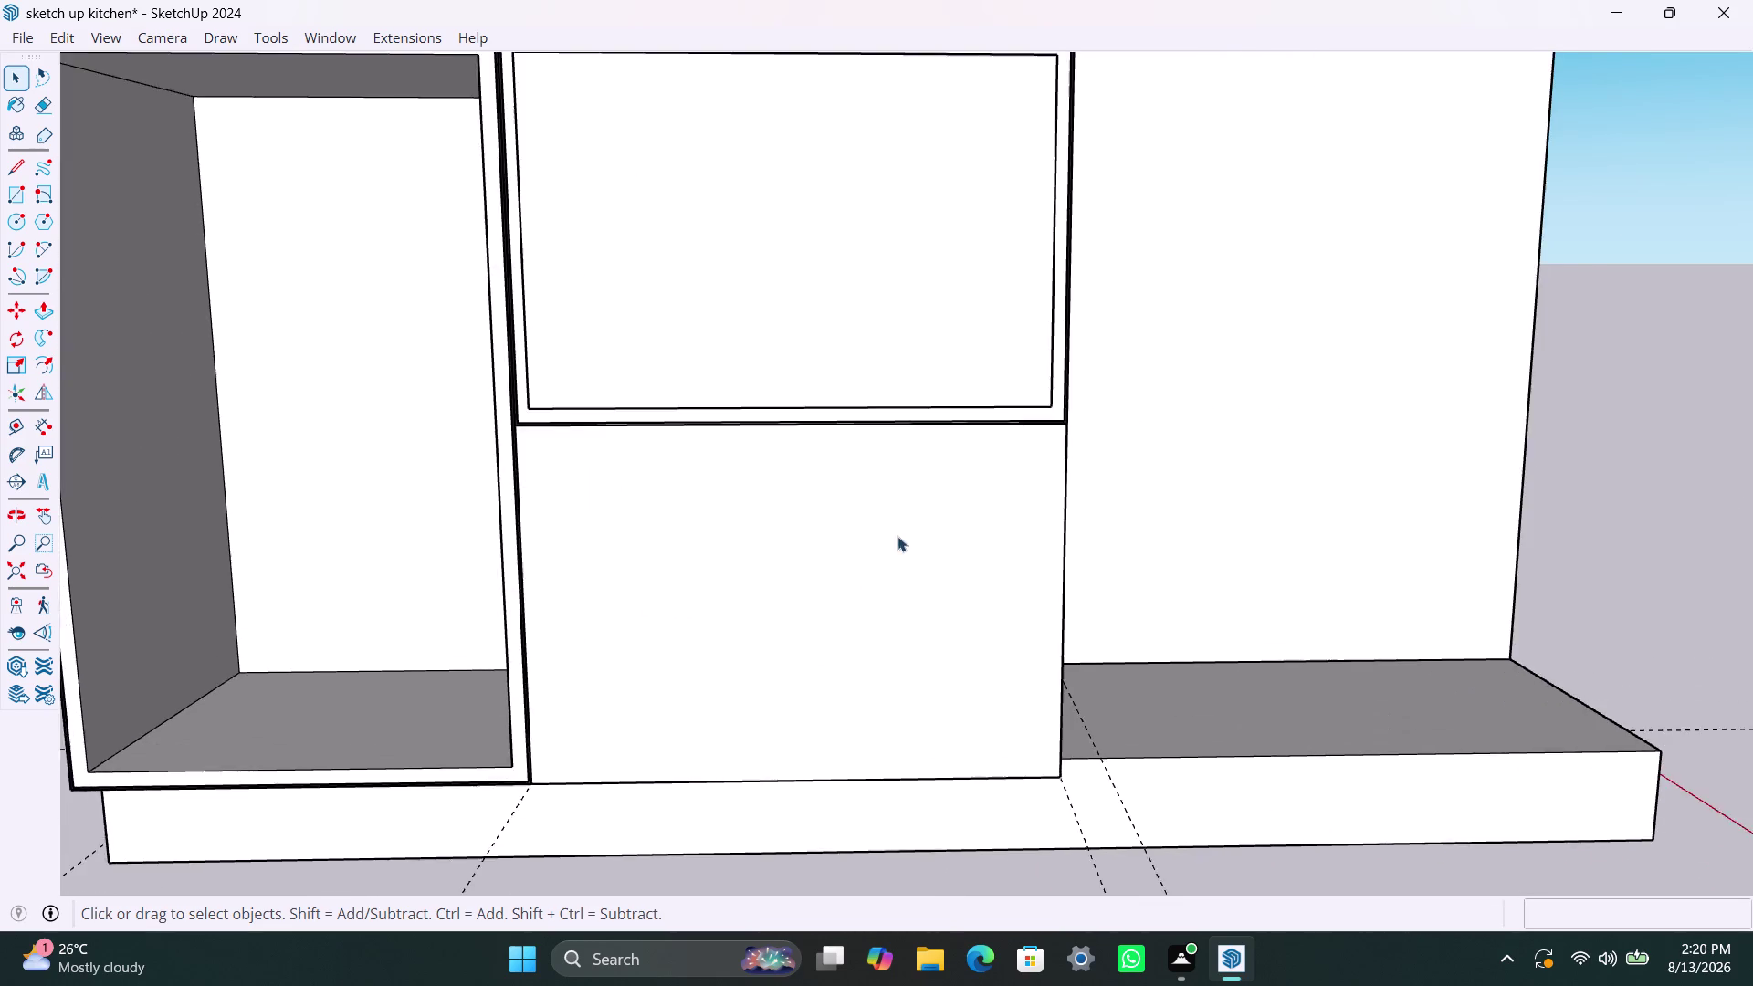
scroll(down, 3)
scroll(down, 3)
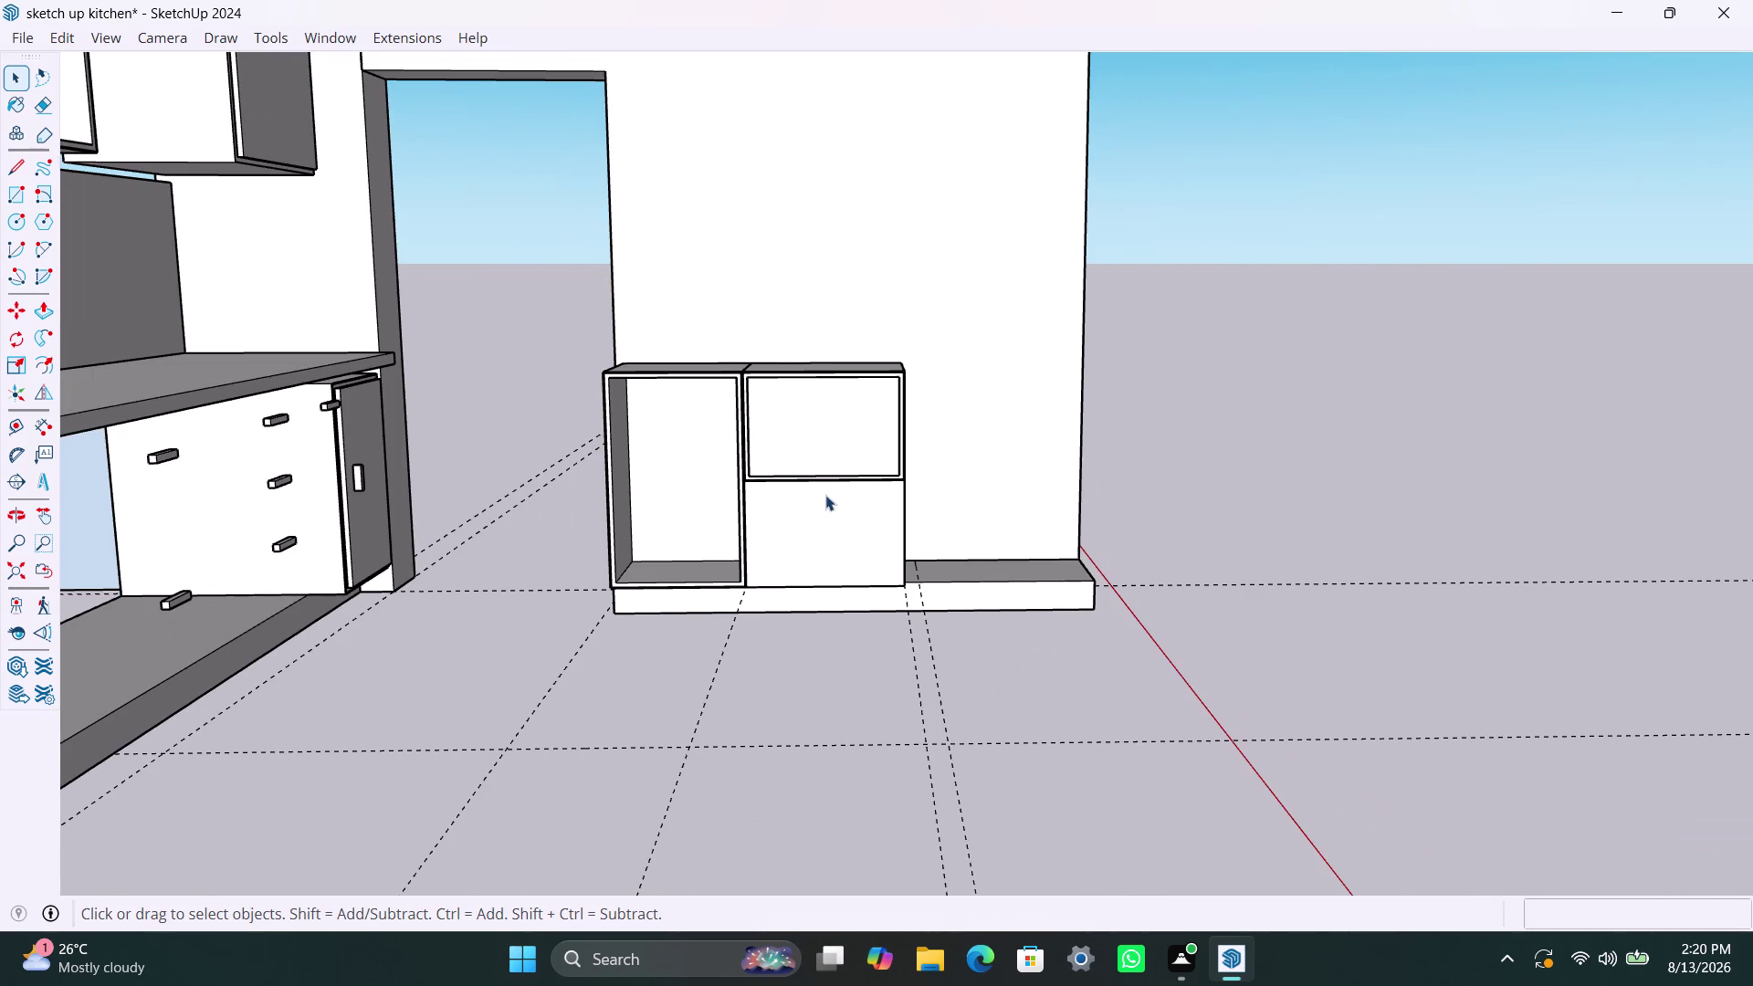
middle_drag(887, 475, 816, 479)
click(1230, 406)
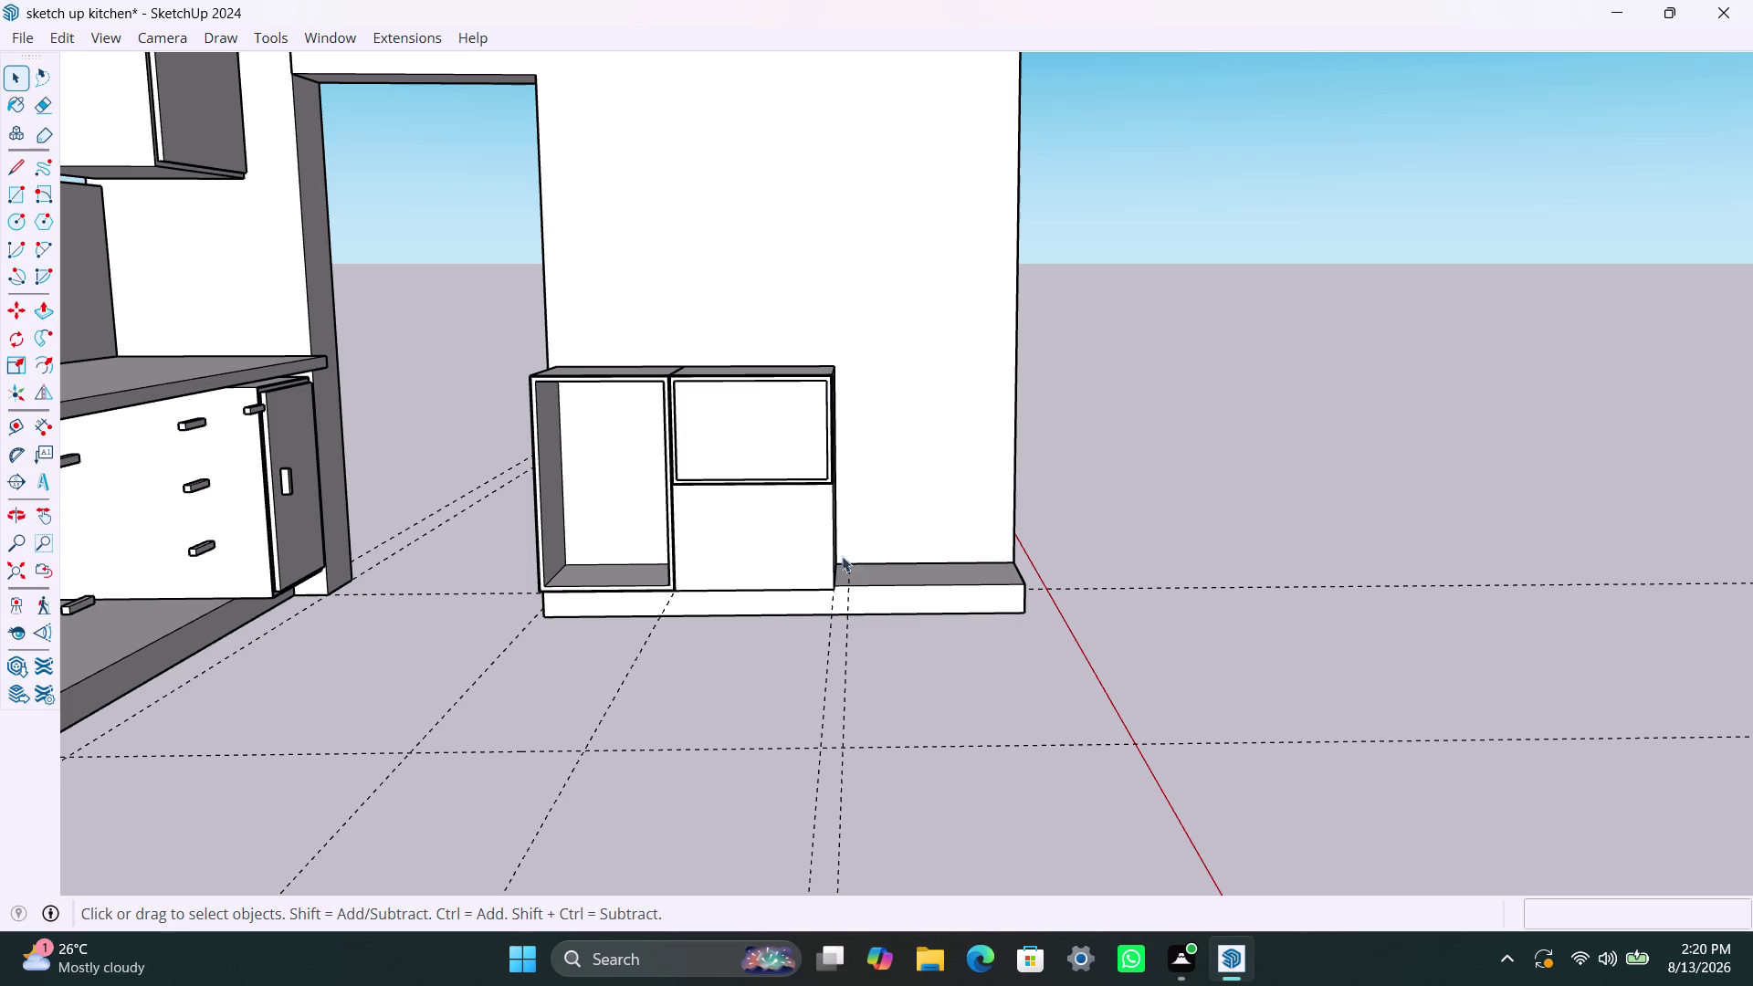
scroll(up, 3)
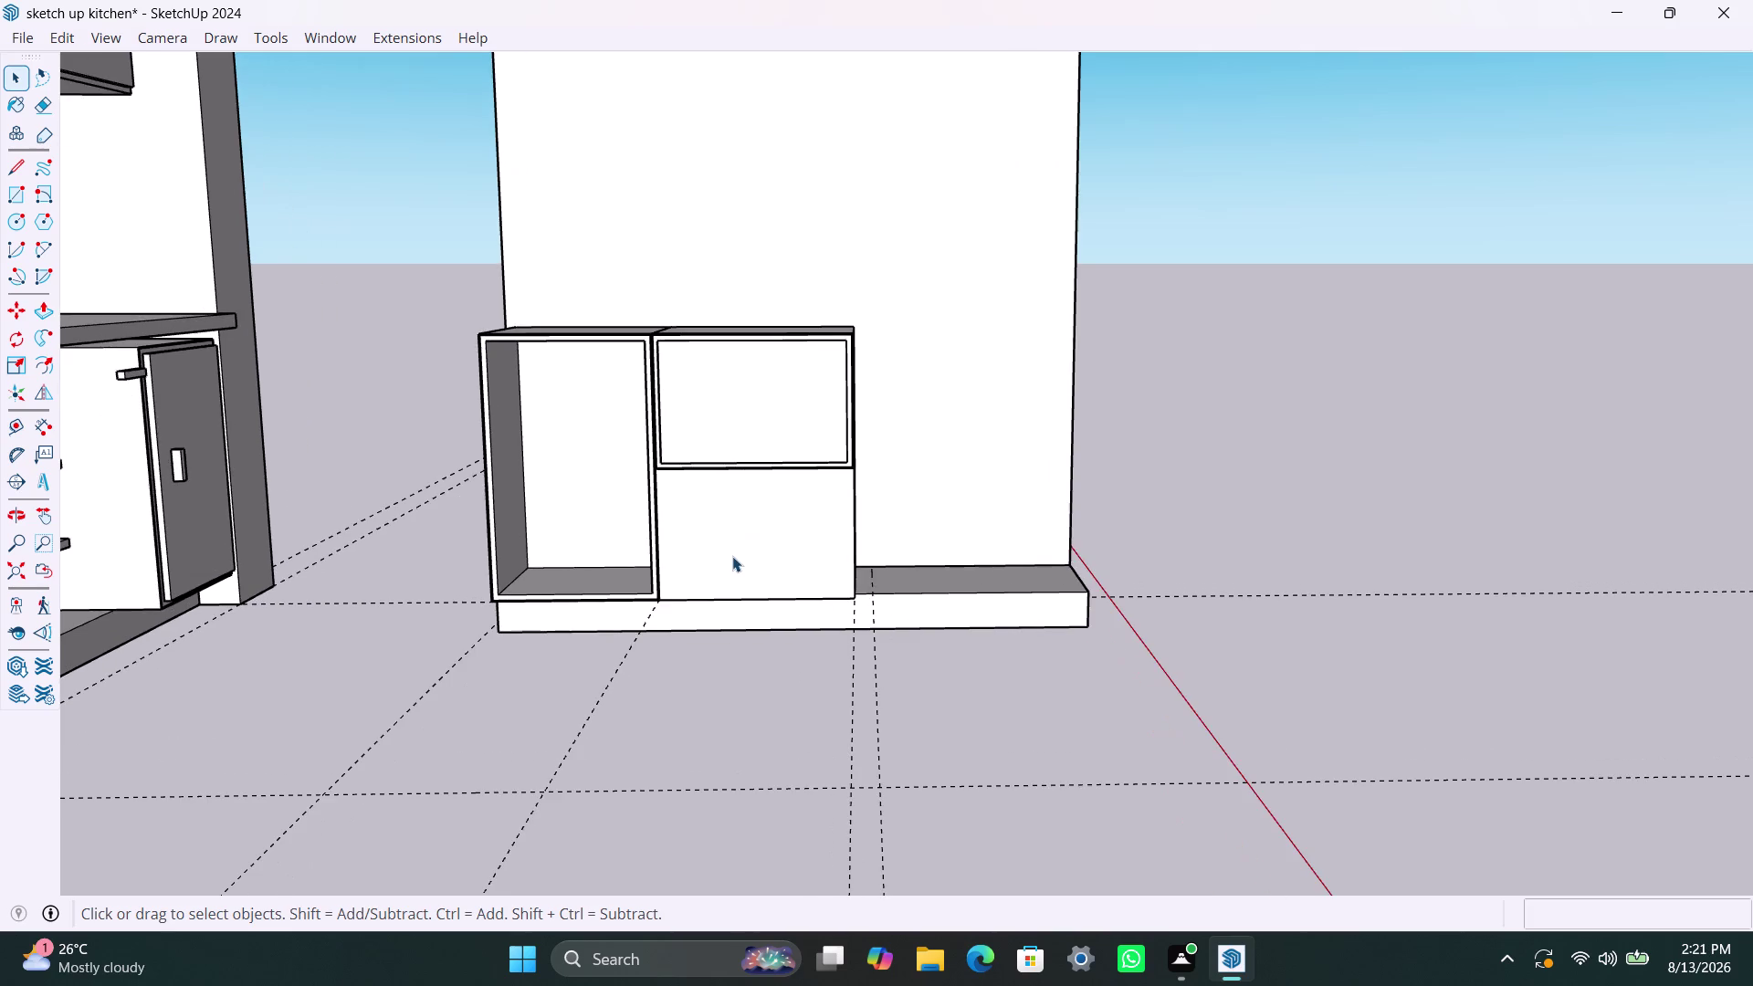
scroll(down, 3)
scroll(down, 3)
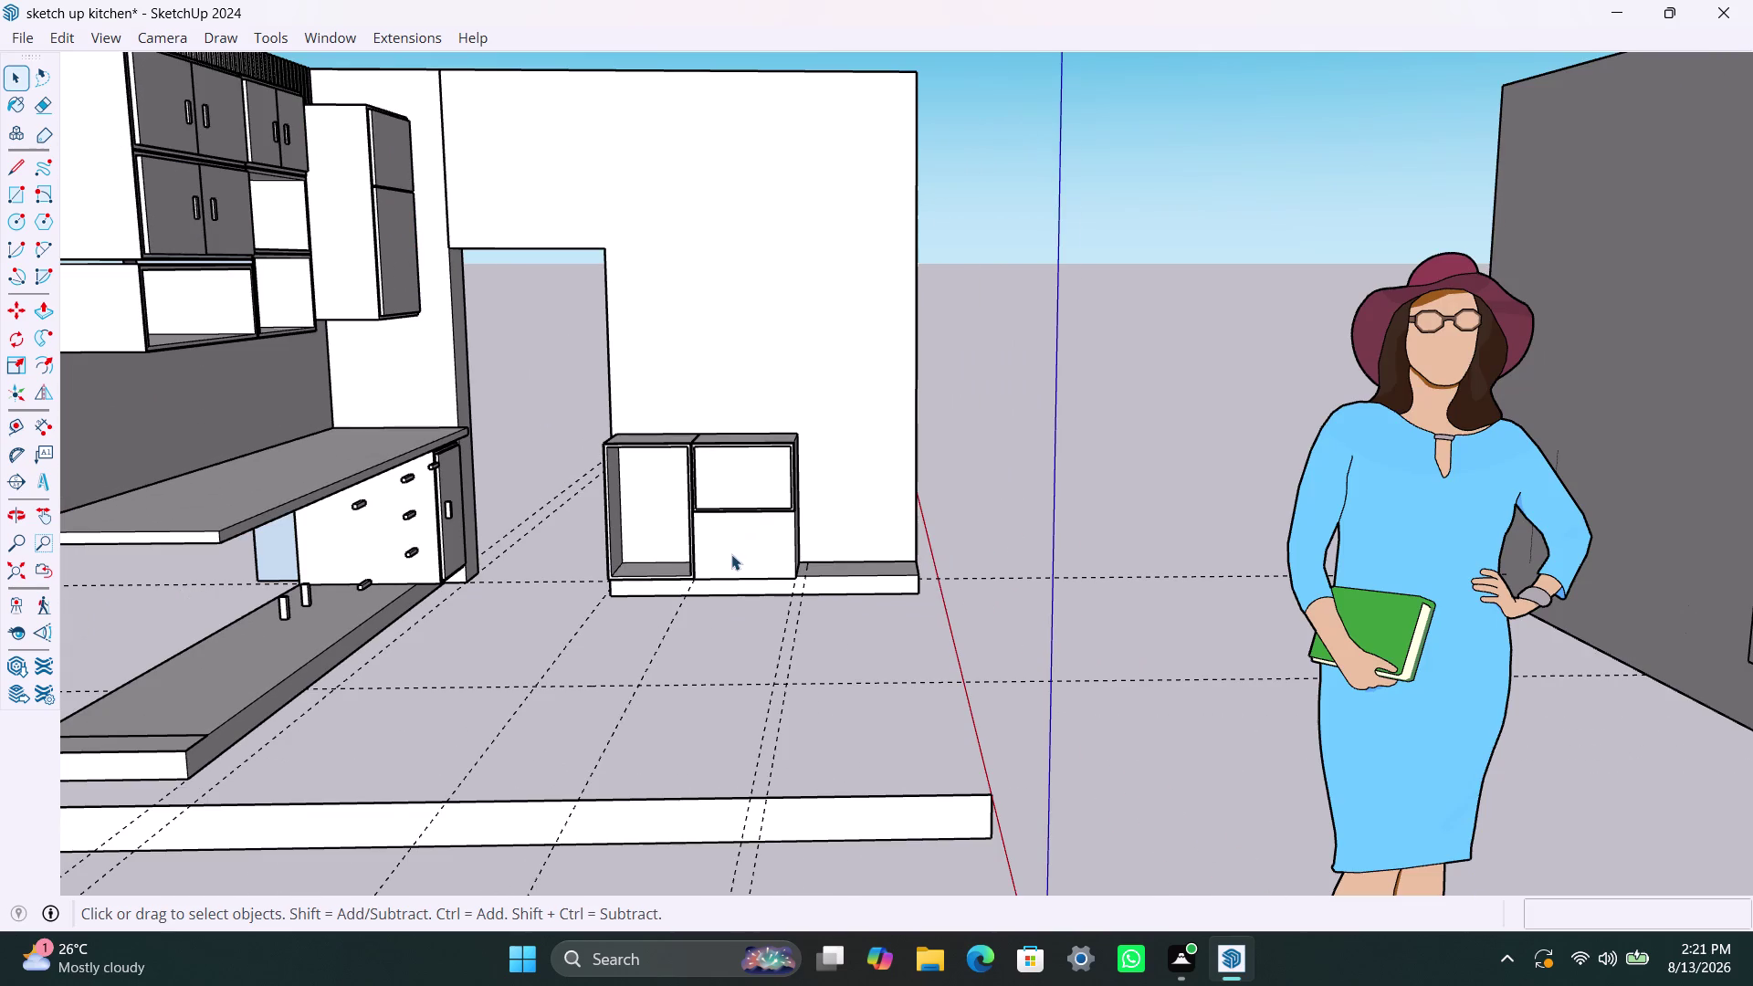